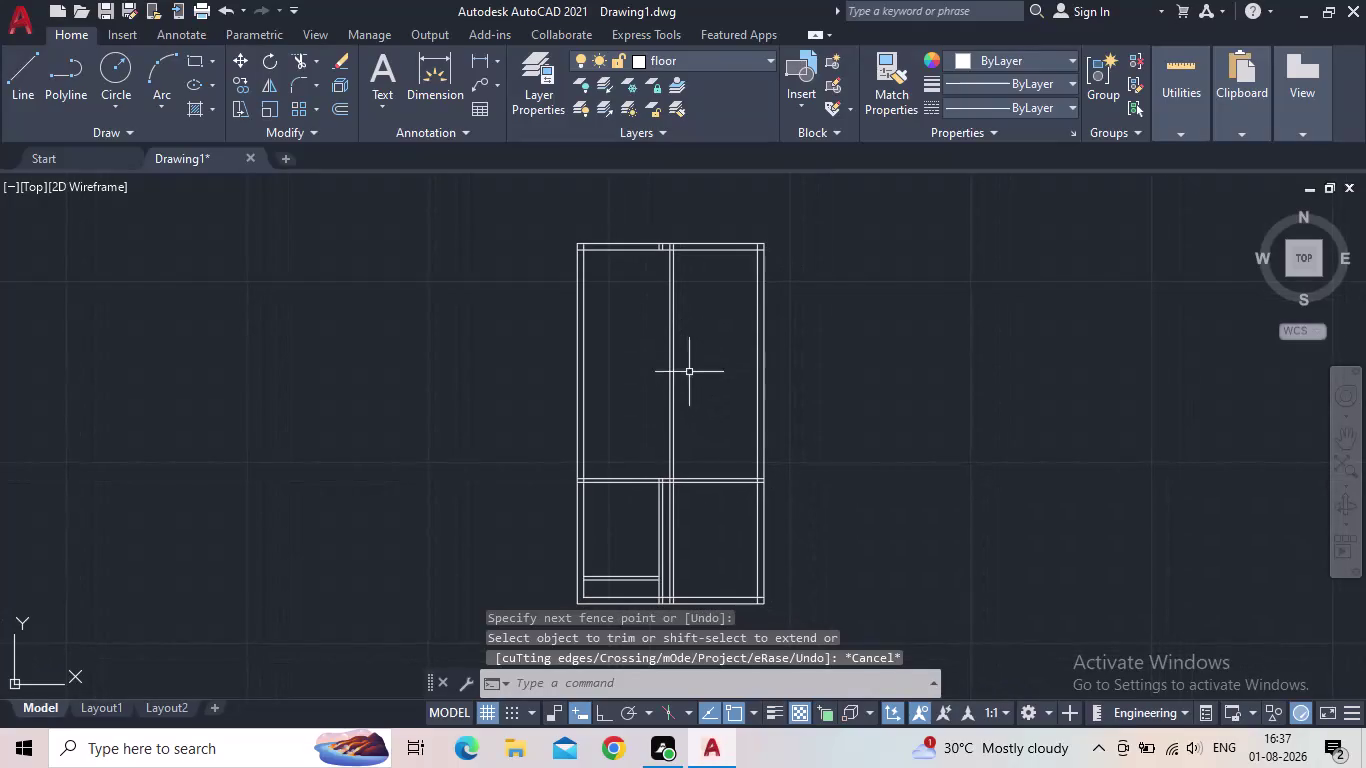
Start a linear dimension from the divider to the right inner edge, then abandon it.
middle_drag(730, 366, 669, 462)
scroll(up, 3)
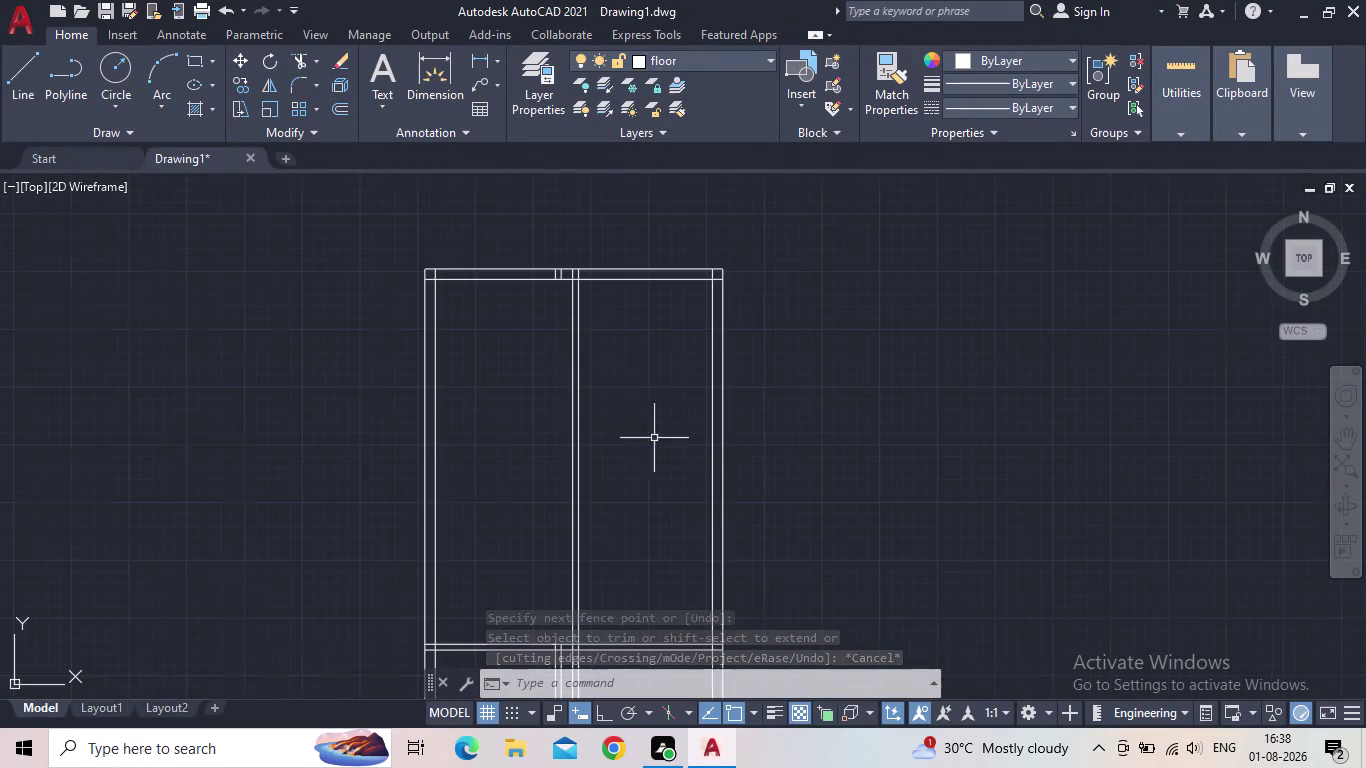
scroll(up, 3)
scroll(up, 3)
middle_drag(631, 331, 623, 372)
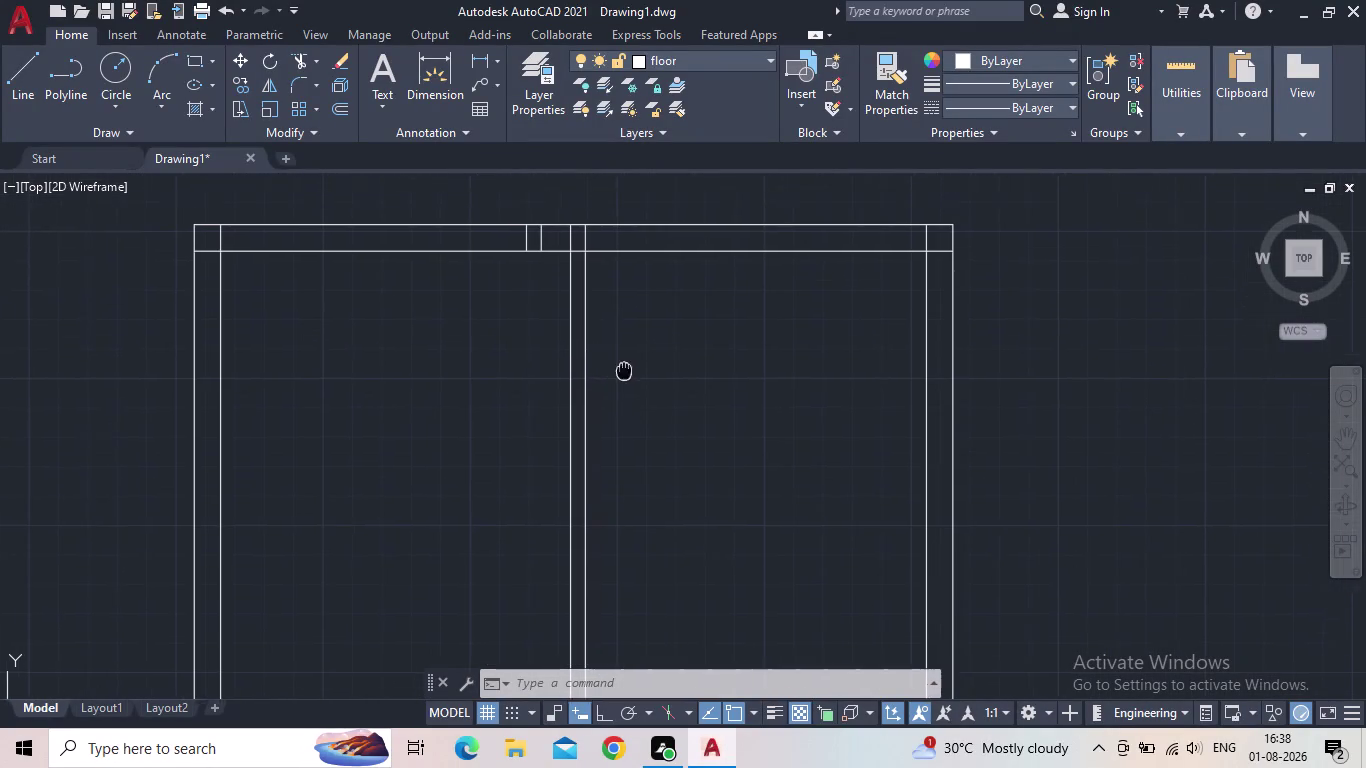
middle_drag(623, 372, 611, 432)
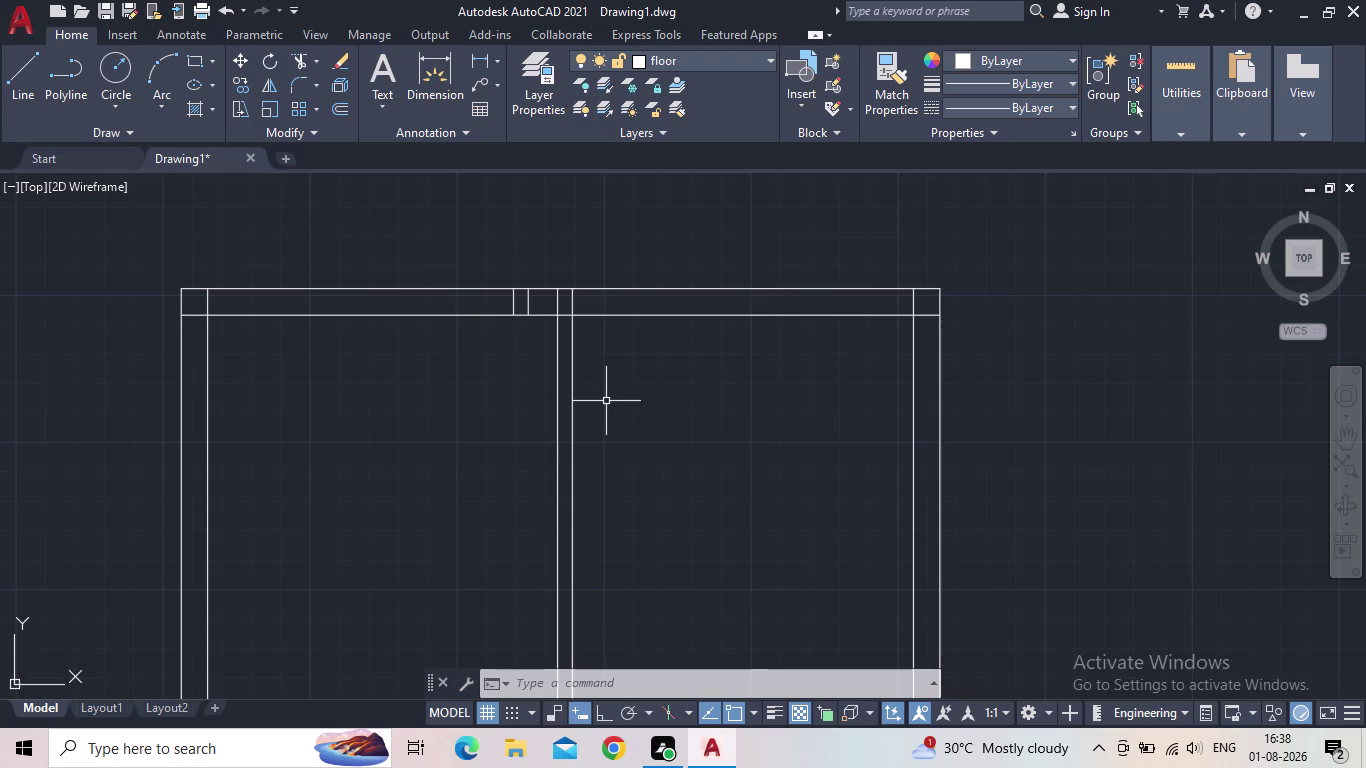
scroll(down, 3)
middle_drag(625, 402, 569, 338)
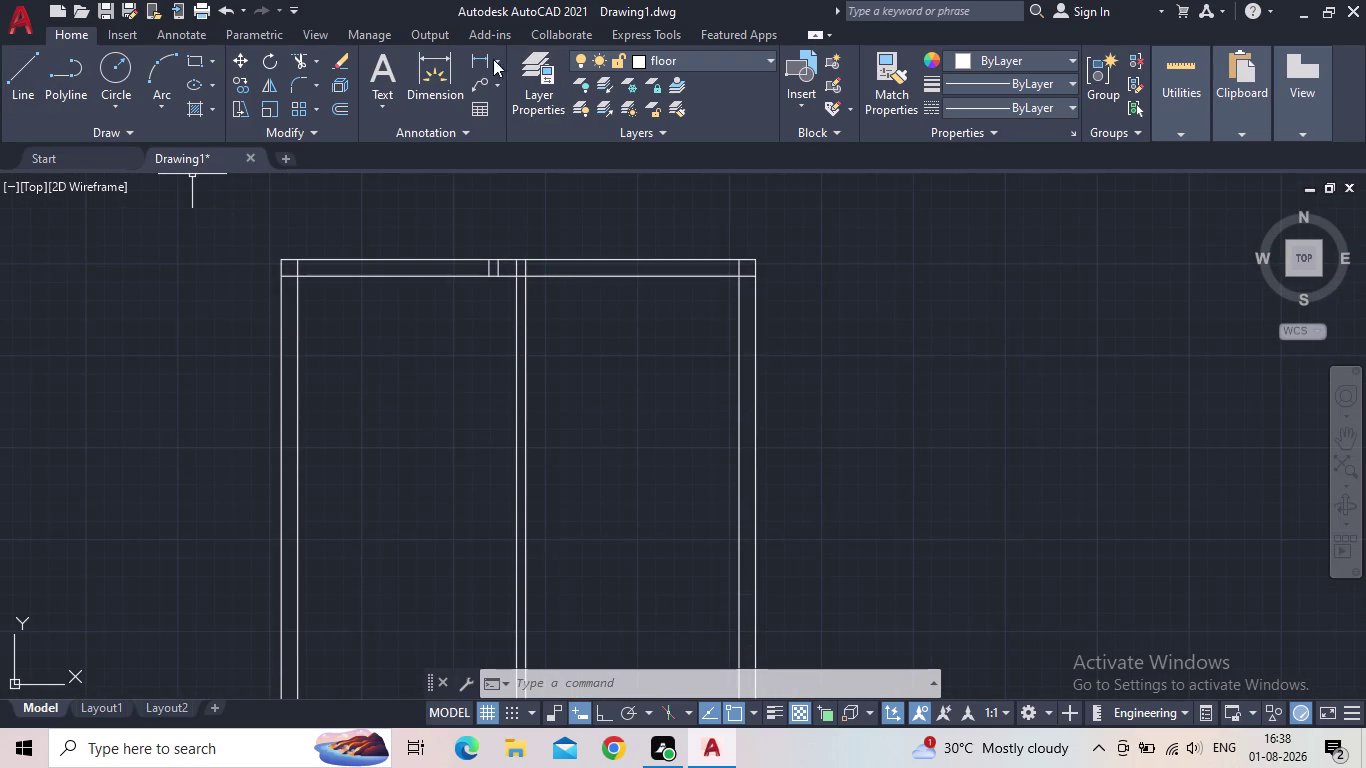
click(465, 57)
click(478, 59)
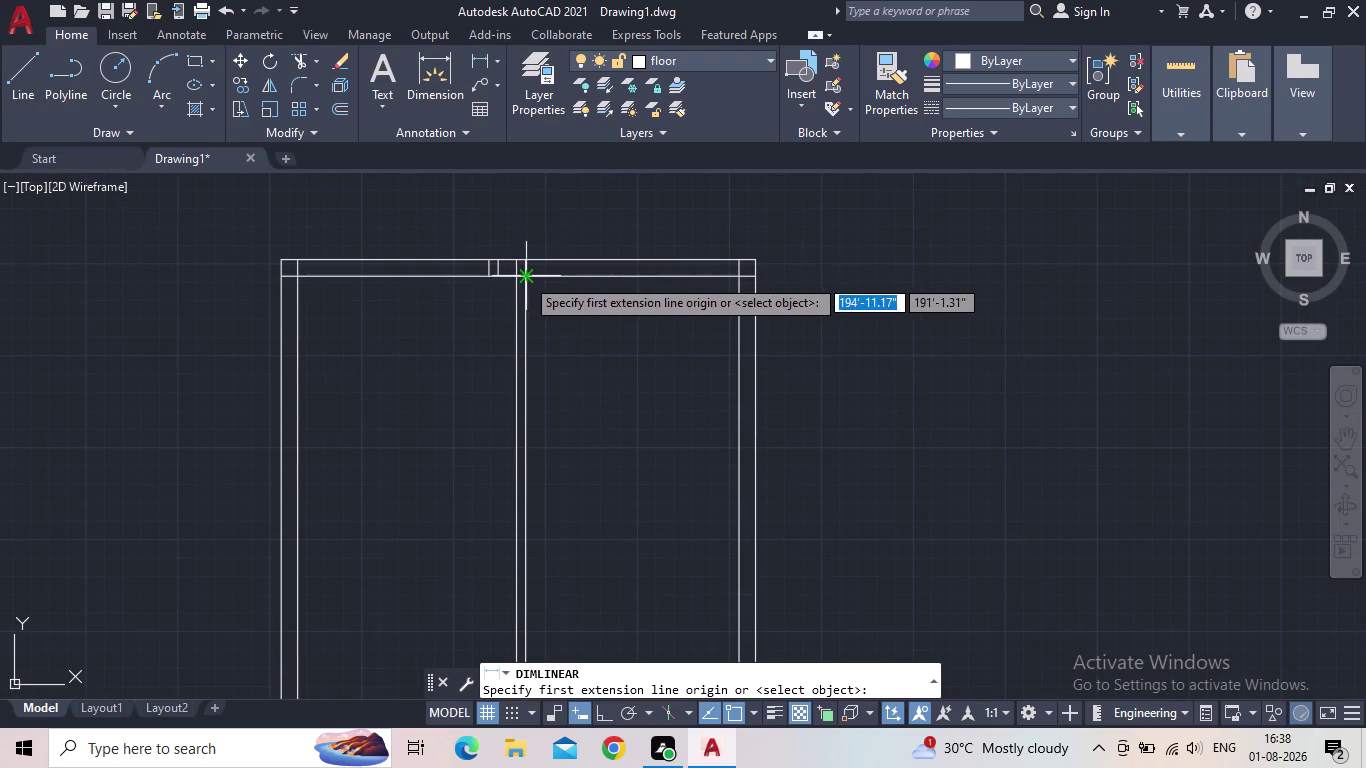
drag(525, 277, 544, 271)
click(742, 280)
scroll(up, 3)
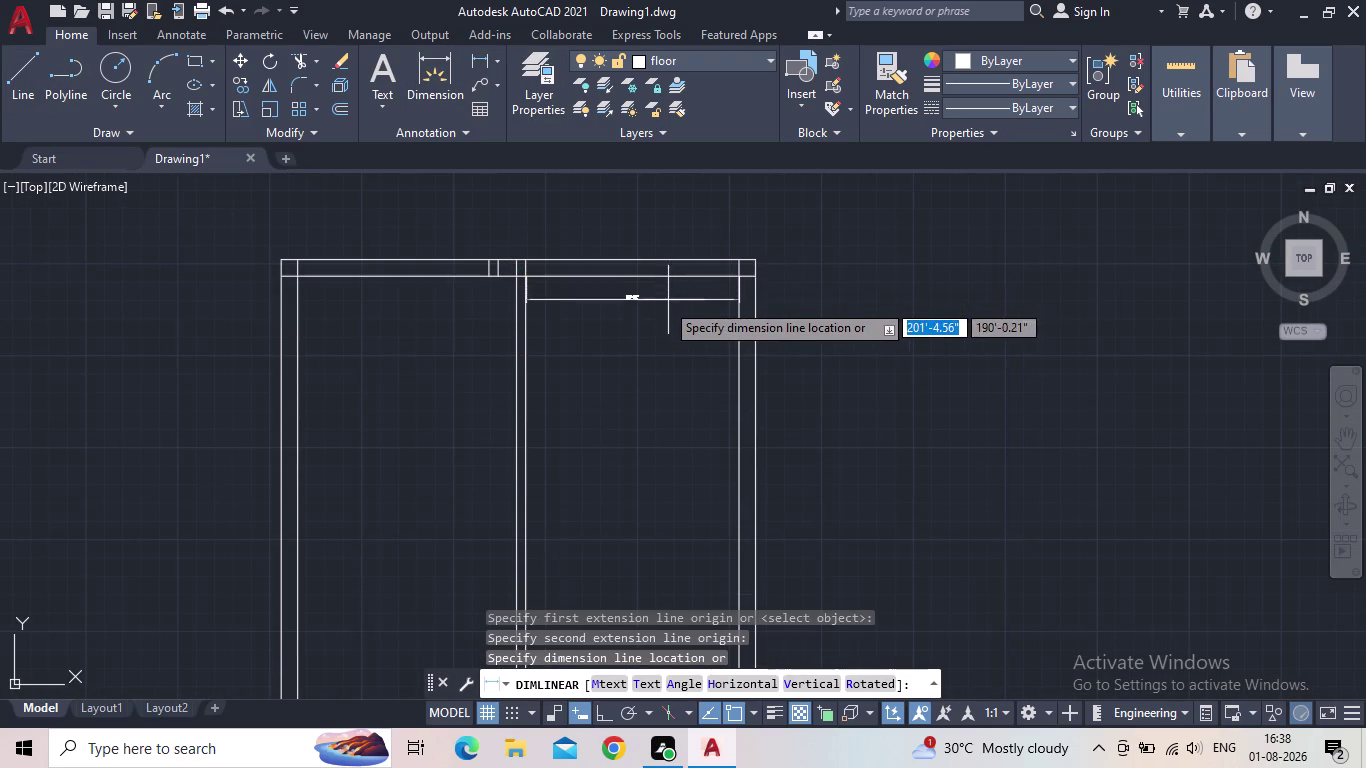
scroll(up, 3)
scroll(up, 3)
key(Escape)
Try offsetting the central divider line by 7'6", then cancel before placing a copy.
scroll(down, 3)
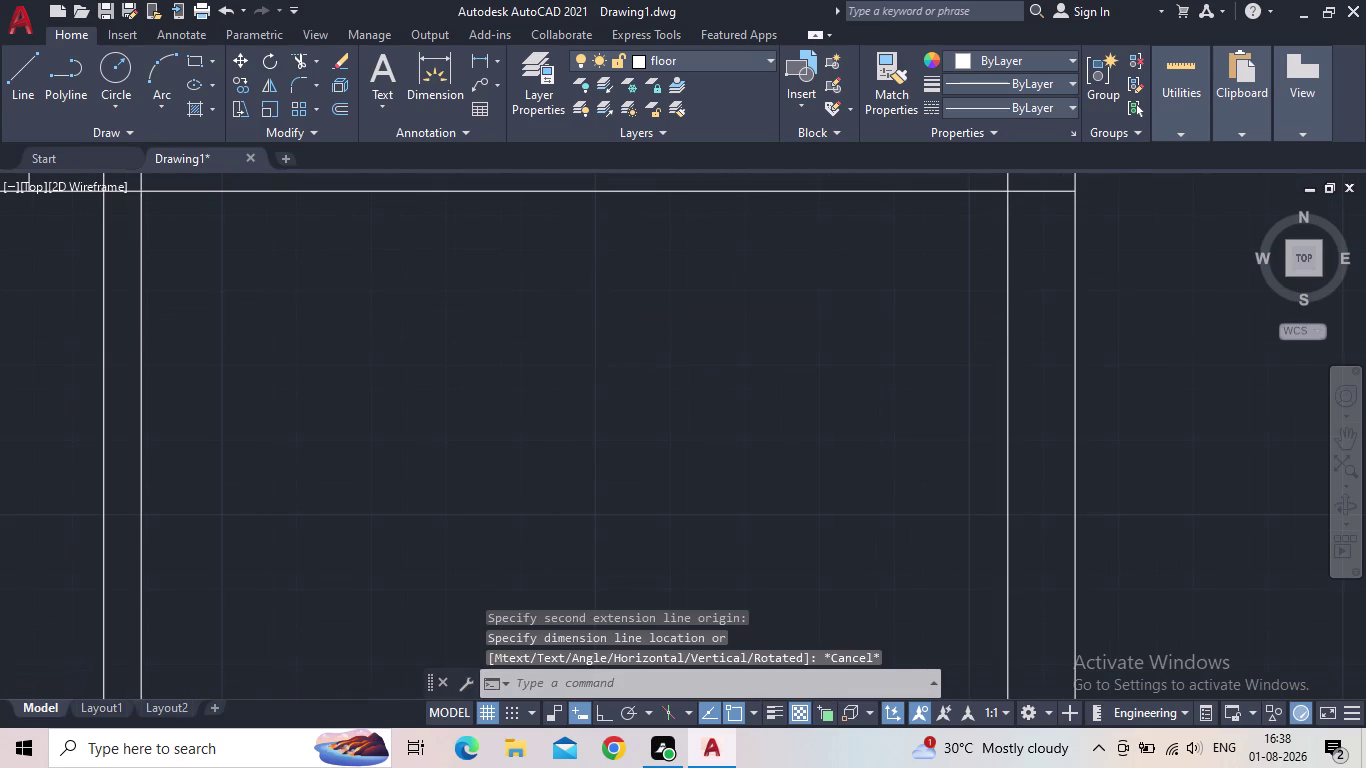
scroll(down, 3)
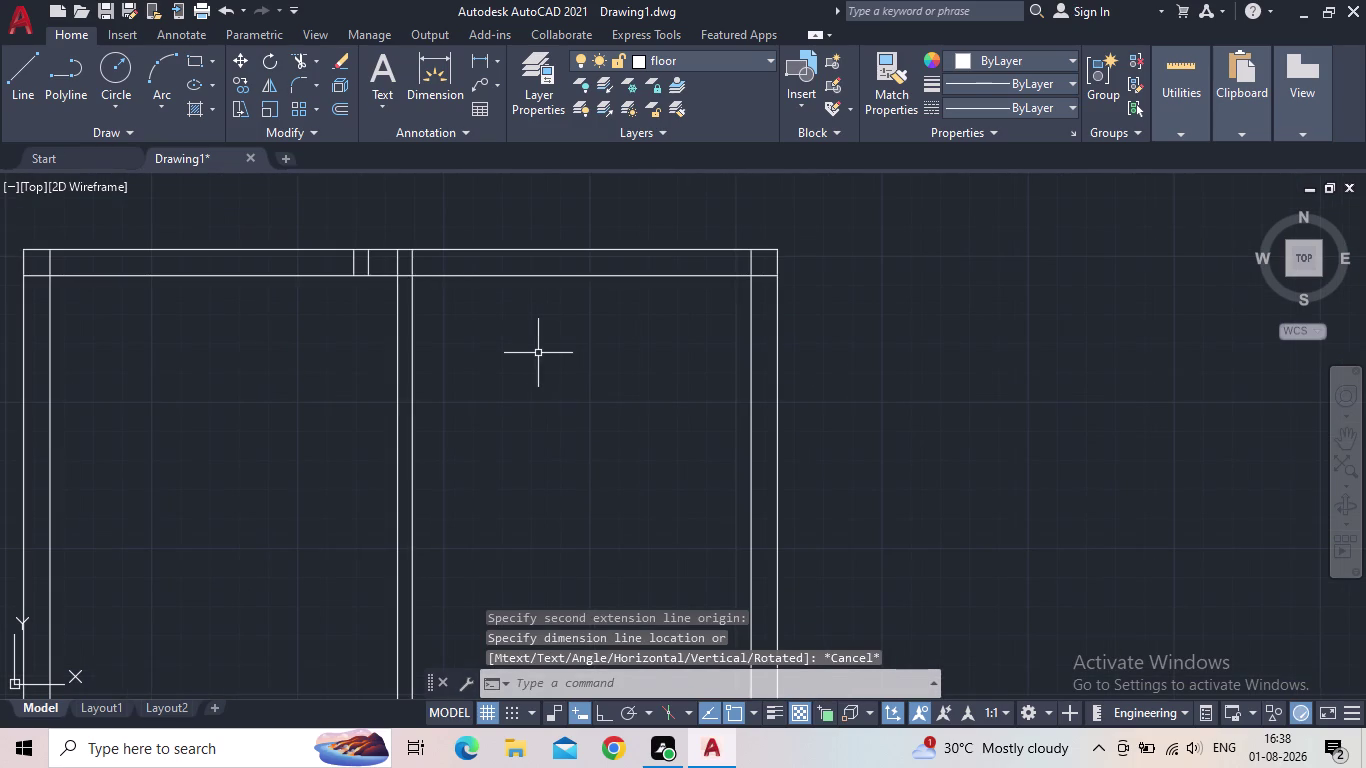
middle_drag(552, 363, 569, 372)
scroll(down, 3)
middle_drag(466, 397, 477, 322)
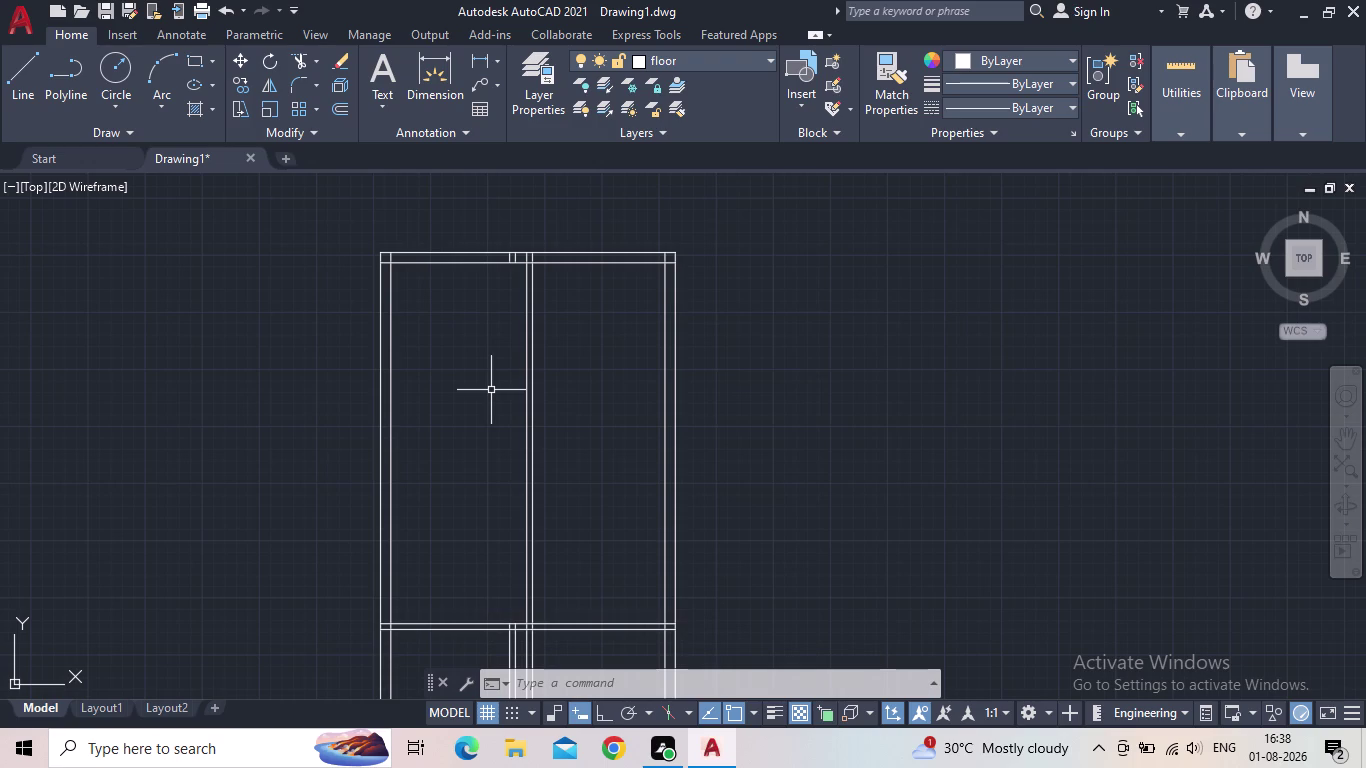
scroll(up, 3)
middle_drag(548, 306, 441, 380)
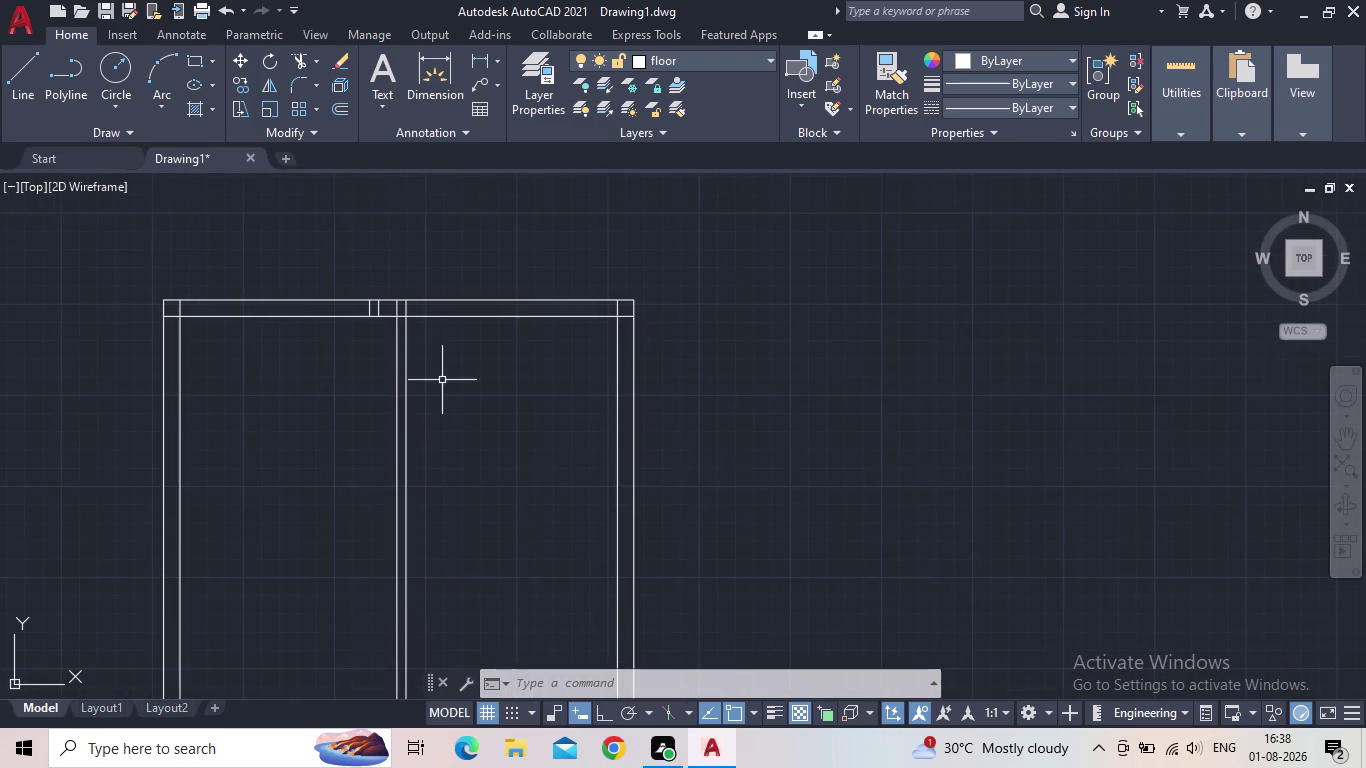
key(o)
key(Return)
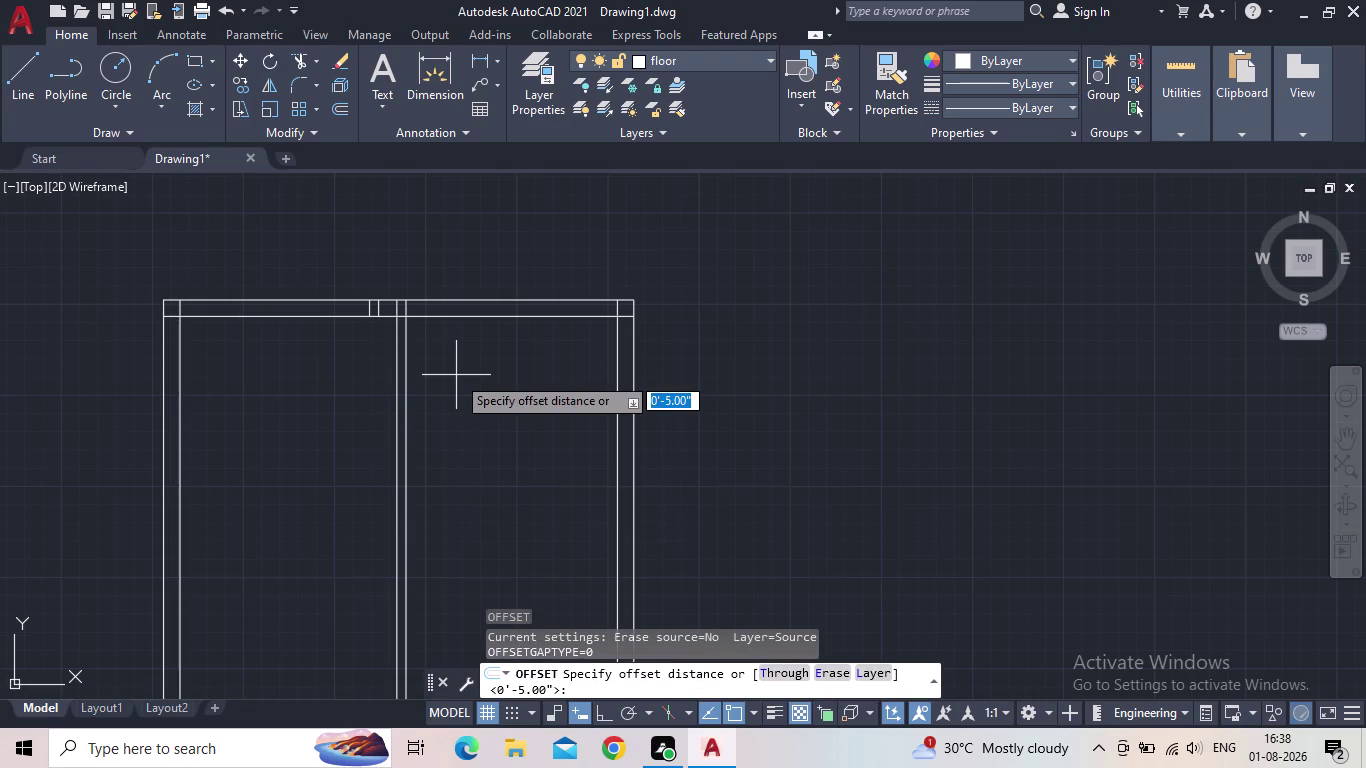
key(7)
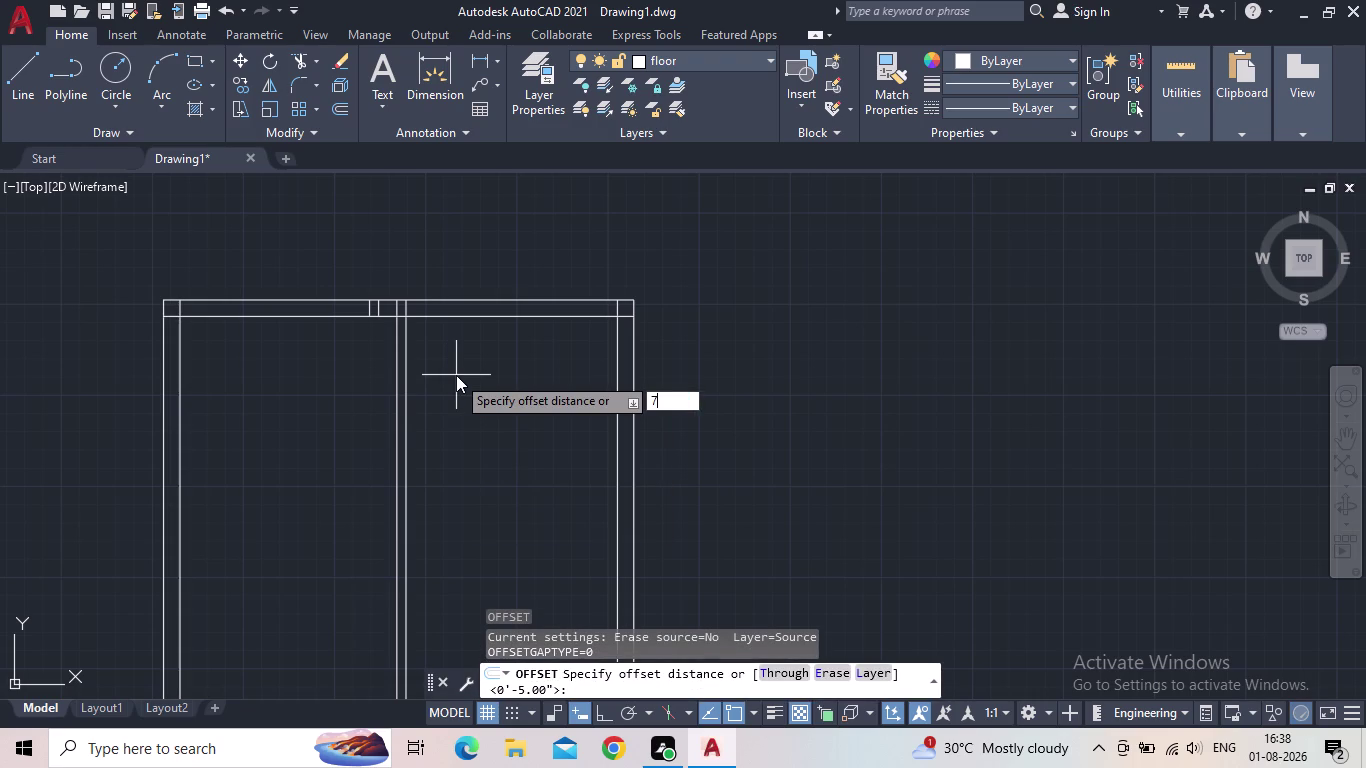
text('6)
key(shift+quotedbl)
key(Return)
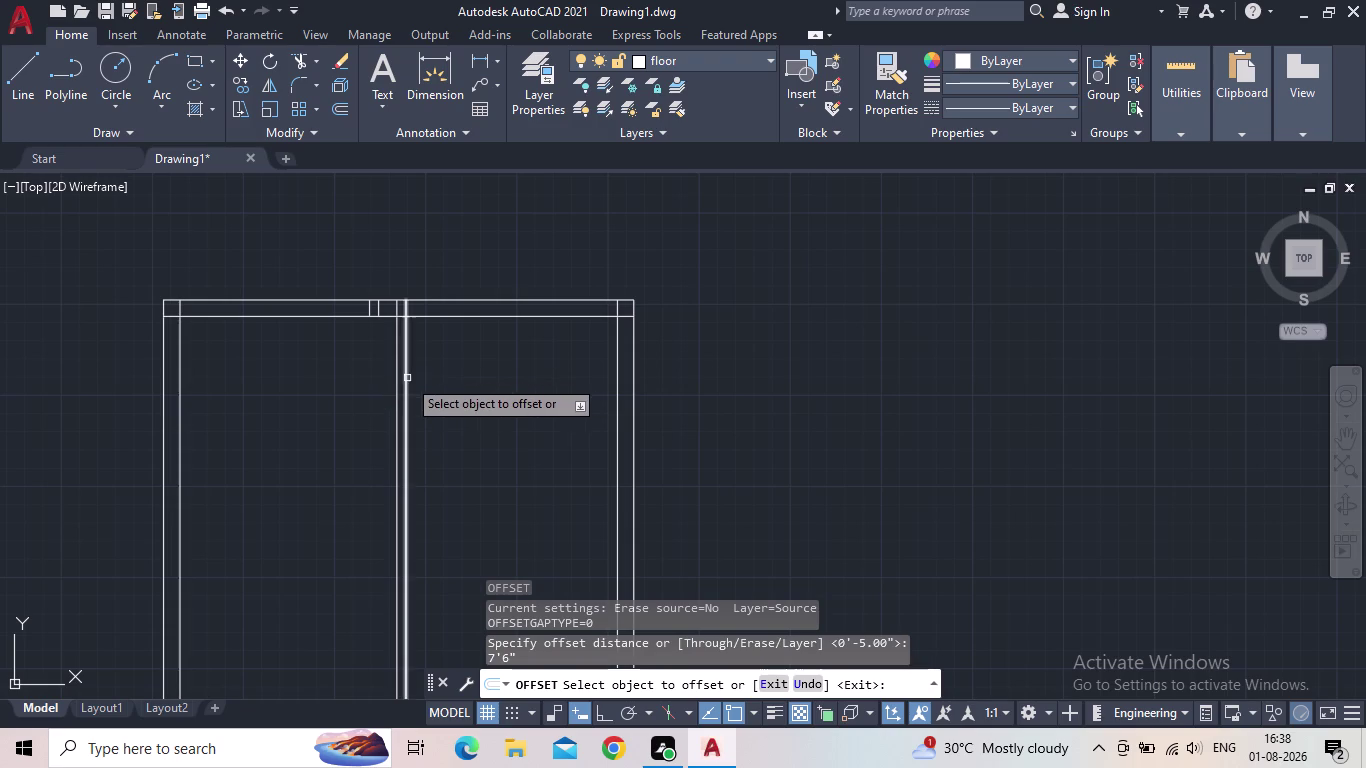
drag(407, 378, 424, 379)
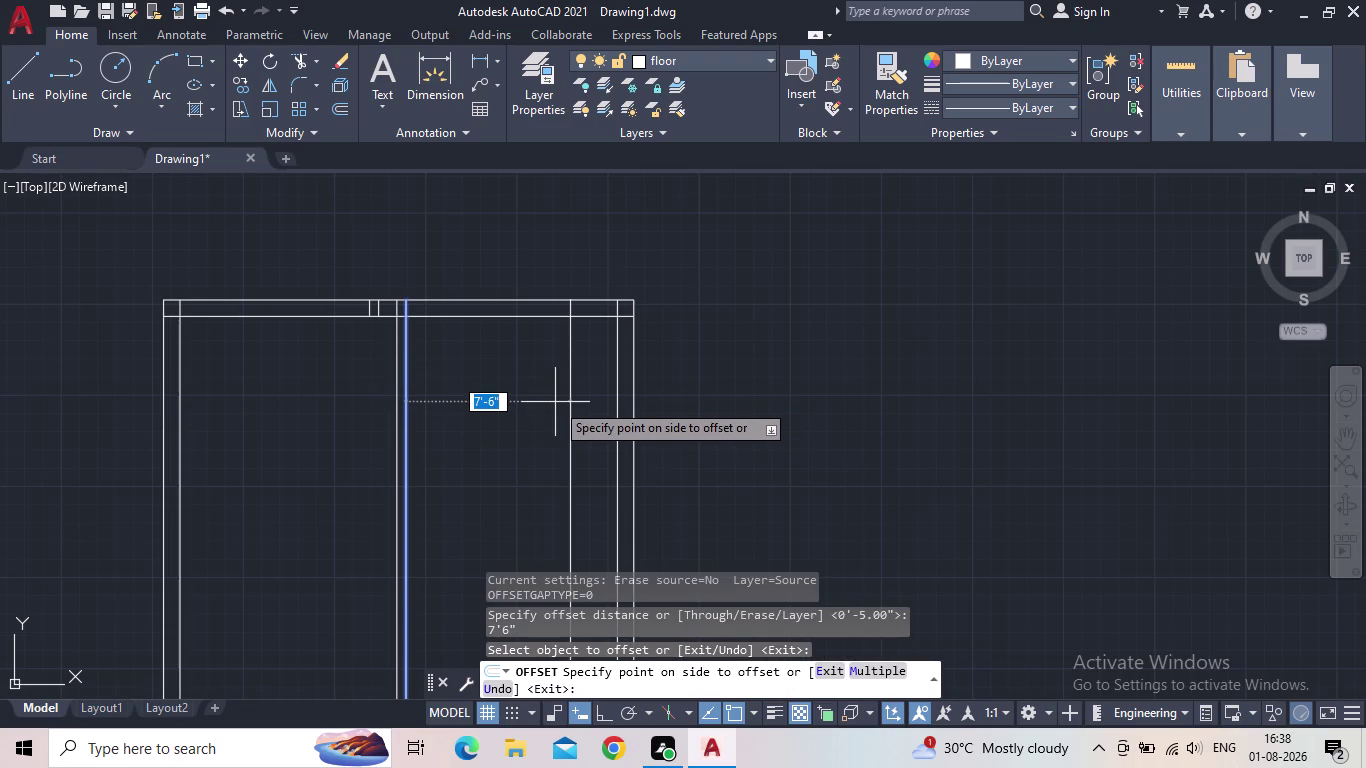
key(Escape)
Window-select the two central divider lines and delete them.
scroll(down, 3)
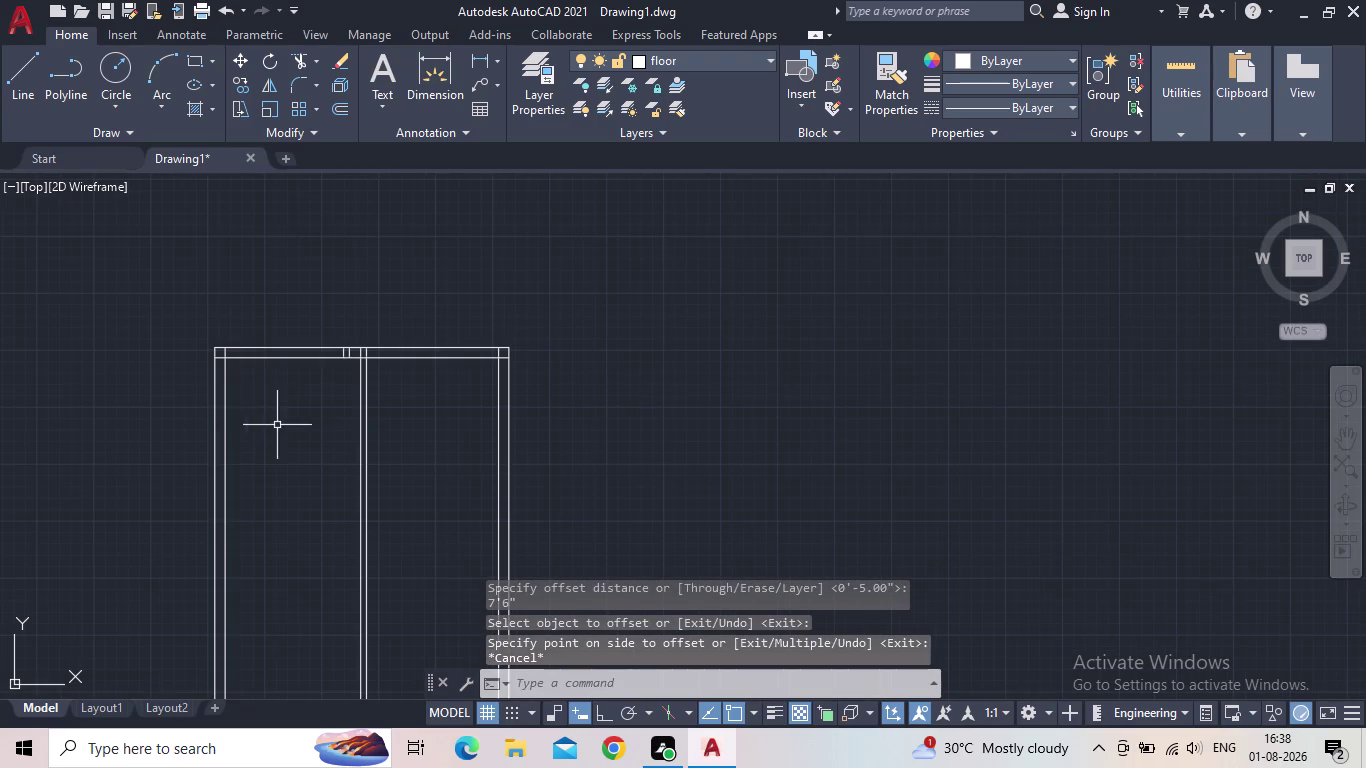
middle_drag(251, 408, 289, 417)
scroll(up, 3)
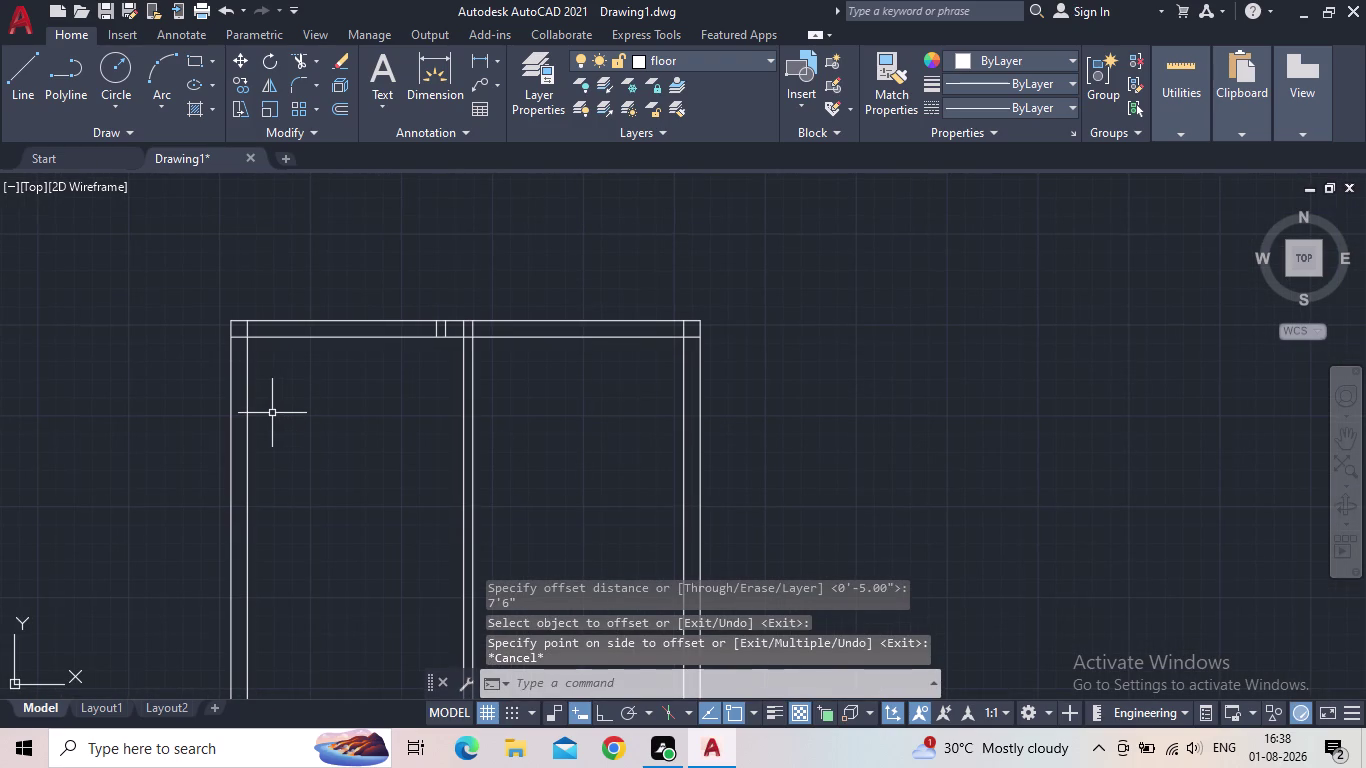
drag(542, 467, 506, 457)
click(372, 433)
key(Delete)
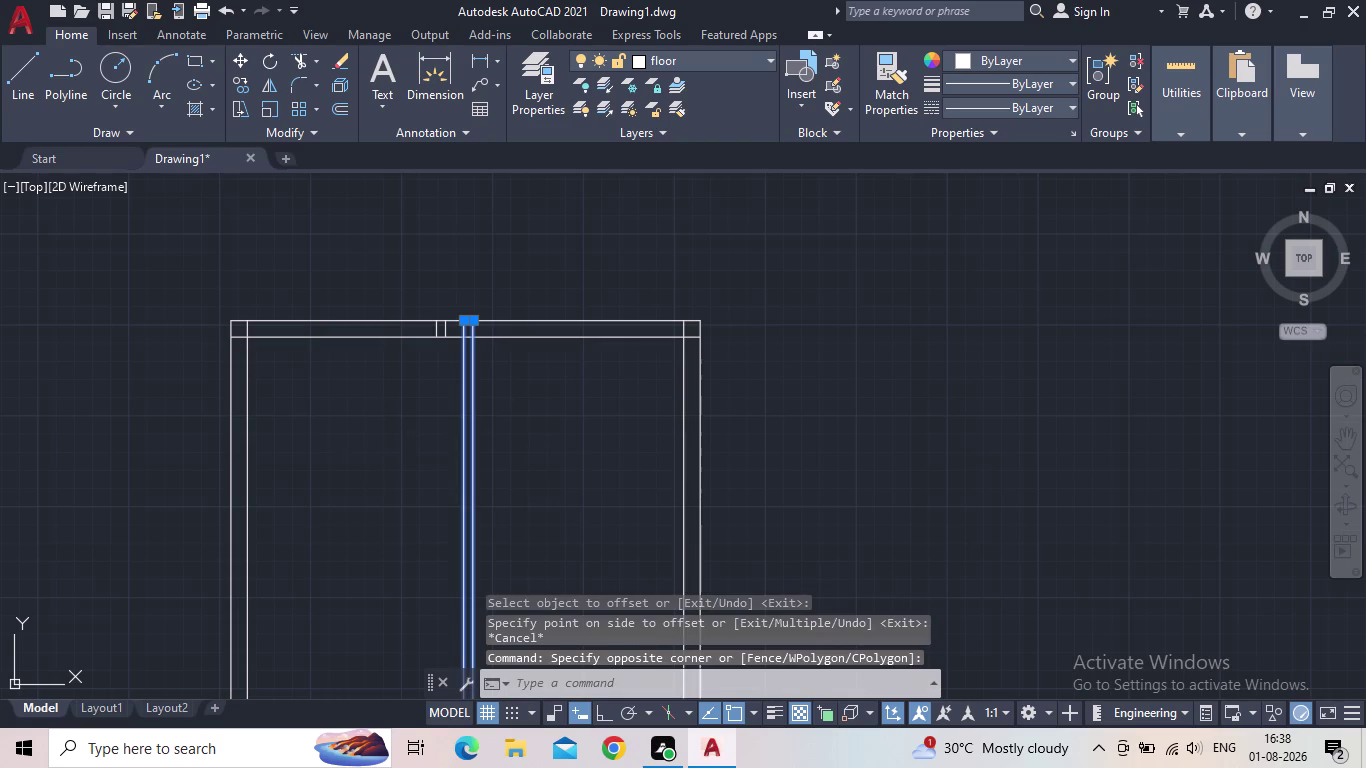
key(o)
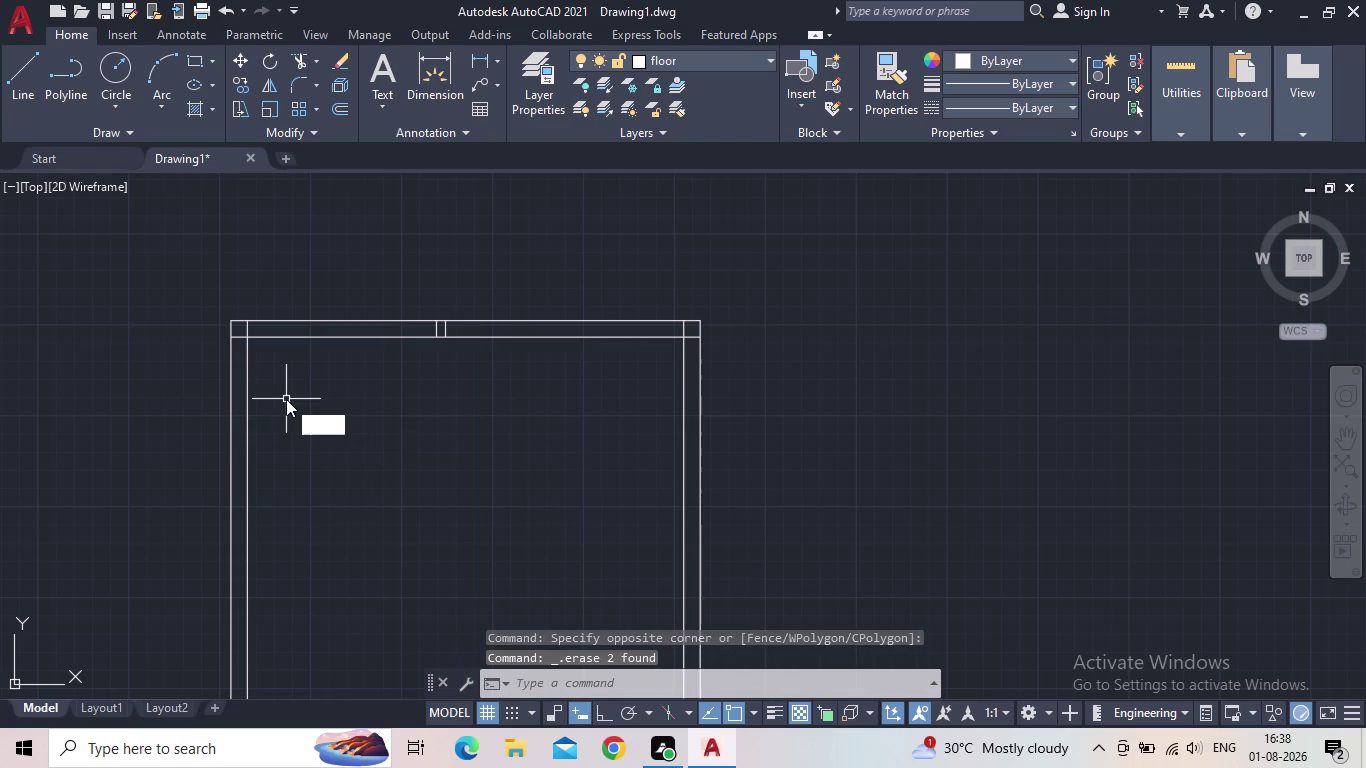
key(Return)
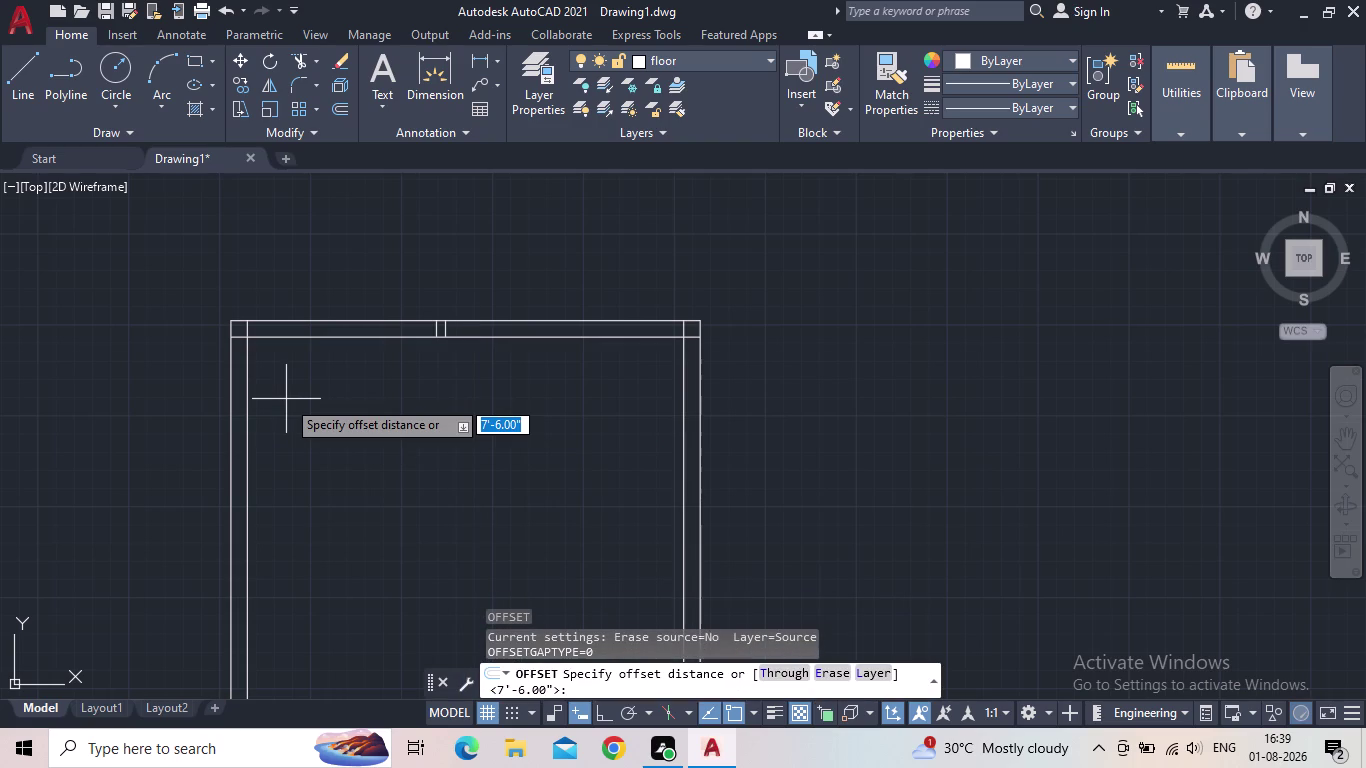
Offset the frame's left inner edge 11'6" to the right.
text(11)
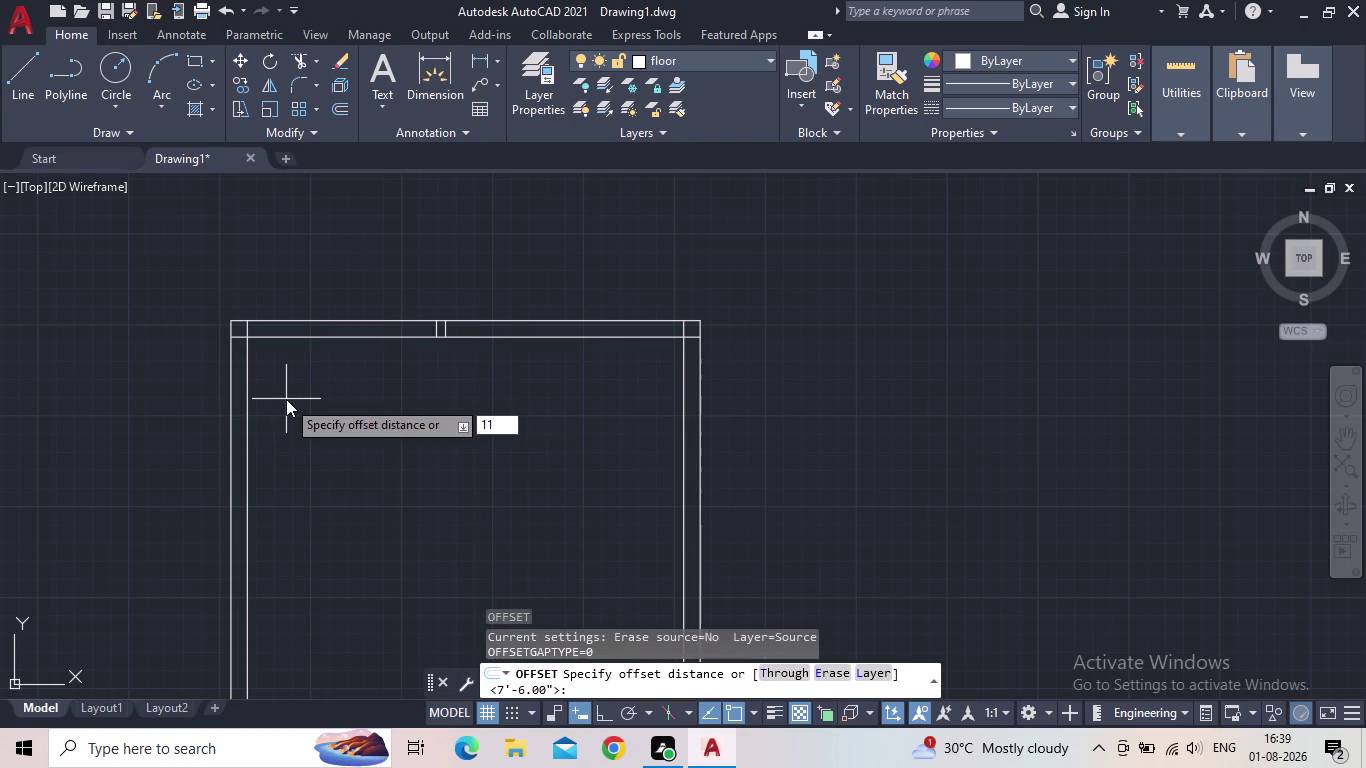
key(apostrophe)
text(6")
key(Return)
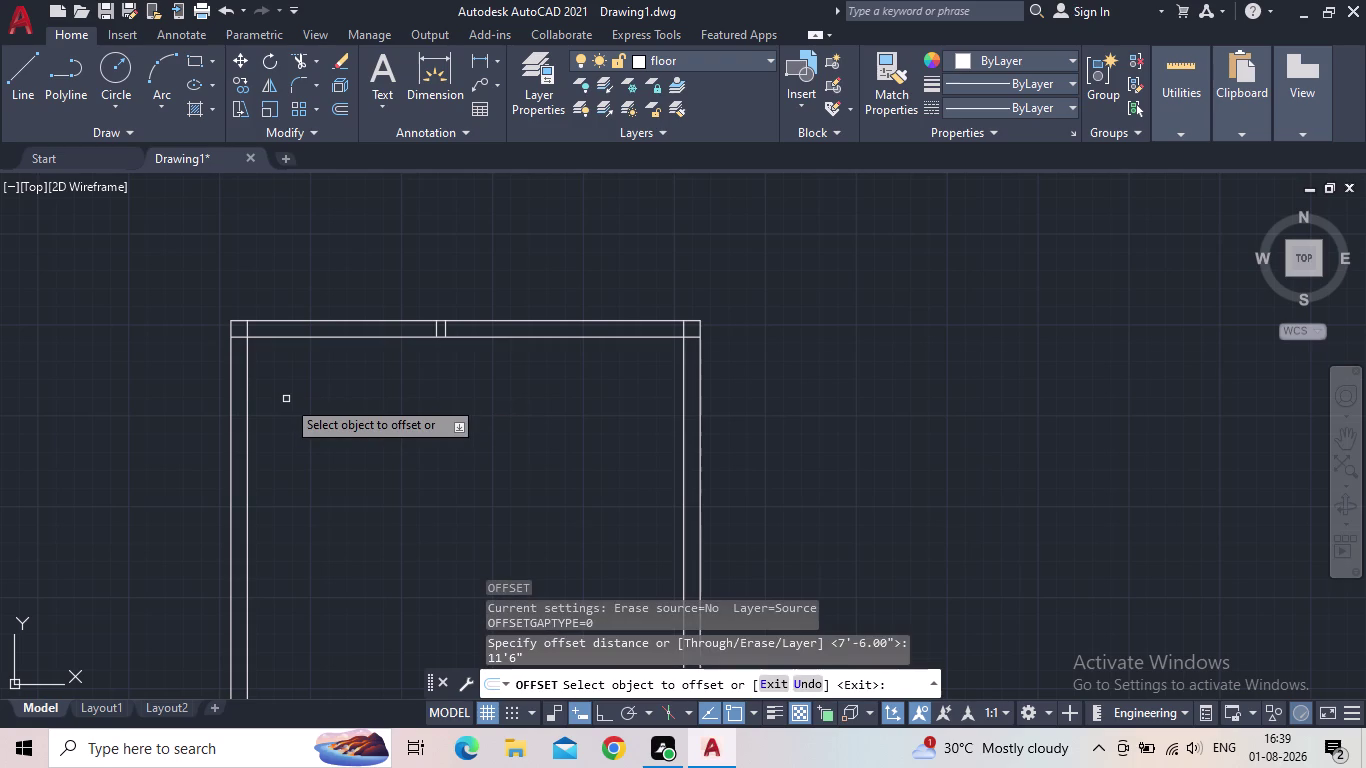
drag(247, 413, 266, 414)
click(458, 408)
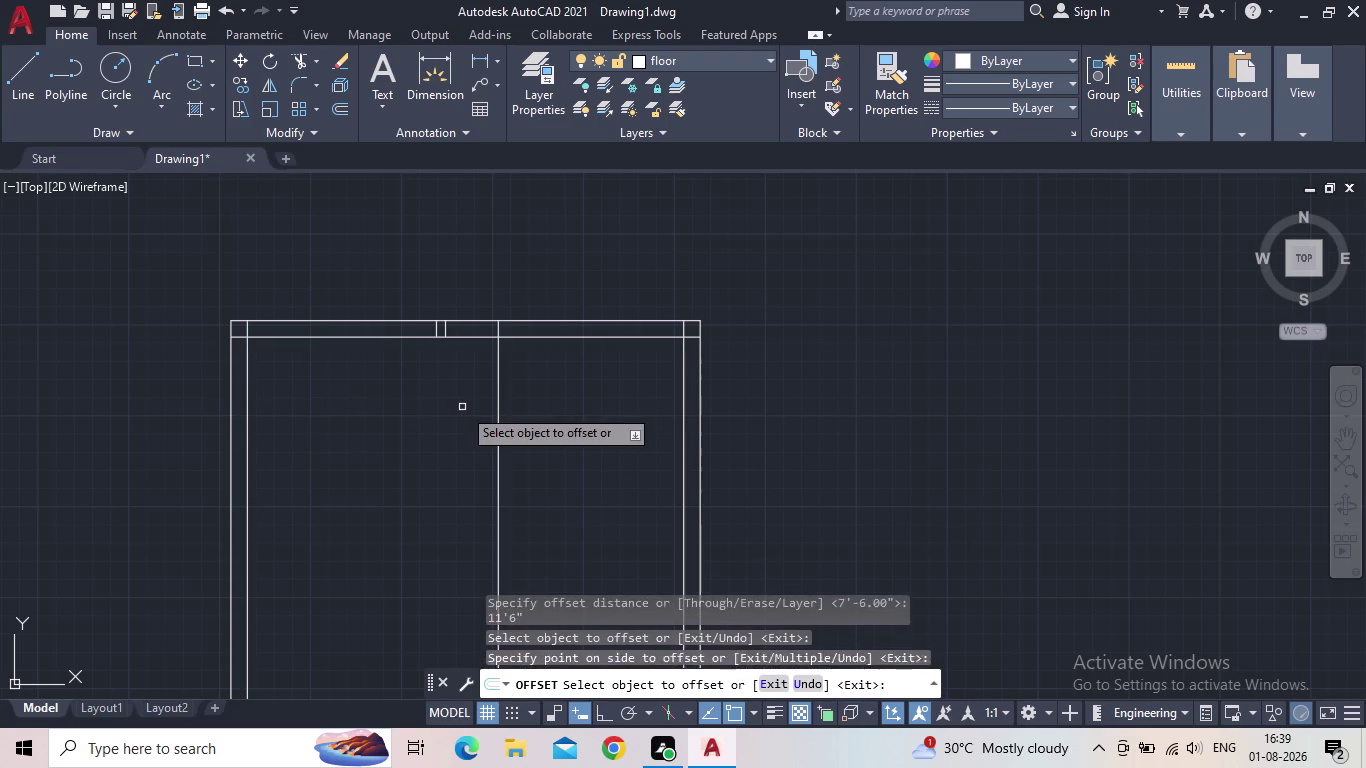
key(Escape)
Offset the new divider line 5" to the right to complete the double line.
key(o)
key(Return)
text(5)
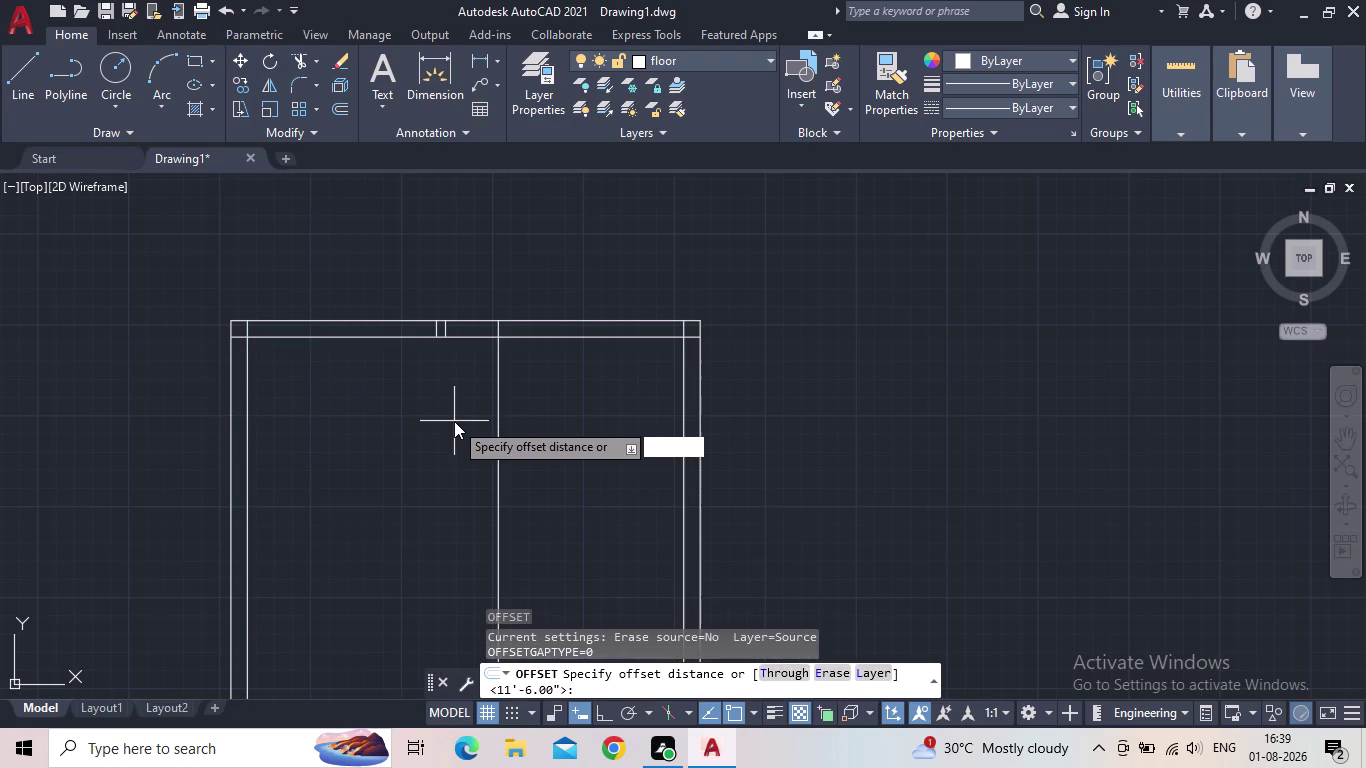
text(")
key(Return)
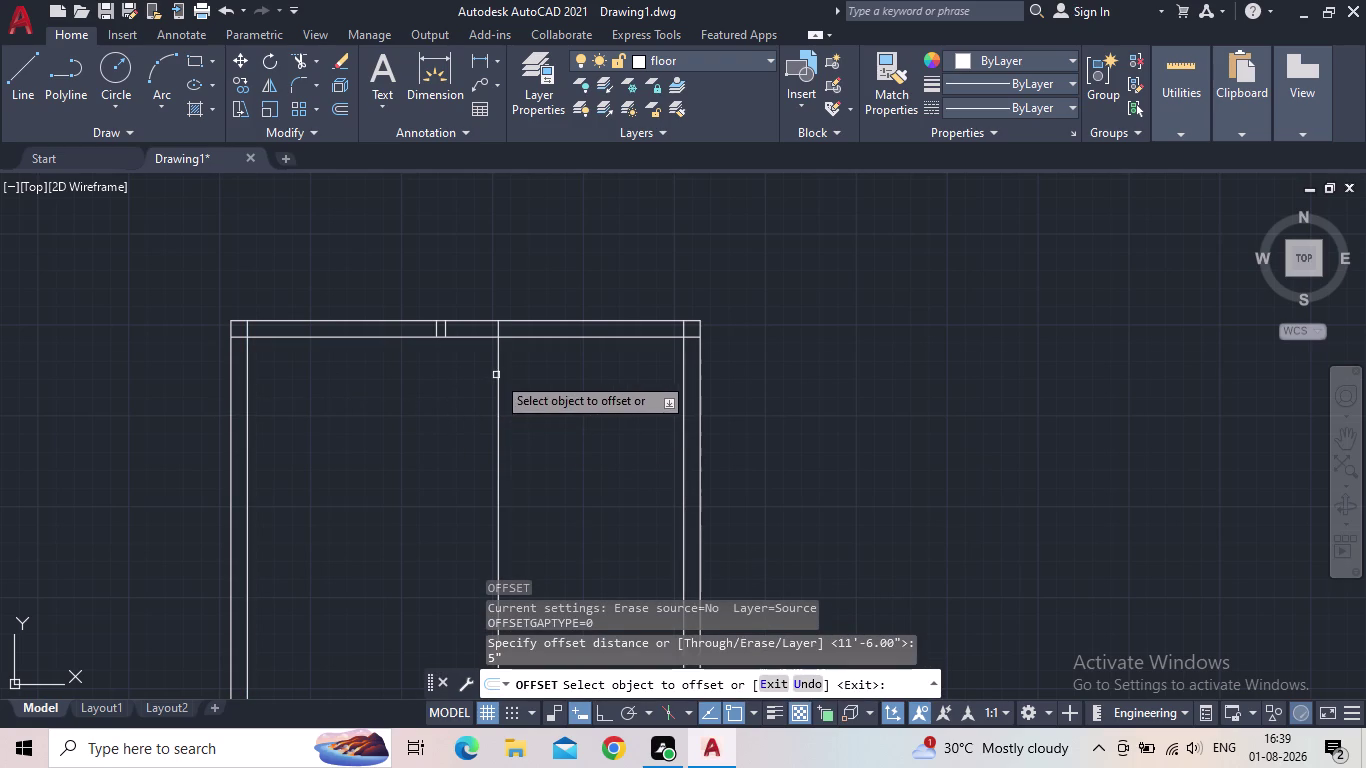
click(499, 375)
click(592, 385)
key(Escape)
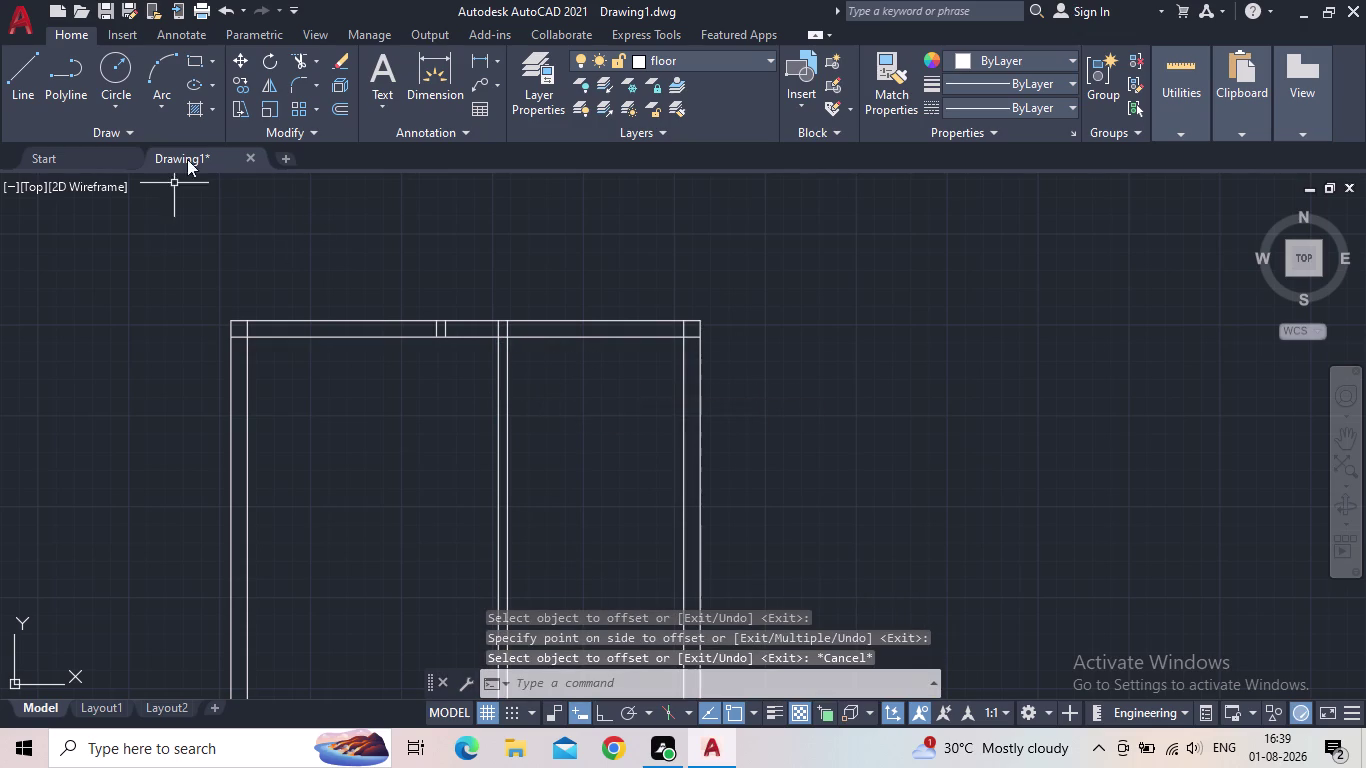
click(473, 67)
Pick dimension points from the new divider to the right inner edge, then cancel.
scroll(up, 3)
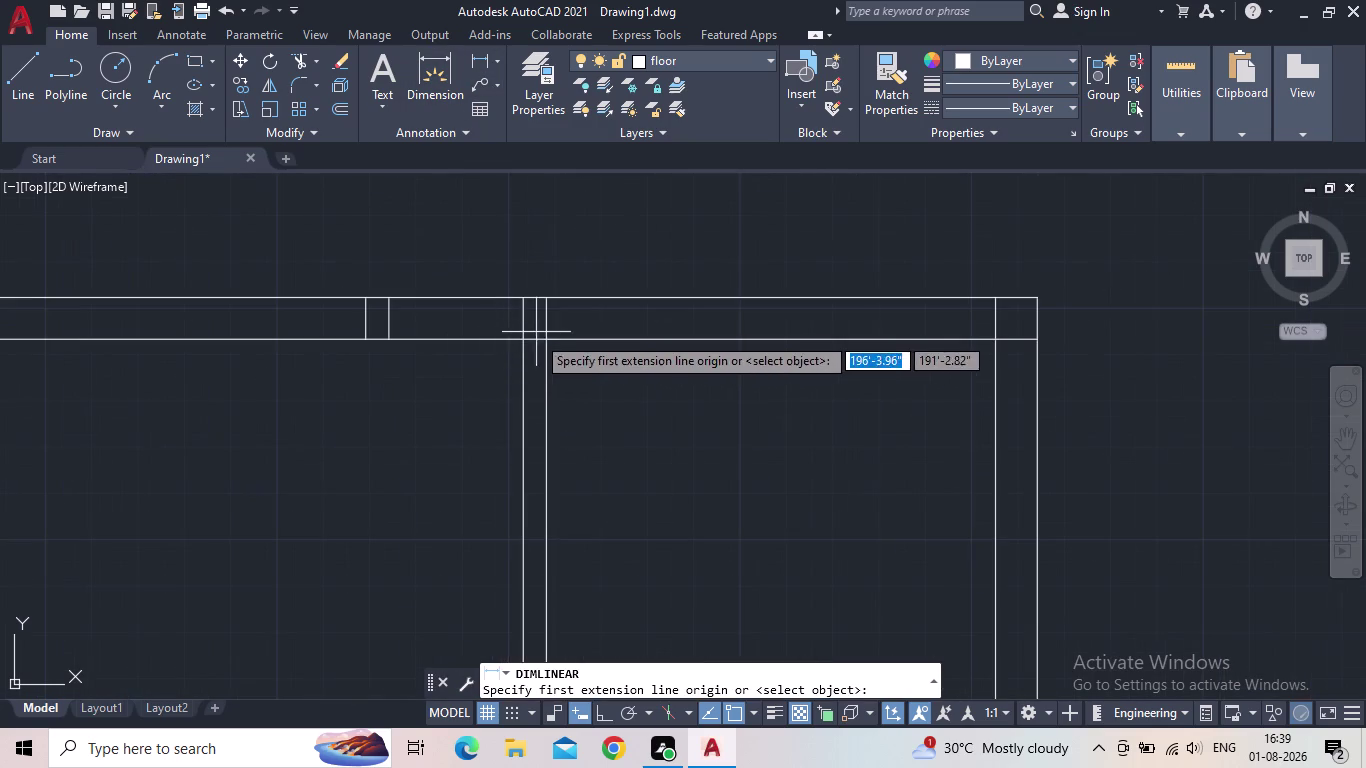
click(540, 344)
click(994, 338)
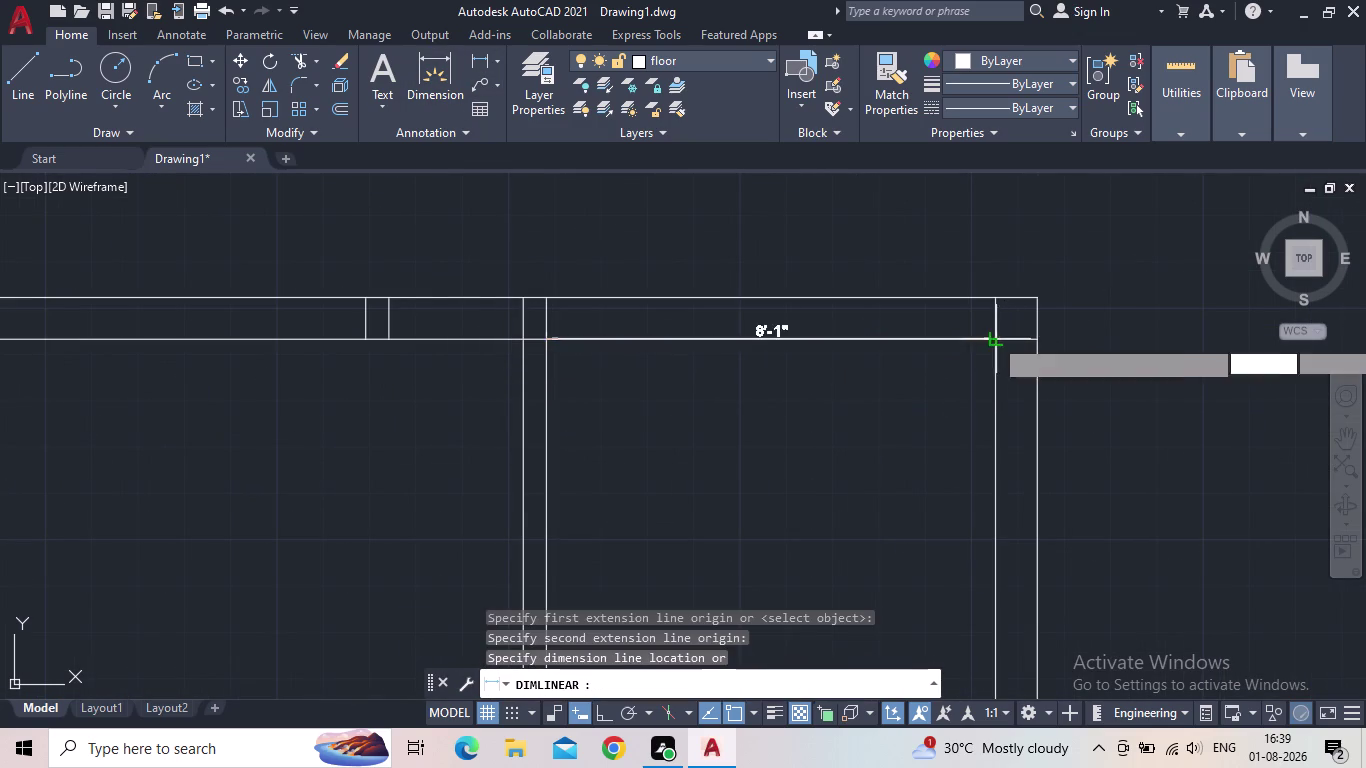
key(Escape)
Delete the two short leftover lines in the top rail.
scroll(down, 3)
middle_drag(935, 393, 923, 394)
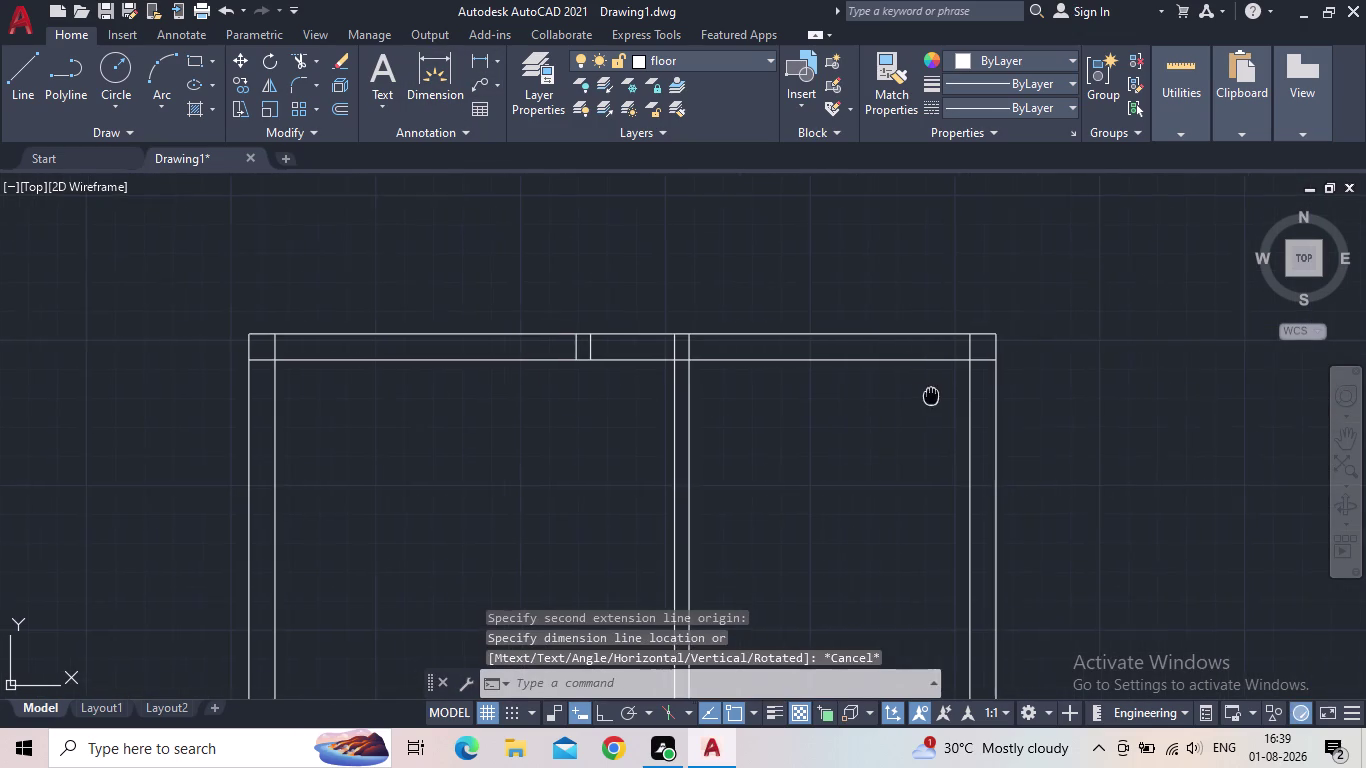
middle_drag(923, 394, 871, 381)
scroll(down, 3)
scroll(up, 3)
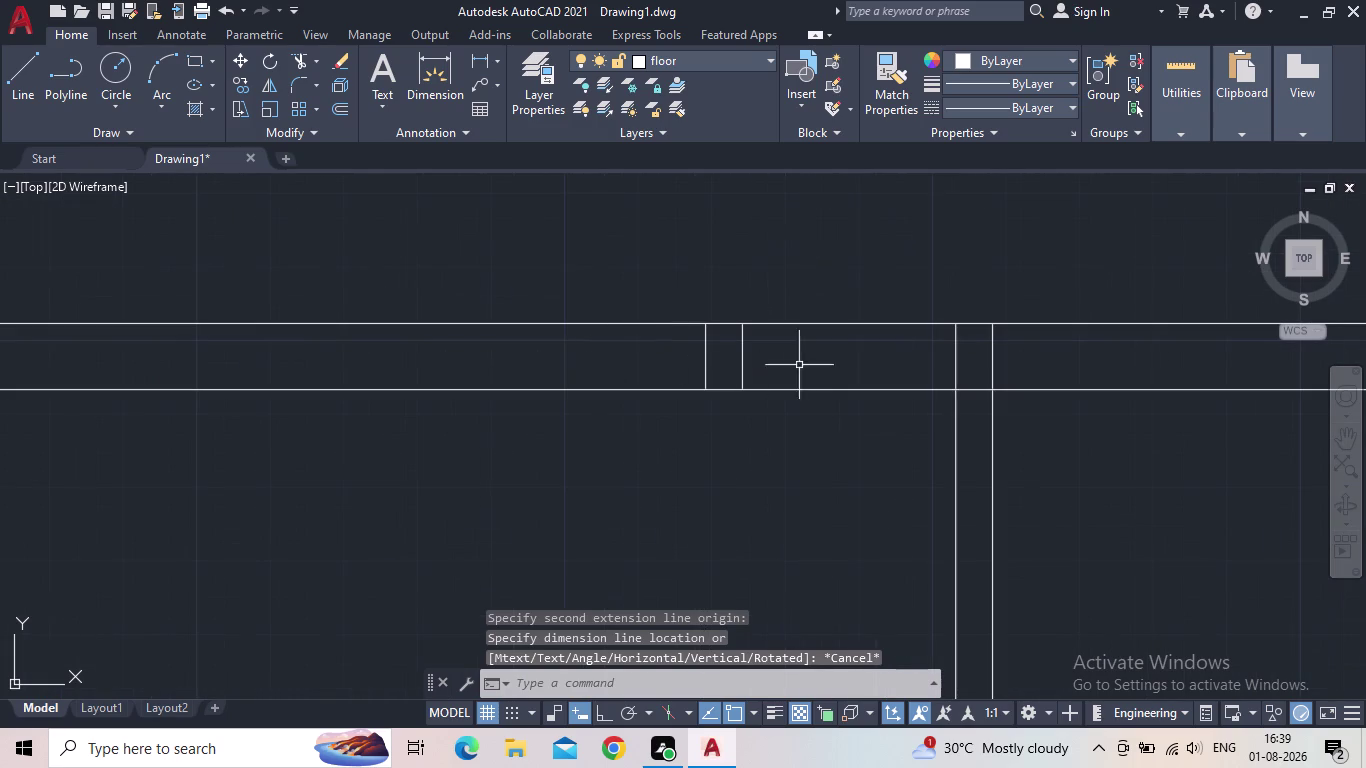
drag(812, 360, 803, 354)
click(671, 349)
key(Delete)
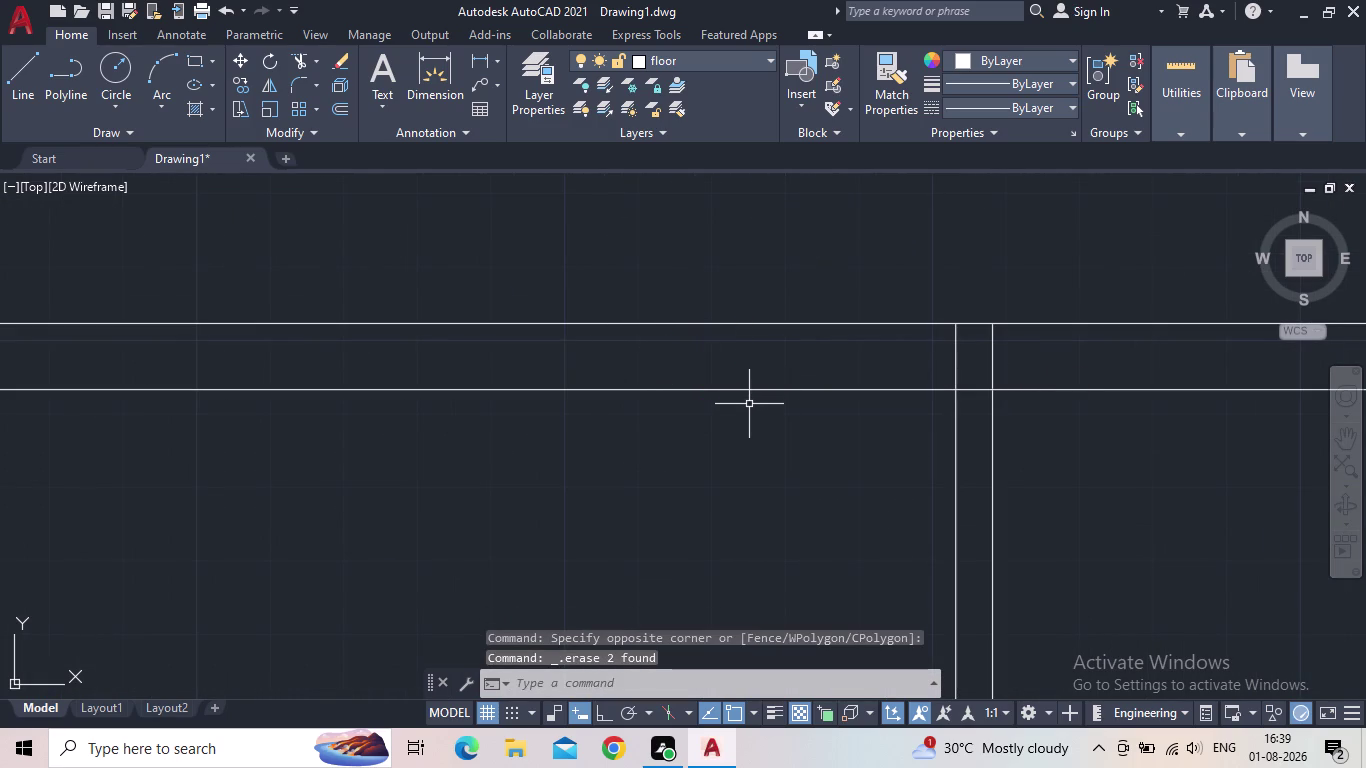
middle_drag(756, 397, 747, 441)
scroll(down, 3)
middle_drag(749, 474, 657, 269)
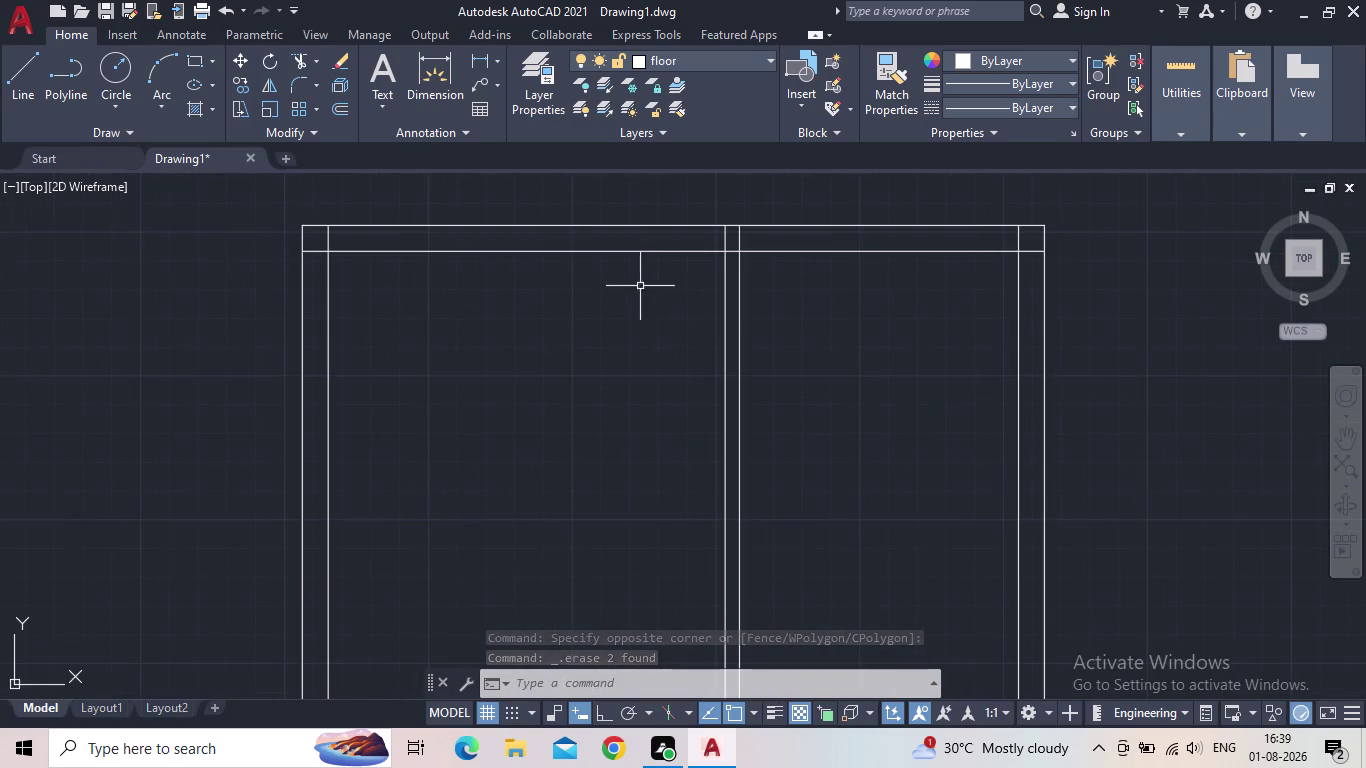
middle_drag(578, 362, 800, 404)
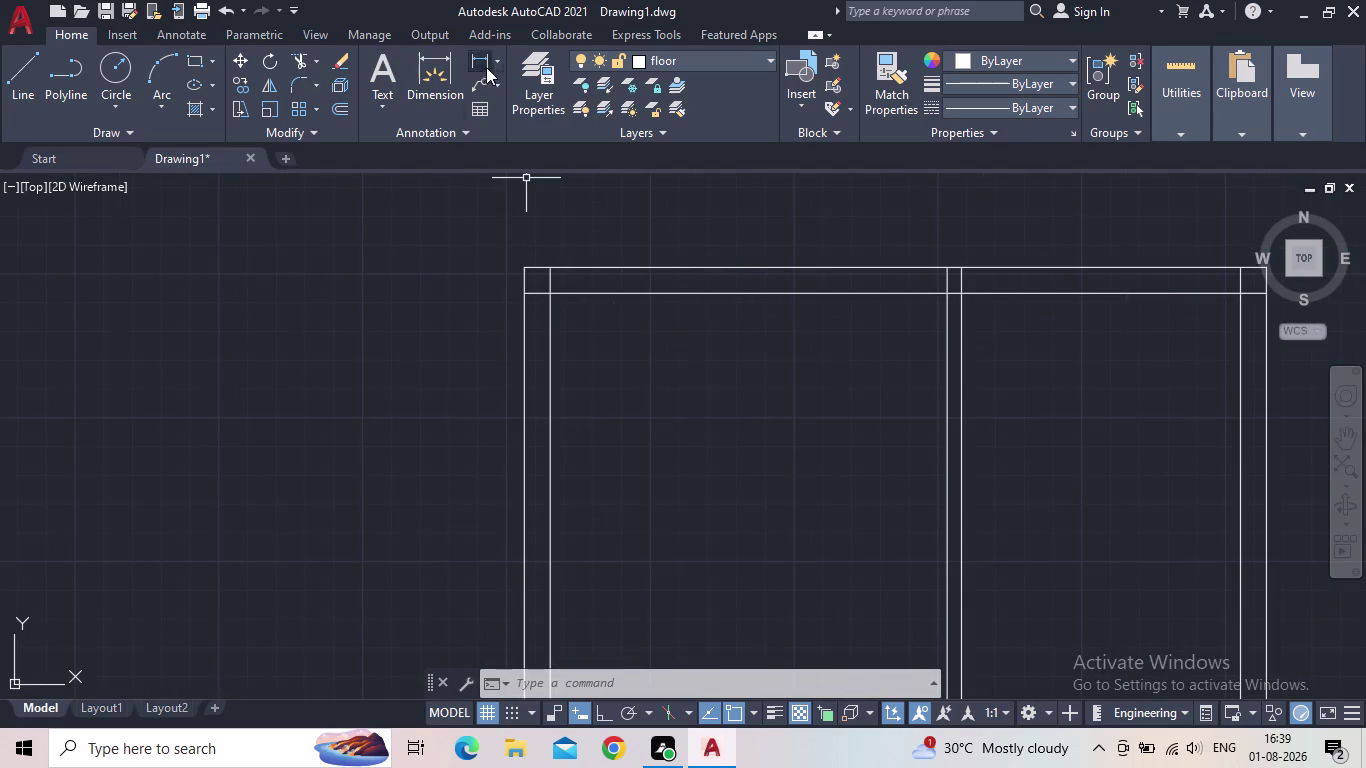
click(470, 60)
drag(548, 294, 565, 296)
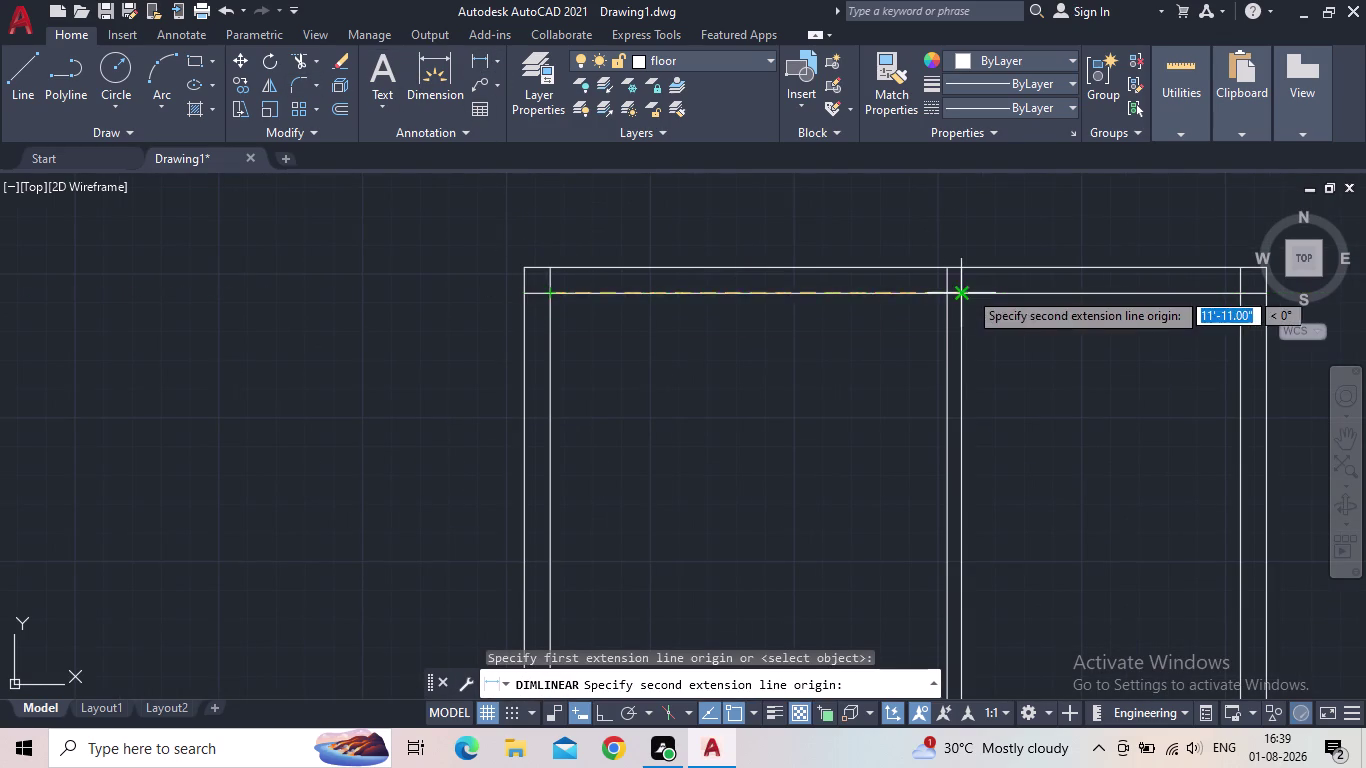
click(943, 293)
scroll(up, 3)
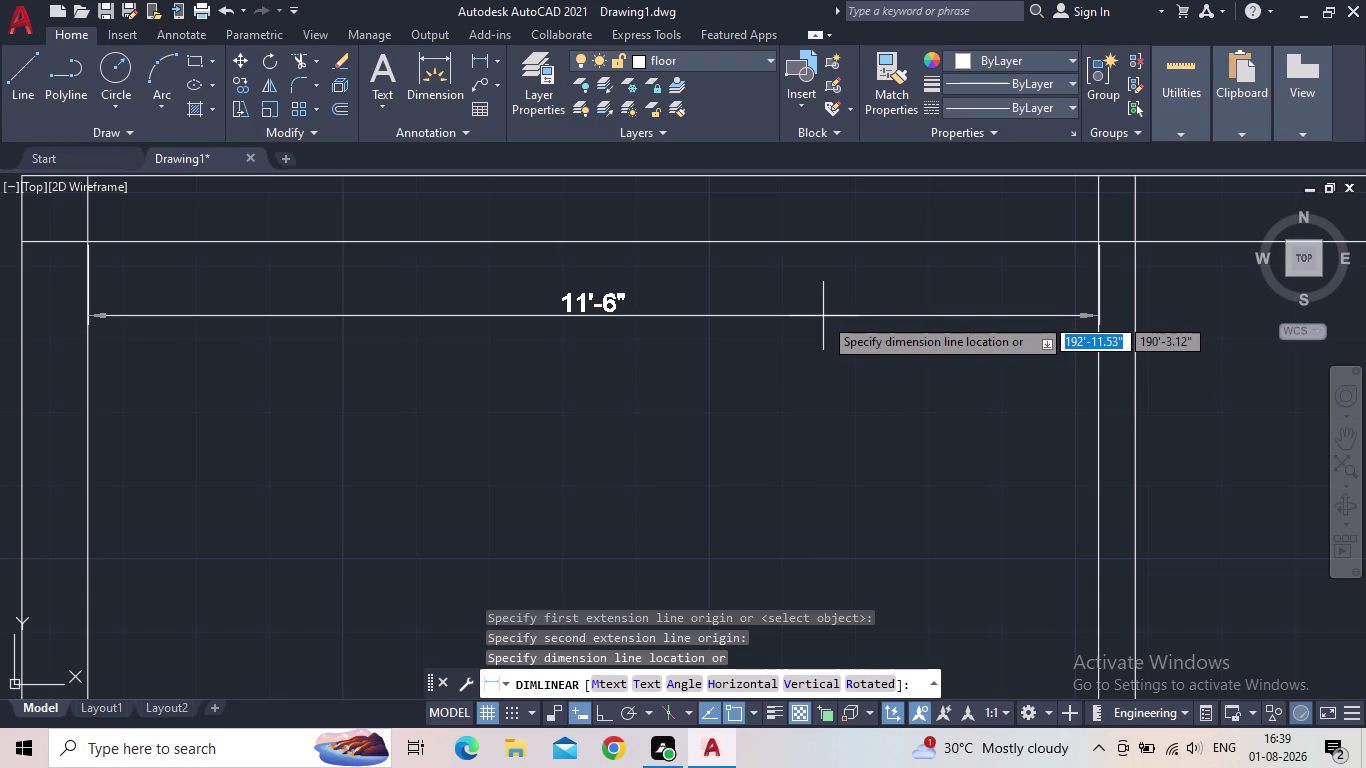
scroll(down, 3)
middle_drag(810, 333, 732, 299)
scroll(down, 3)
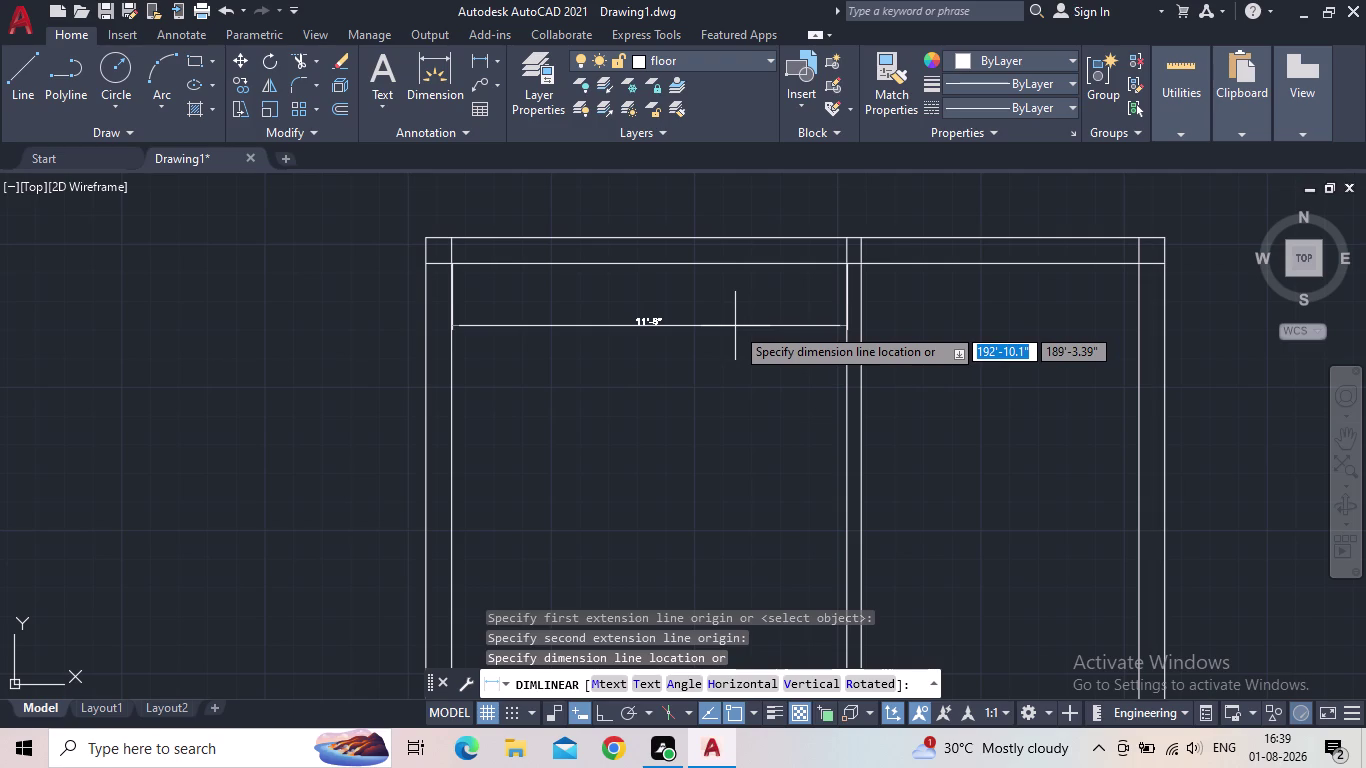
key(Escape)
scroll(down, 3)
scroll(down, 3)
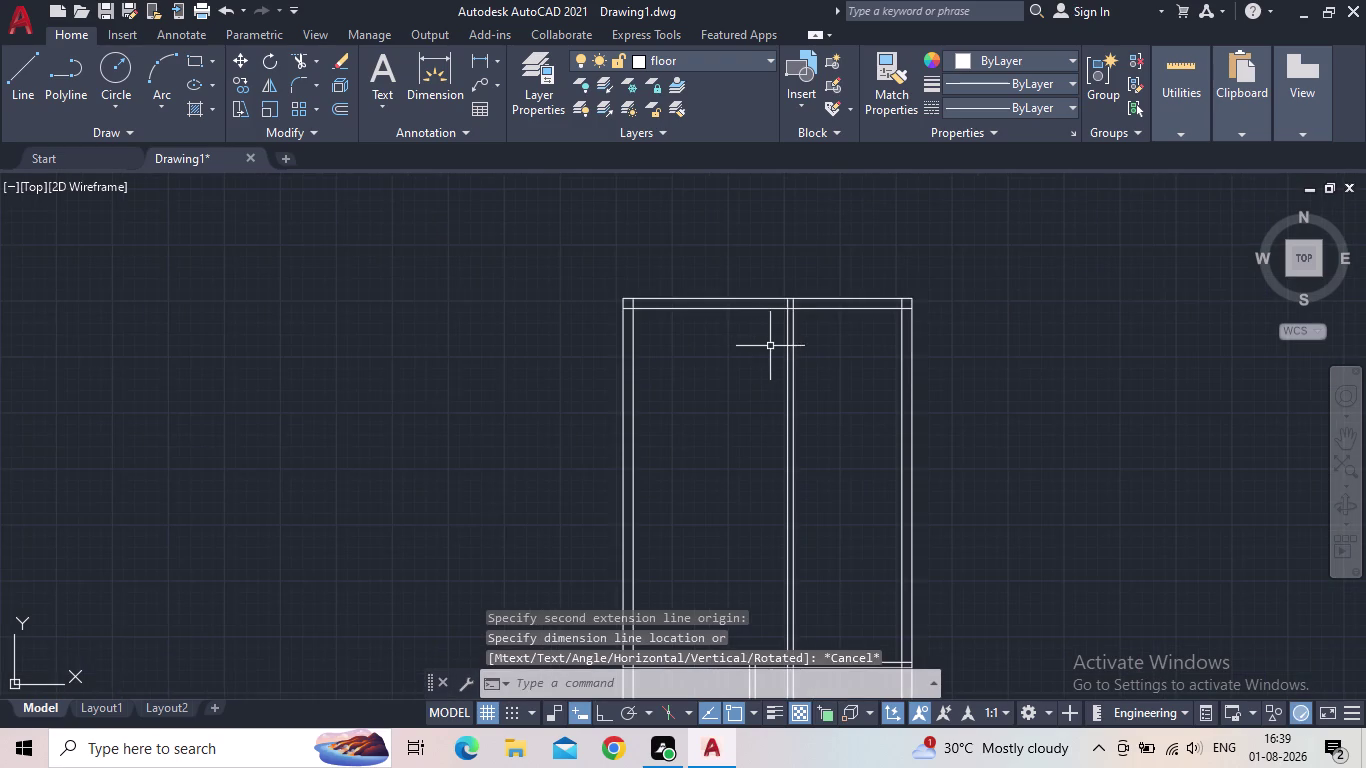
middle_drag(807, 339, 850, 281)
middle_drag(834, 331, 762, 345)
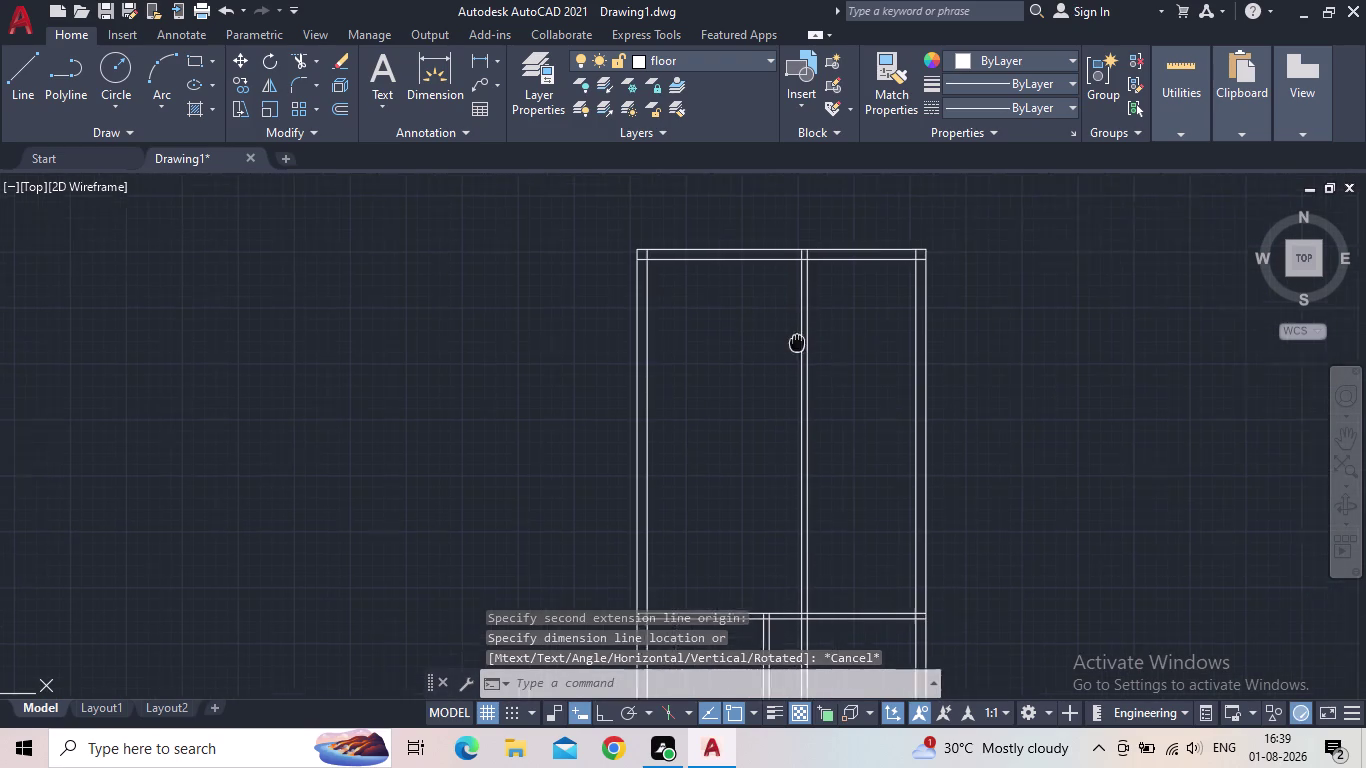
middle_drag(762, 345, 548, 384)
key(o)
Offset the inner top line 4'6" downward.
key(Return)
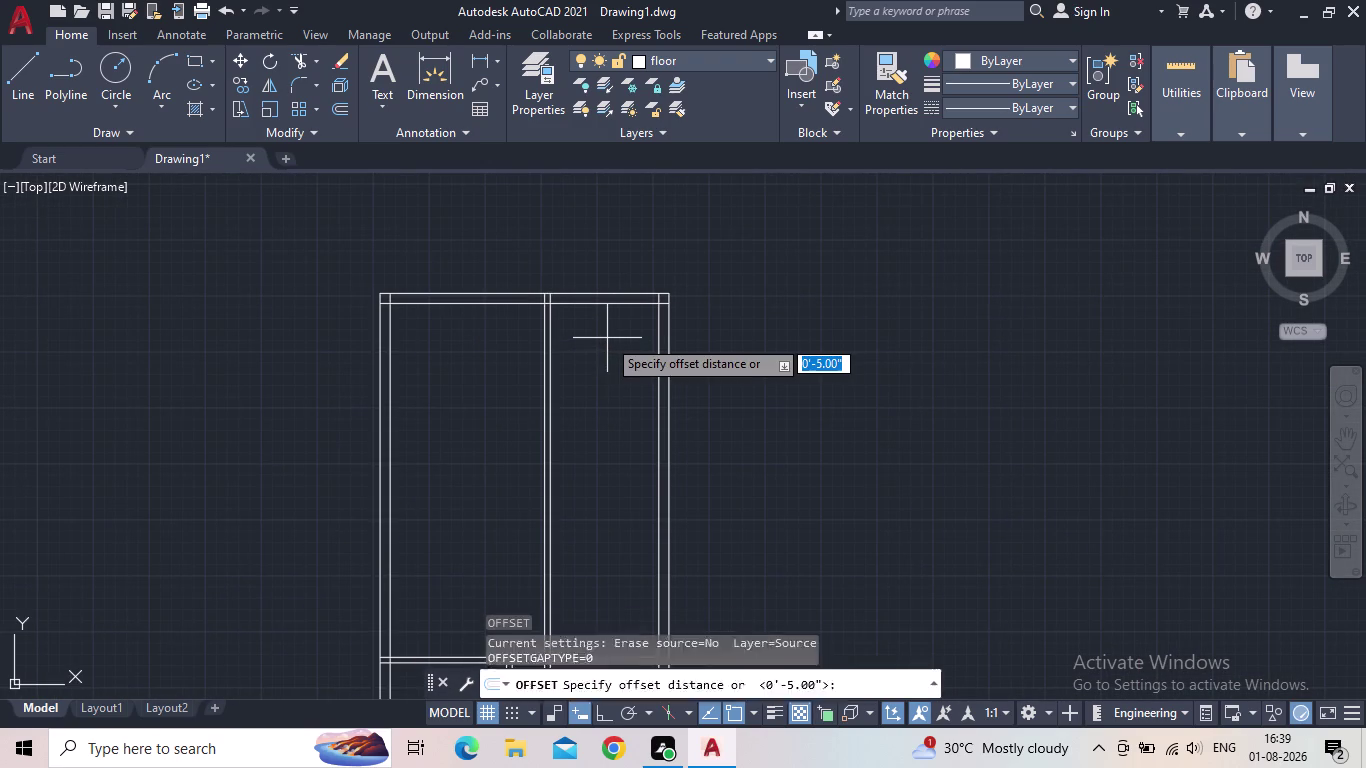
key(4)
key(apostrophe)
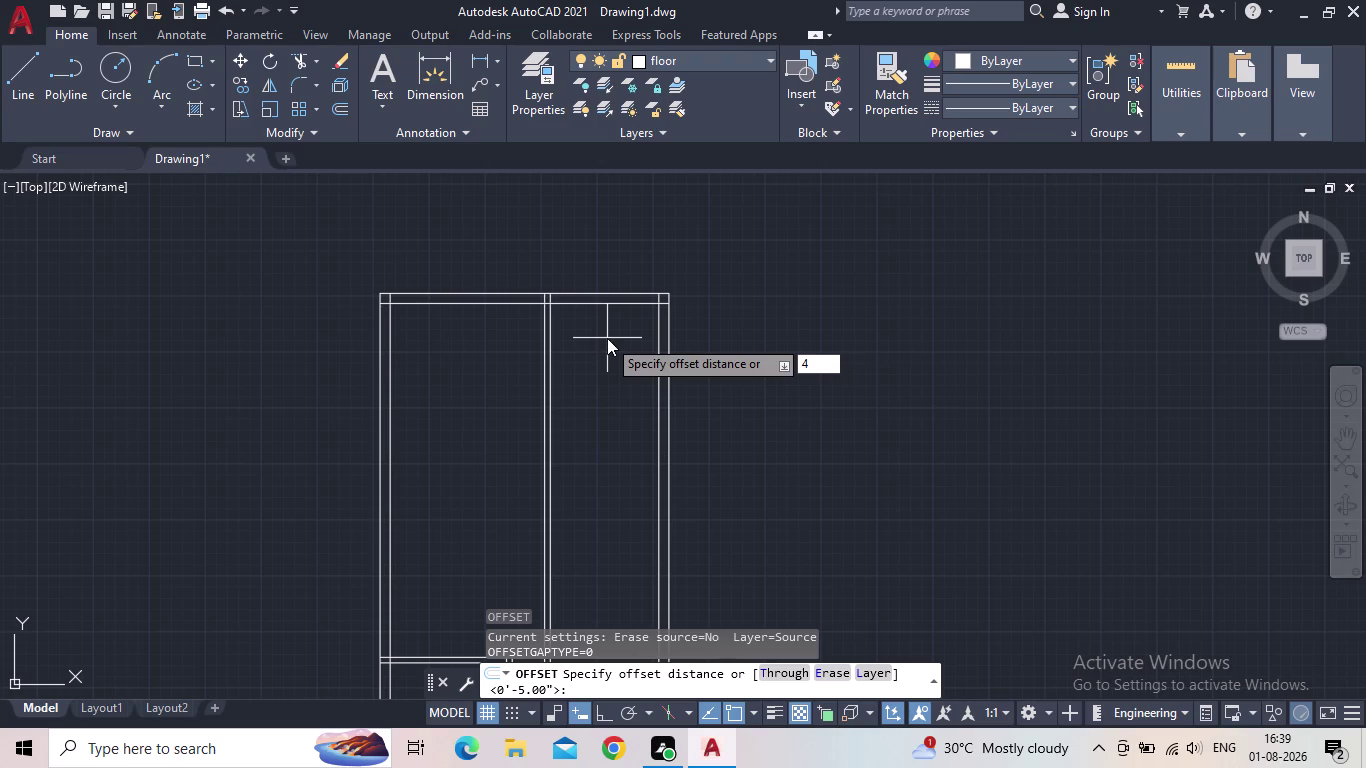
text(6")
key(Return)
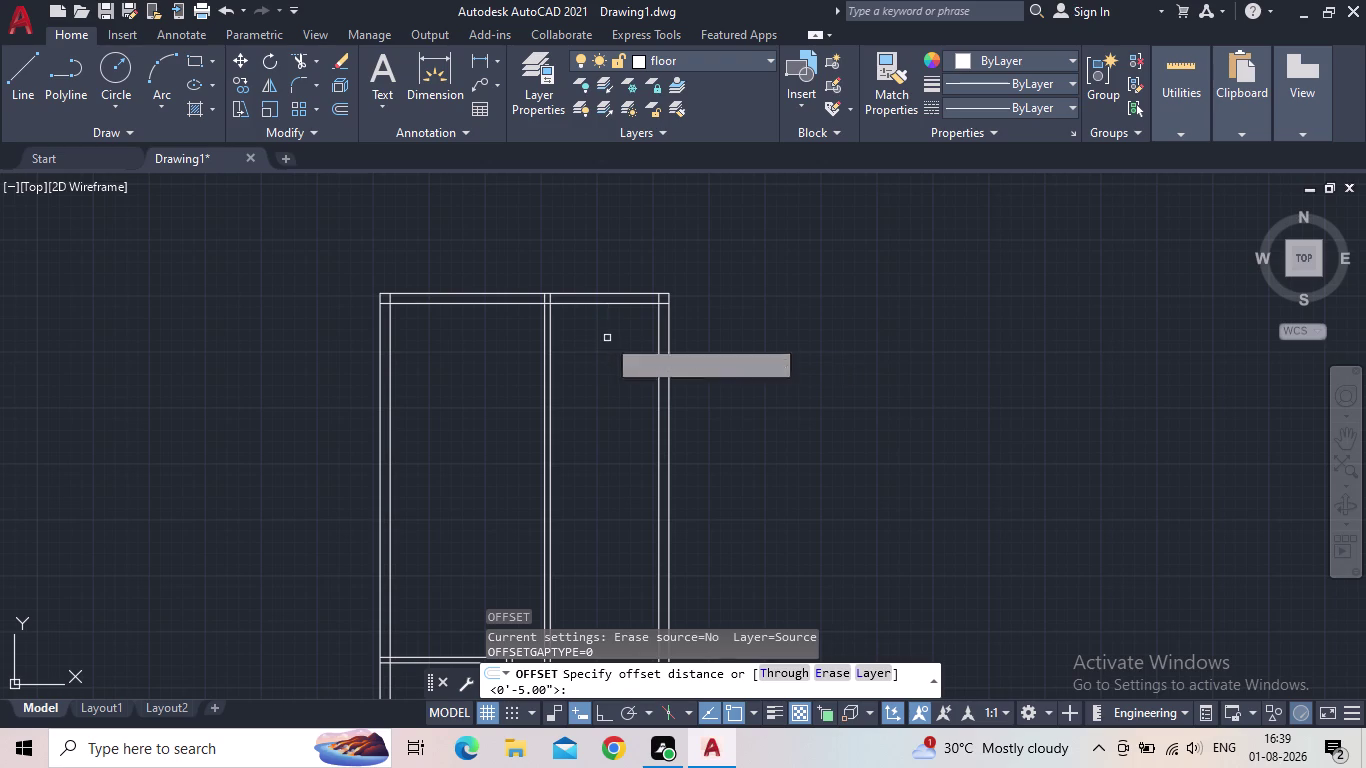
click(589, 301)
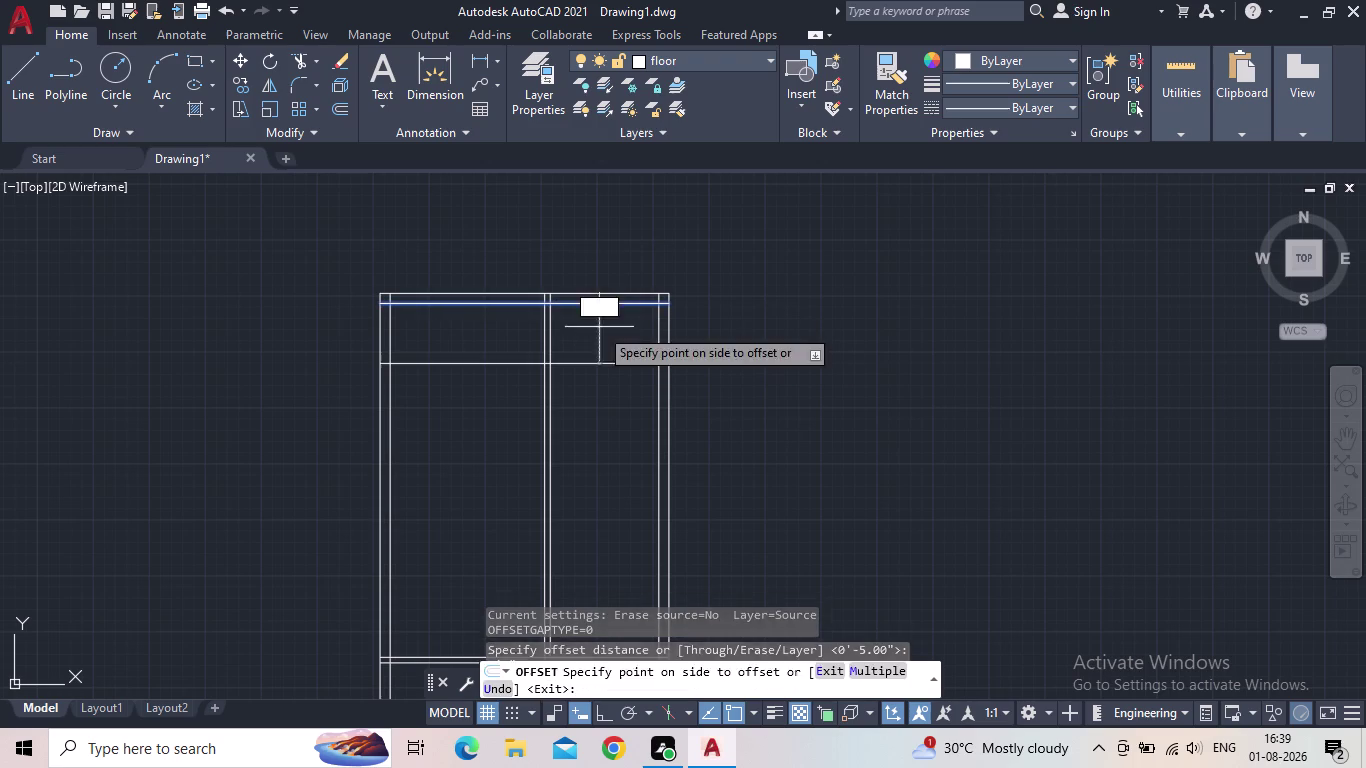
click(603, 391)
key(Escape)
Offset that new horizontal line 5" lower to form the double rail.
key(o)
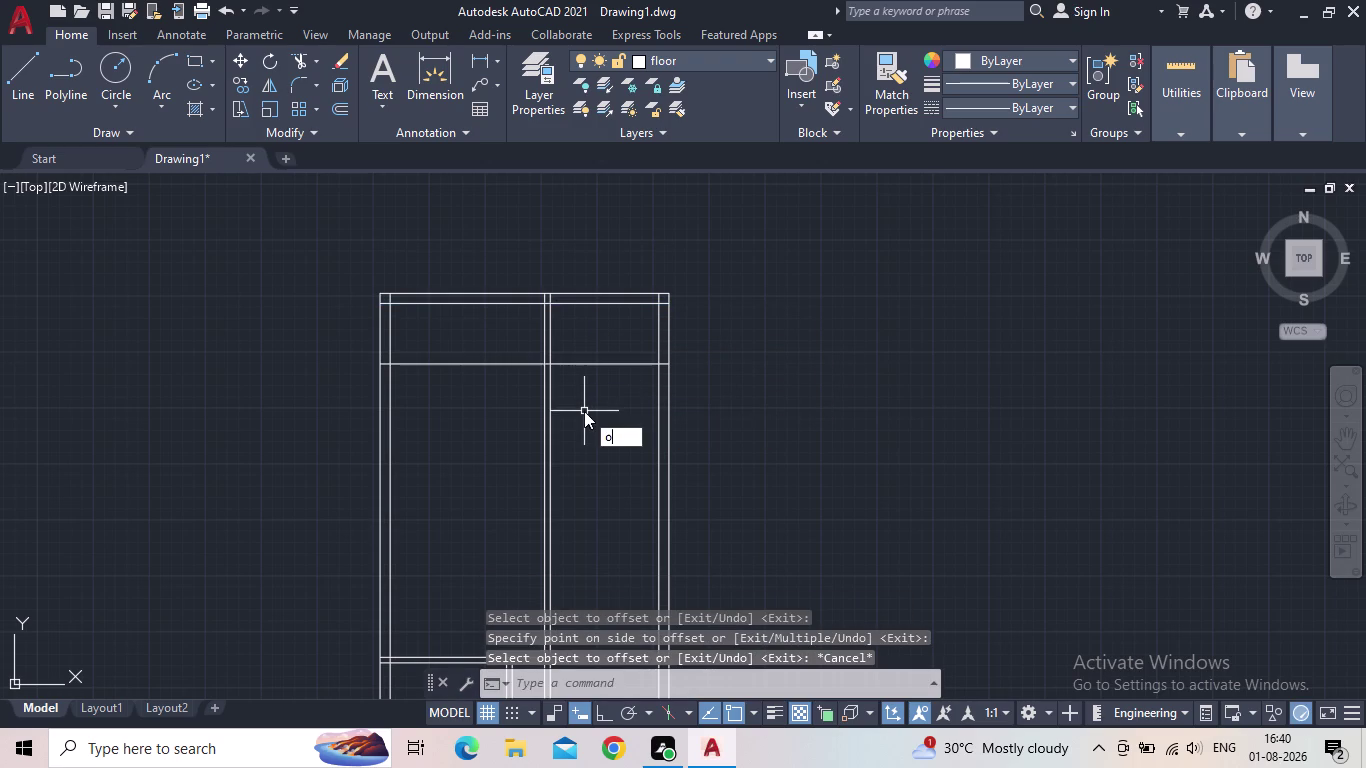
key(Return)
text(5")
key(Return)
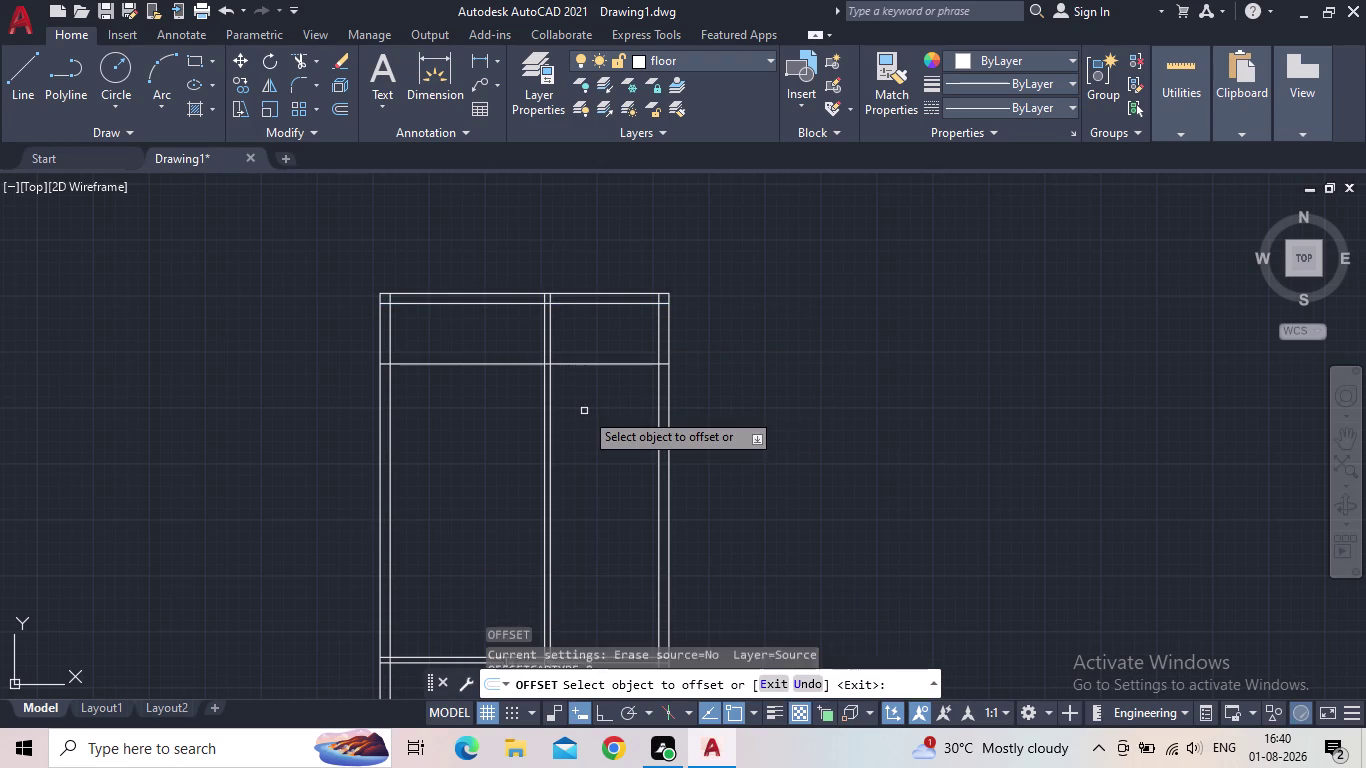
click(611, 361)
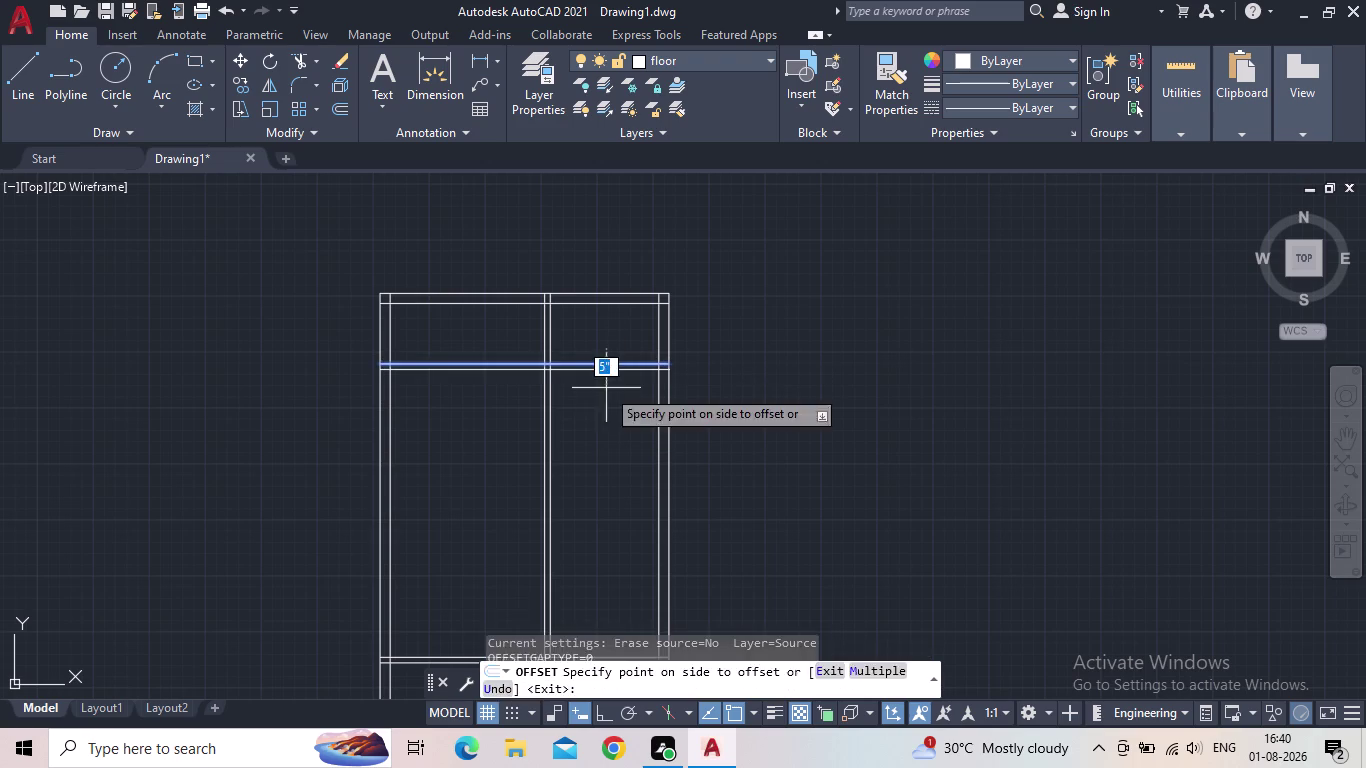
click(601, 434)
key(Escape)
Trim both rail lines out of the left compartment with a fence.
key(t)
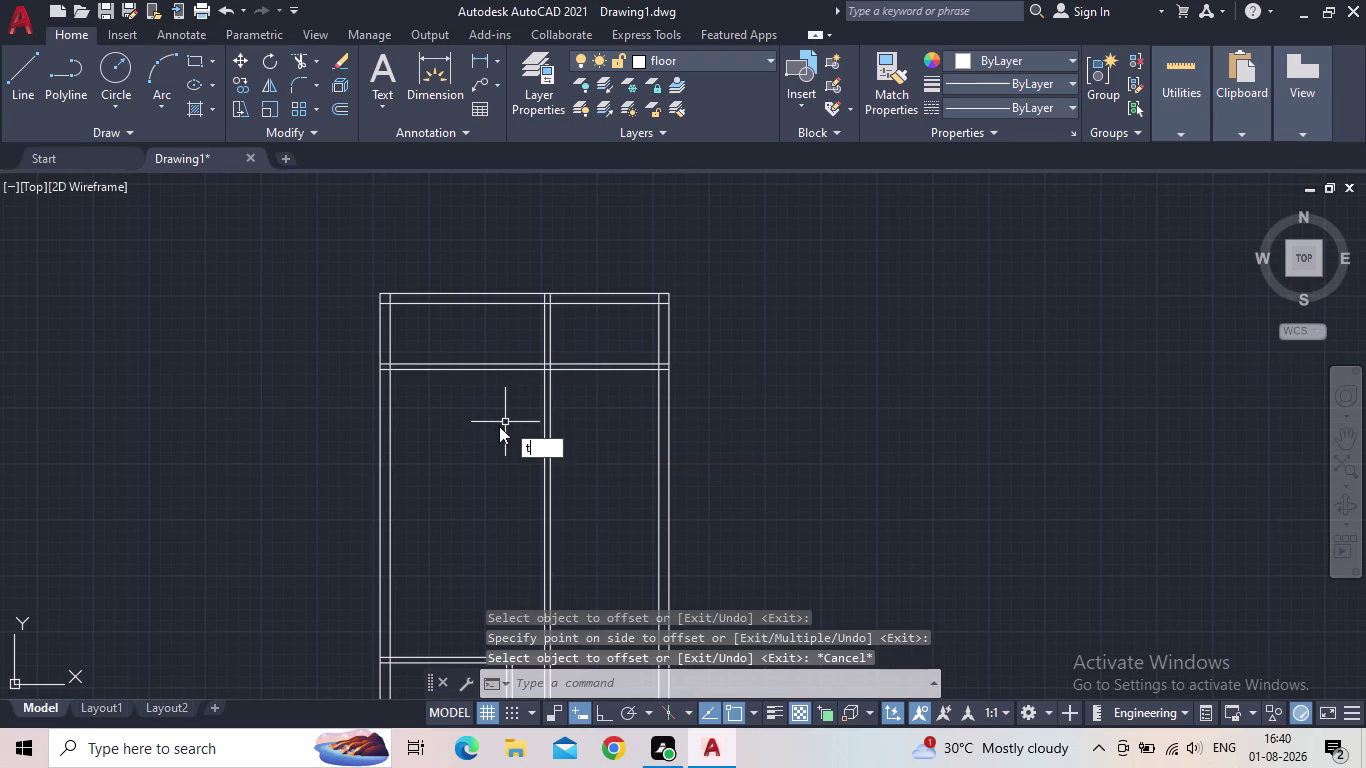
key(r)
key(space)
click(477, 431)
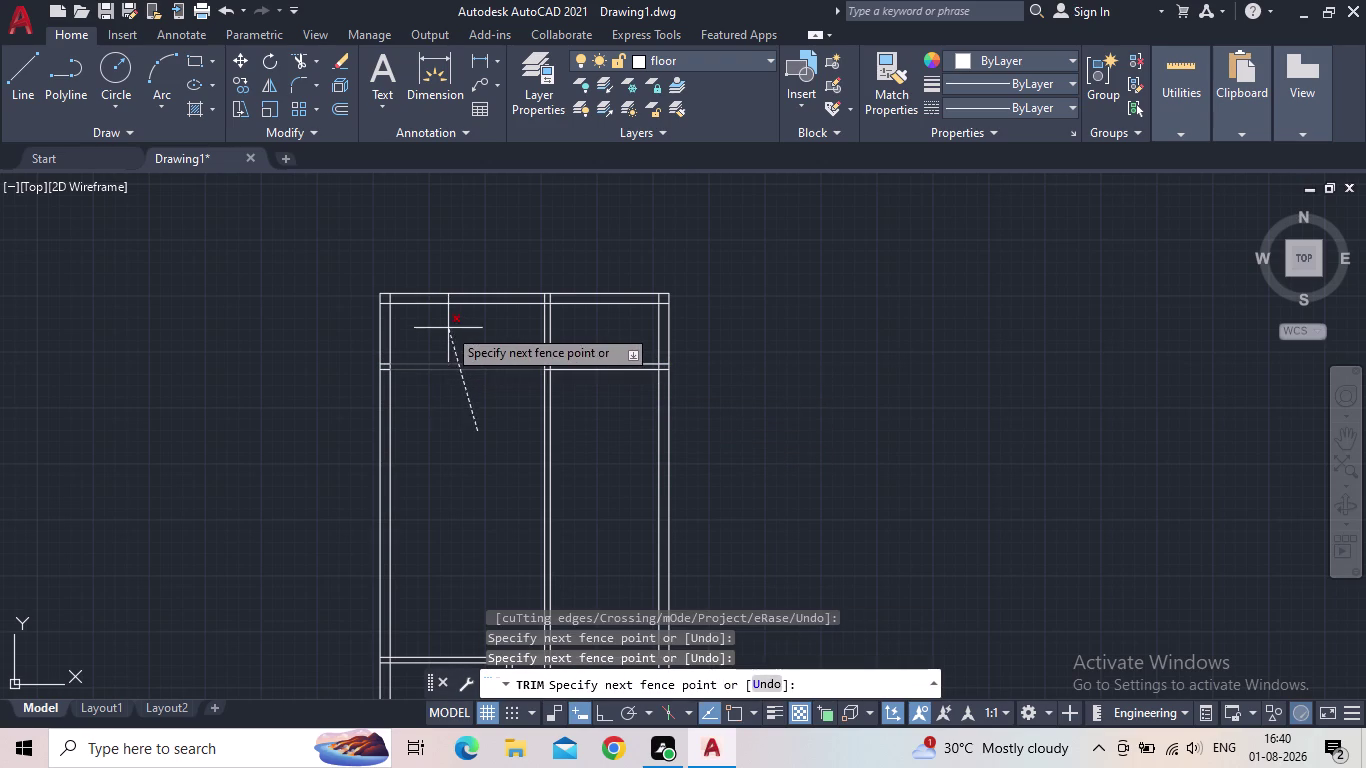
click(438, 342)
key(Escape)
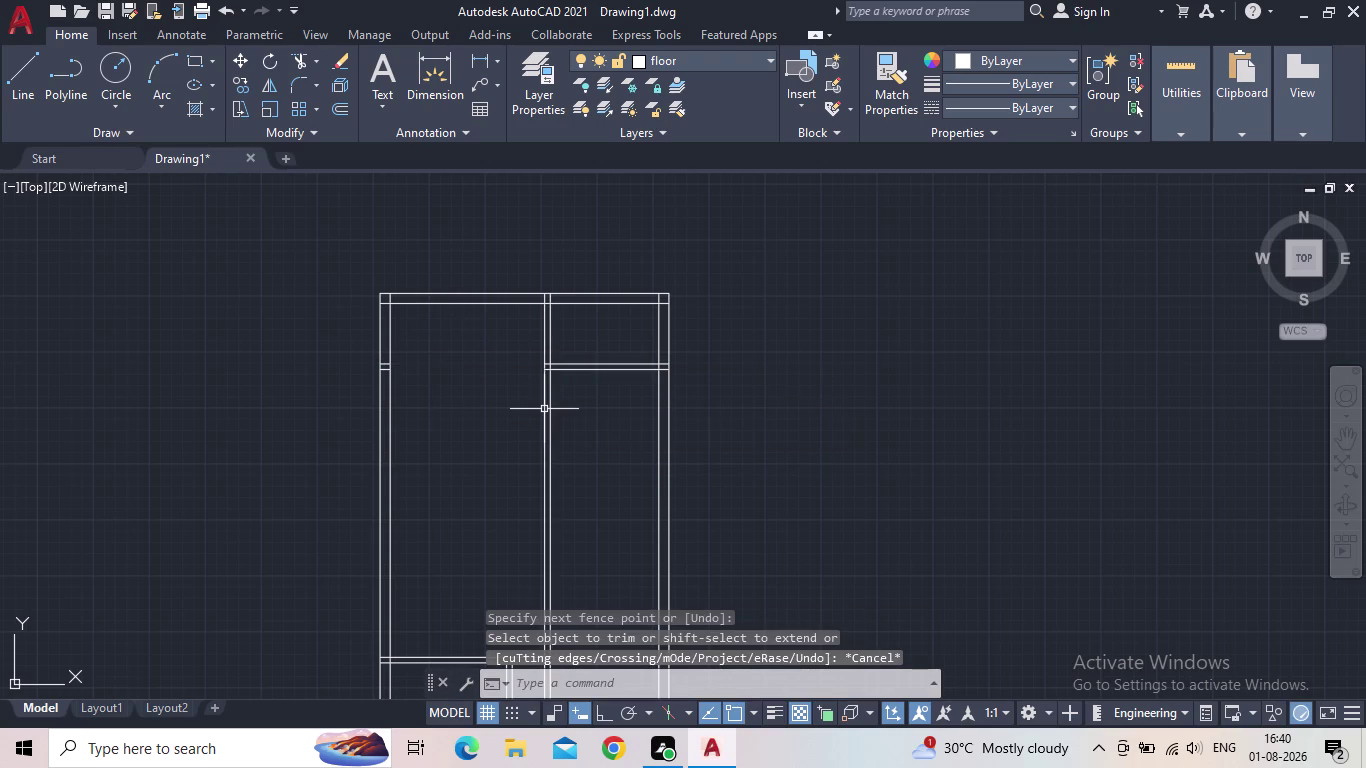
scroll(down, 3)
scroll(up, 3)
middle_drag(629, 434, 606, 381)
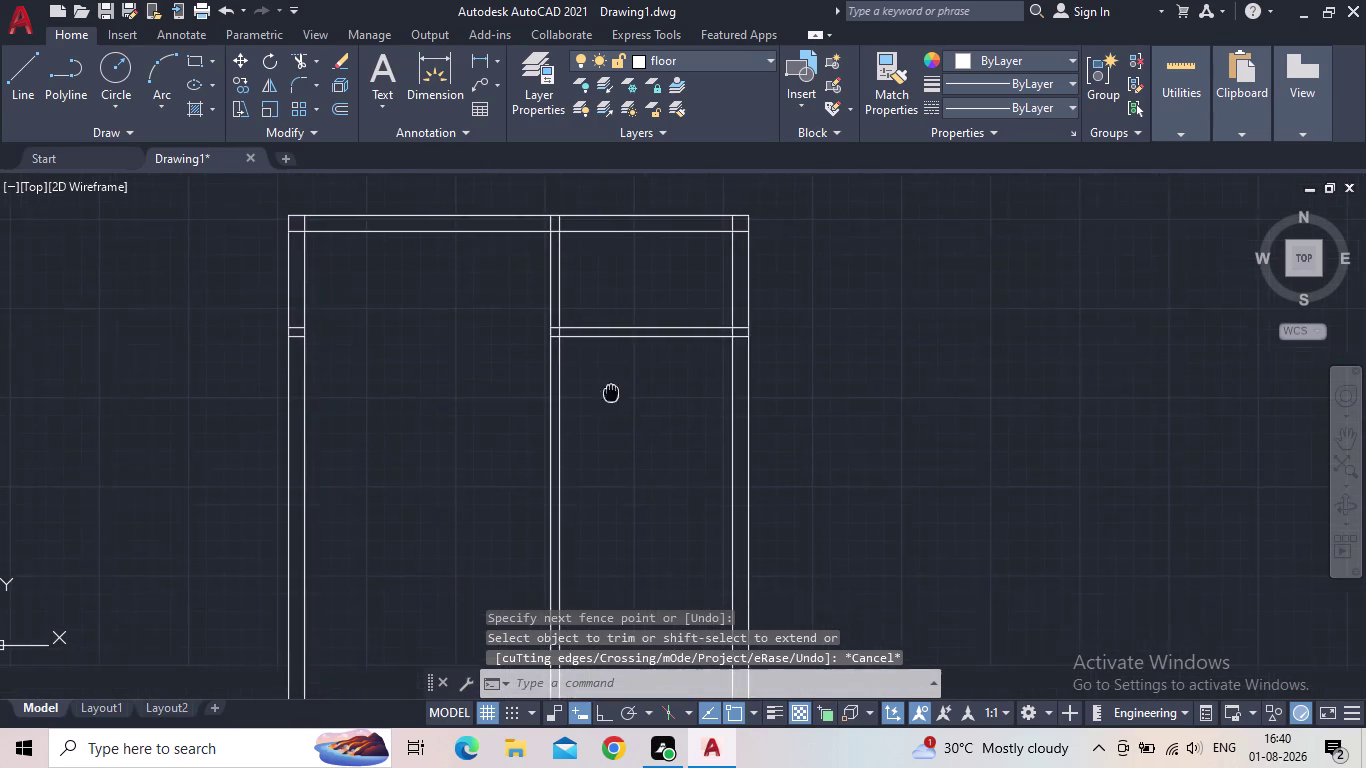
middle_drag(606, 381, 563, 277)
middle_drag(562, 316, 579, 353)
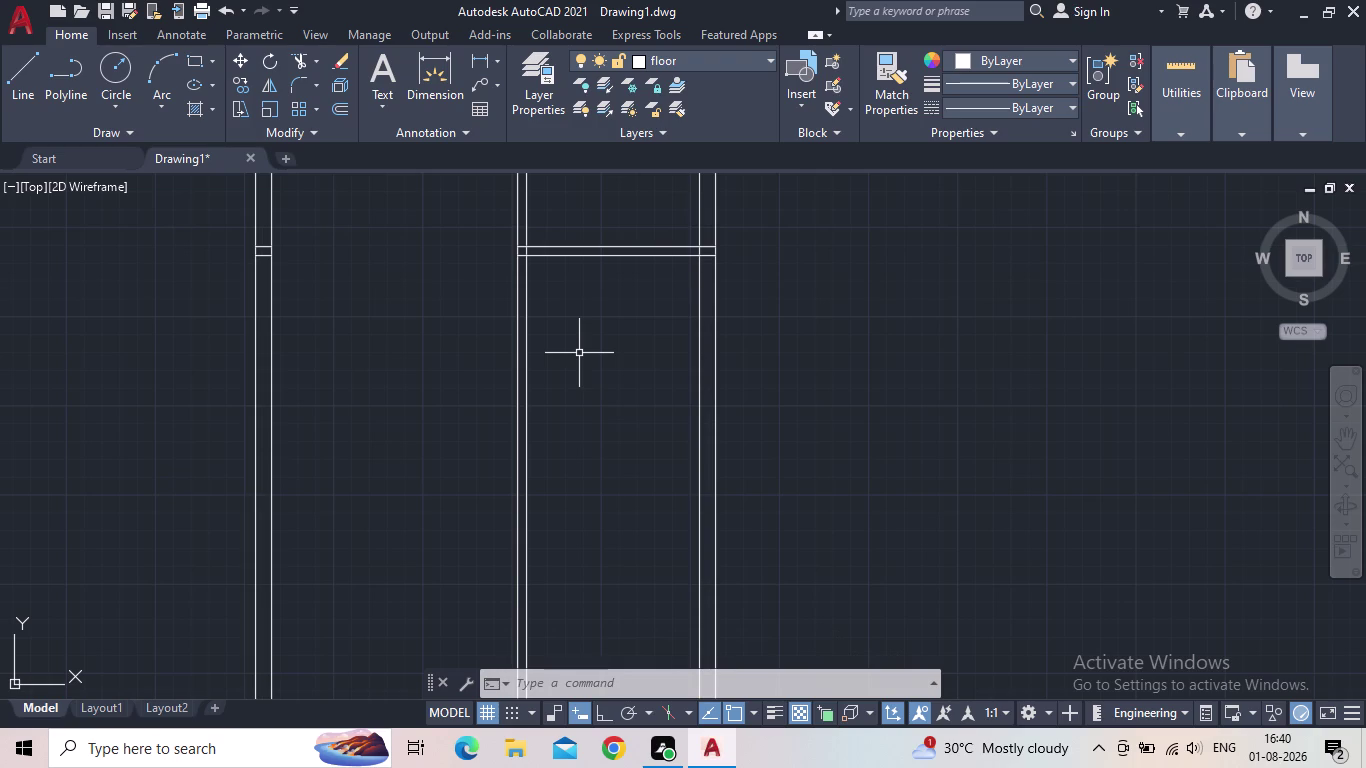
Offset the central partition line 2'8" into the right compartment.
key(o)
key(Return)
text(2')
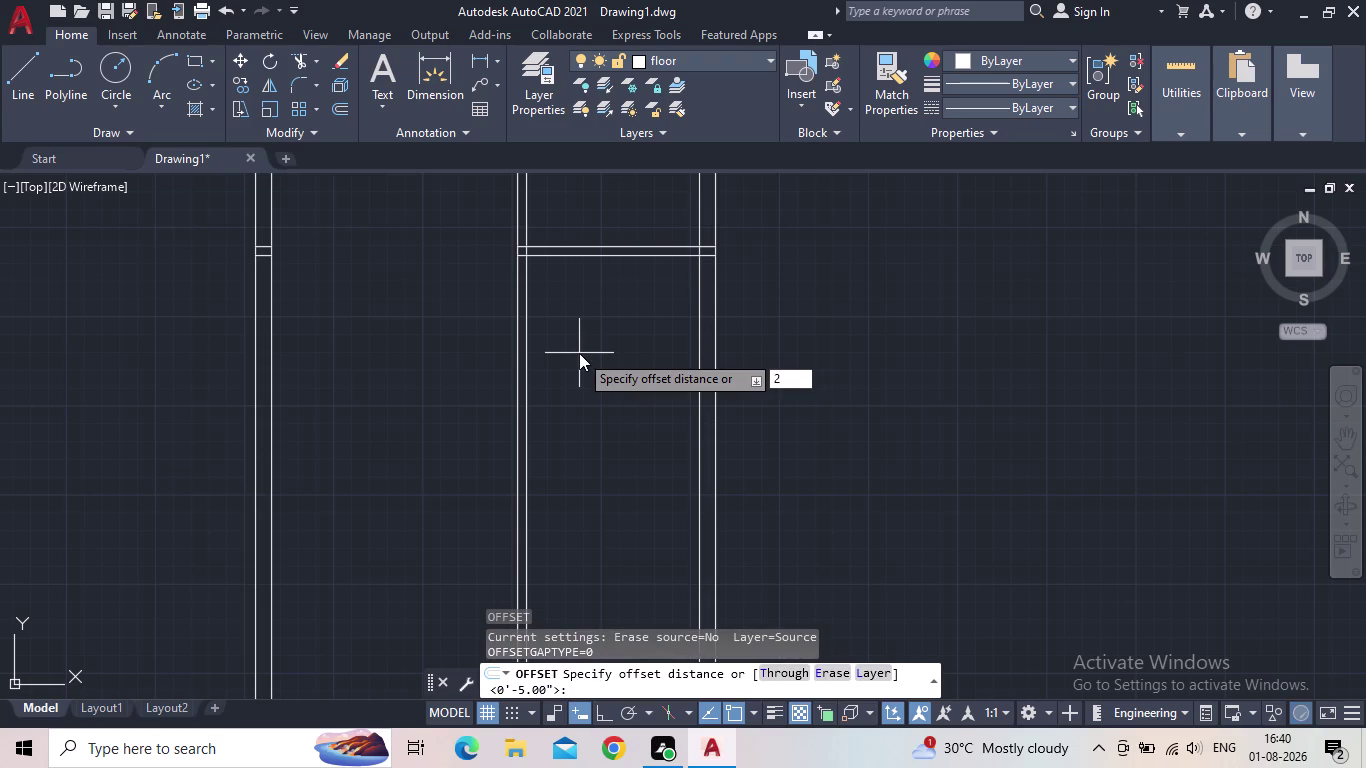
text(8")
key(Return)
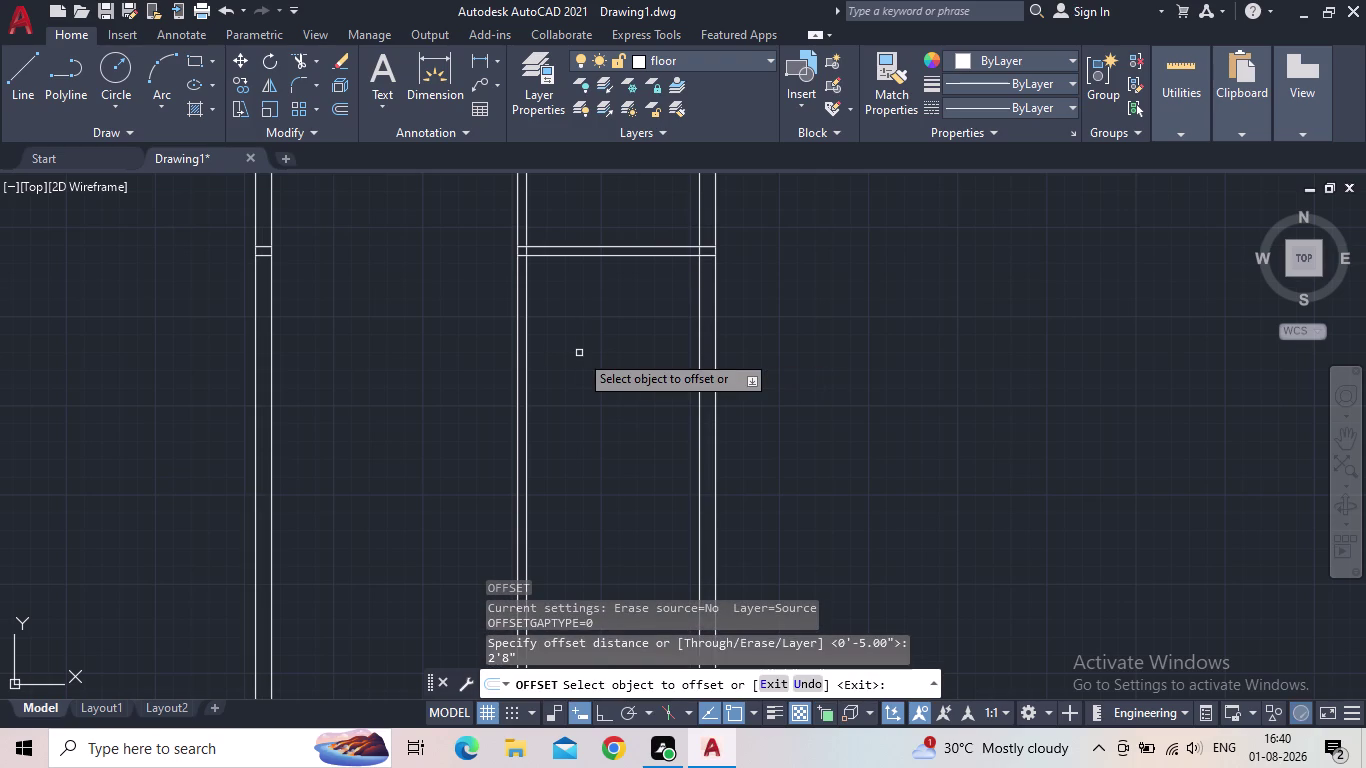
click(520, 371)
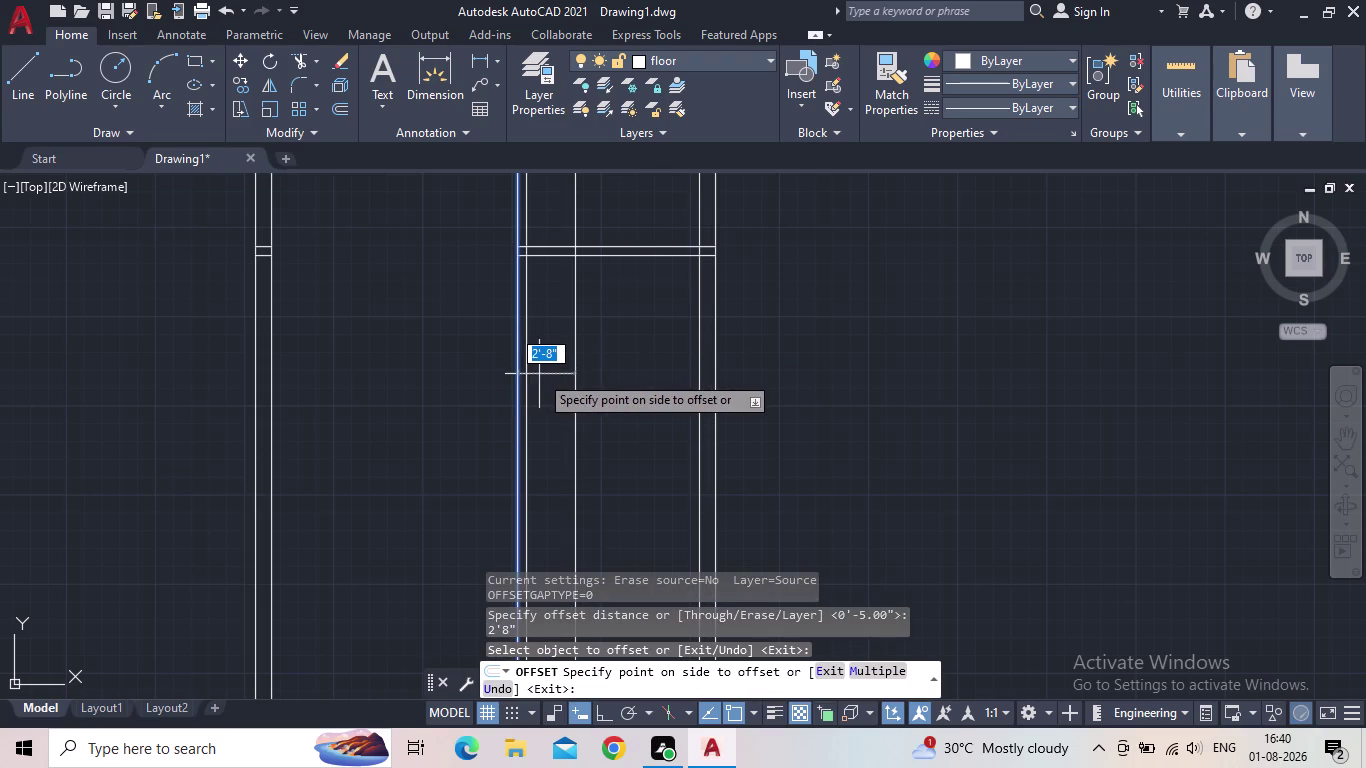
key(Escape)
key(space)
key(space)
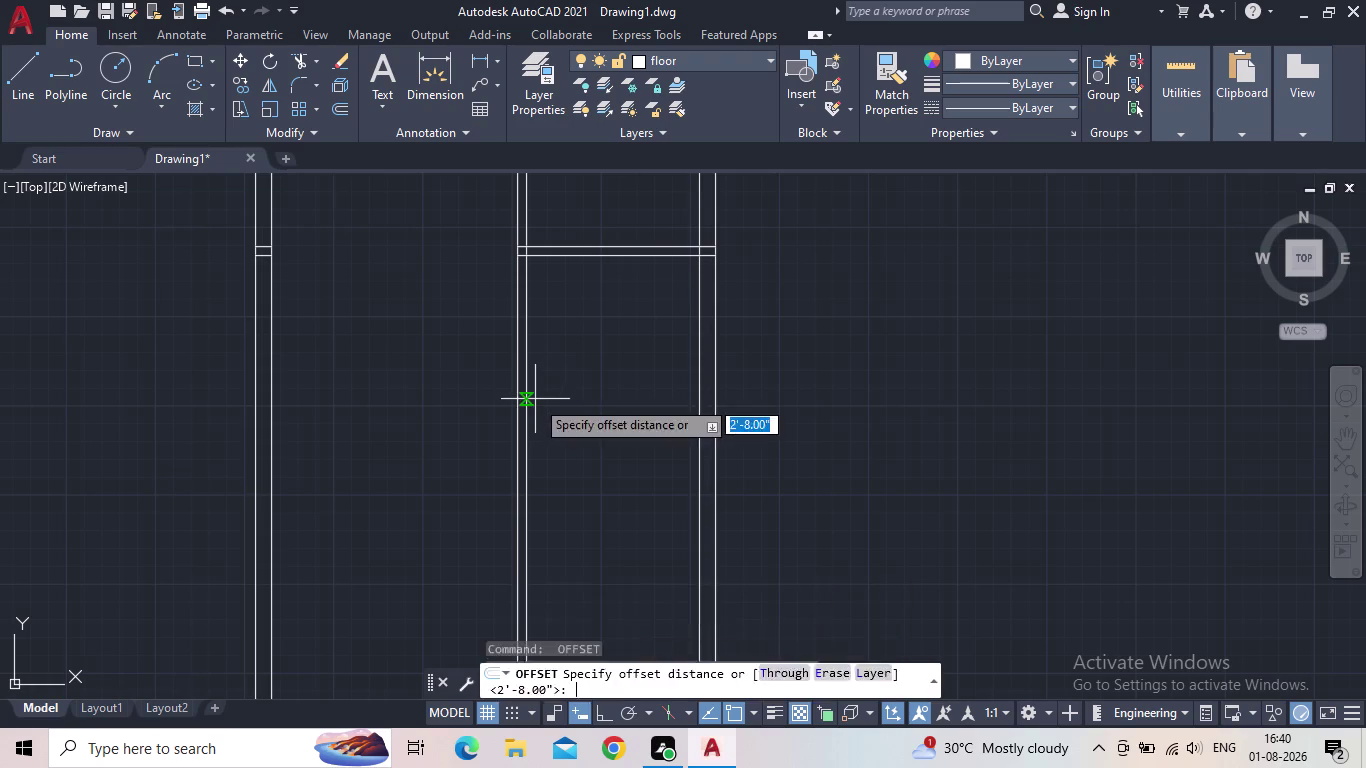
click(527, 384)
click(597, 373)
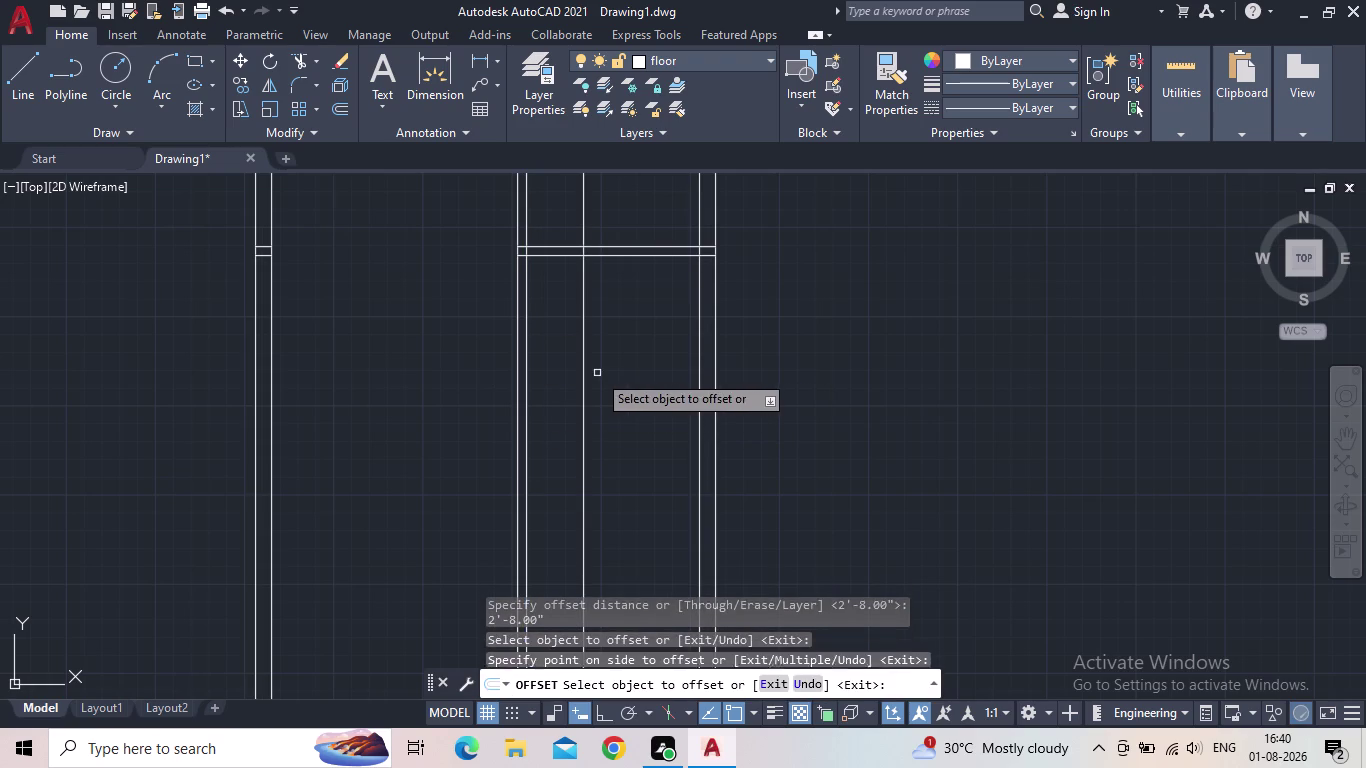
Offset the new vertical line 5" to the right.
key(Escape)
key(o)
key(Return)
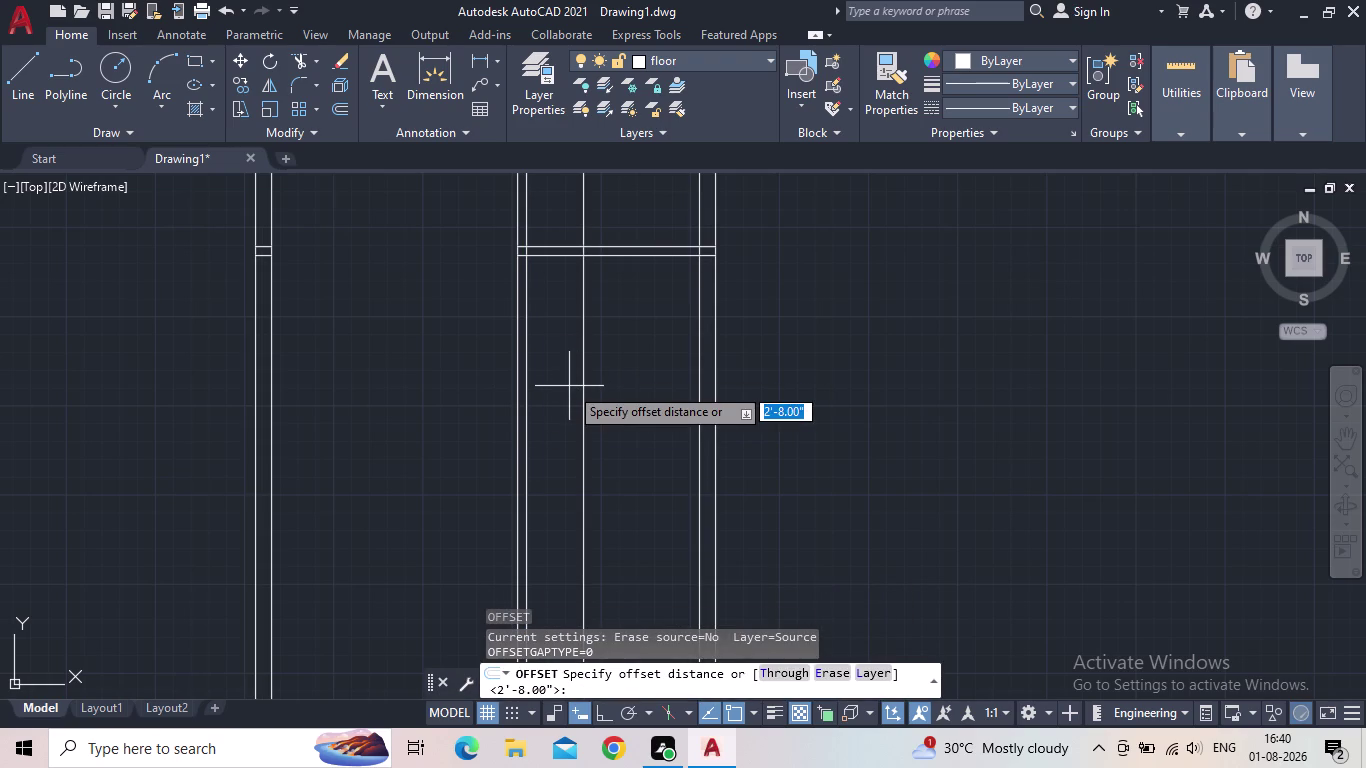
text(5")
key(Return)
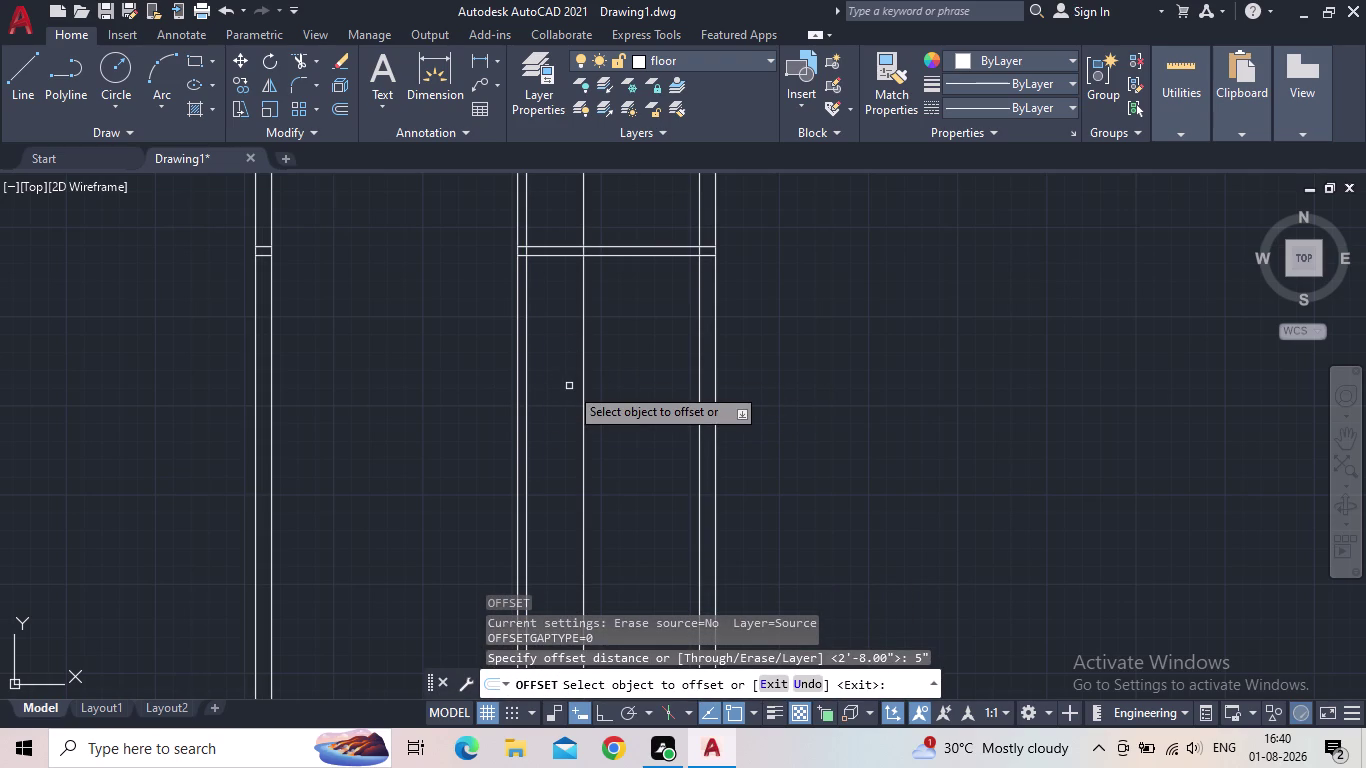
click(584, 332)
click(612, 321)
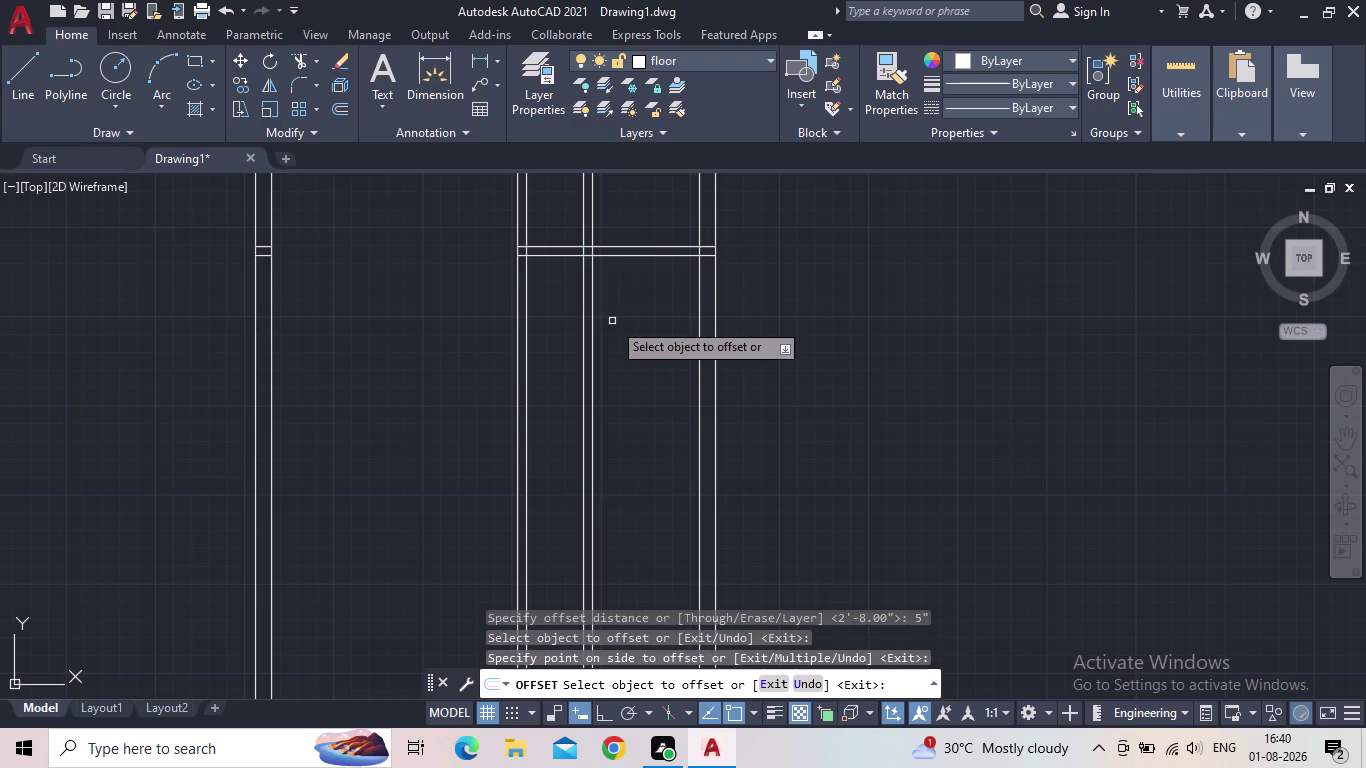
key(Escape)
Offset the lower rail line 7'2" down in the right compartment.
scroll(down, 3)
scroll(up, 3)
key(o)
key(Return)
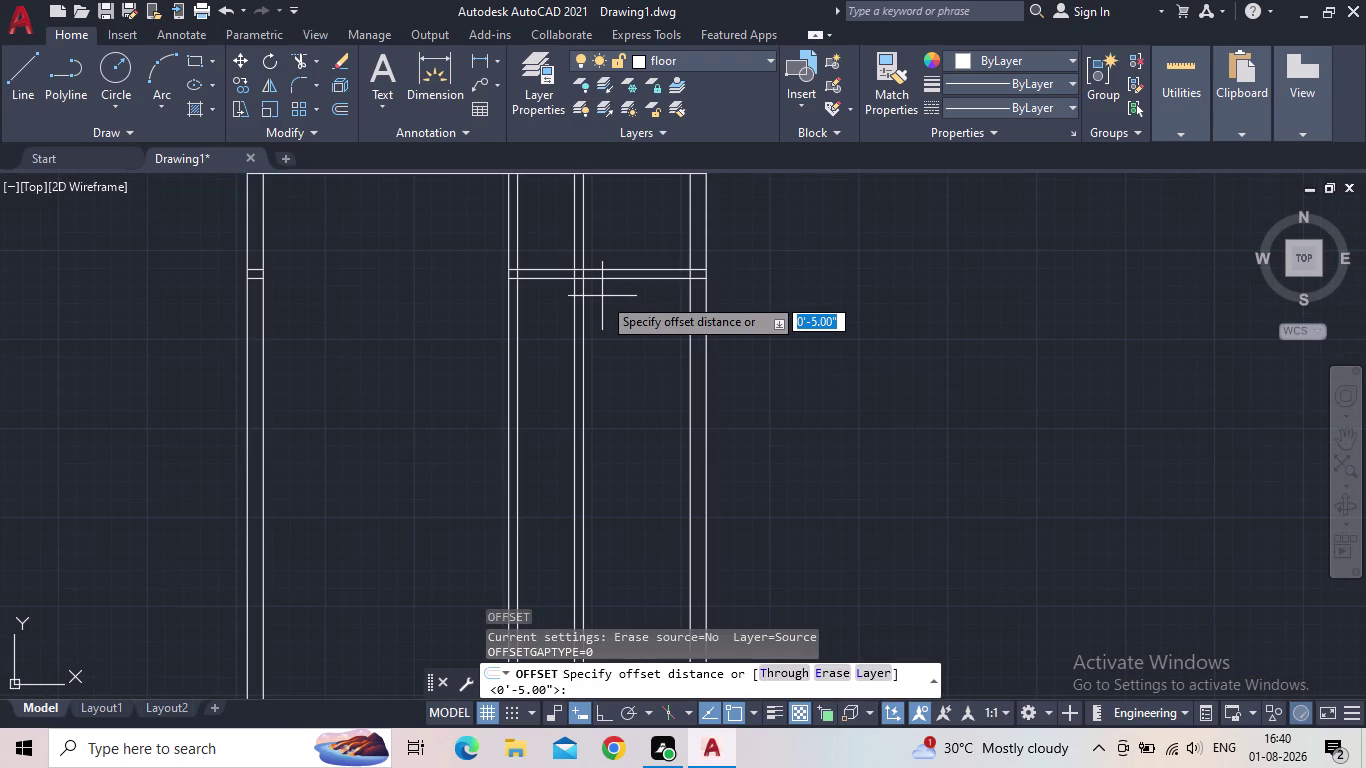
text(7')
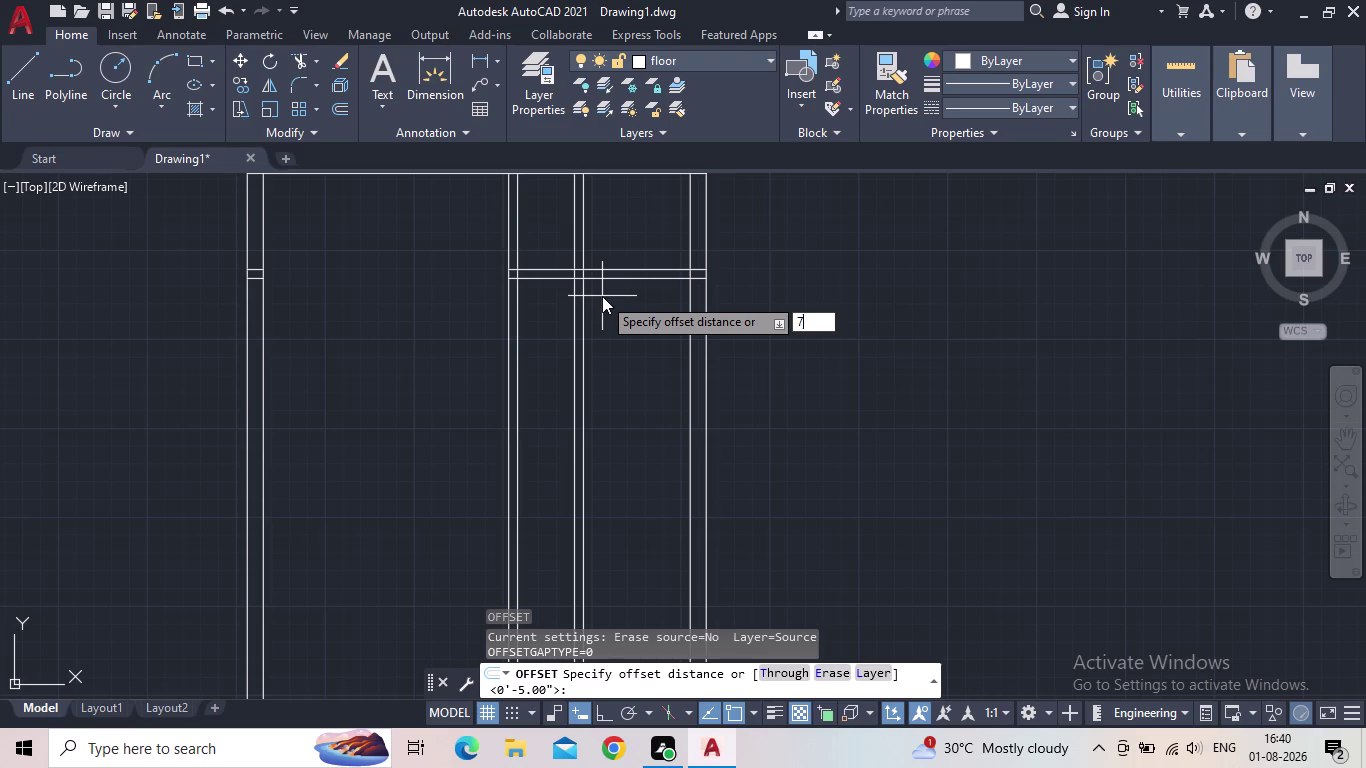
text(2")
key(Return)
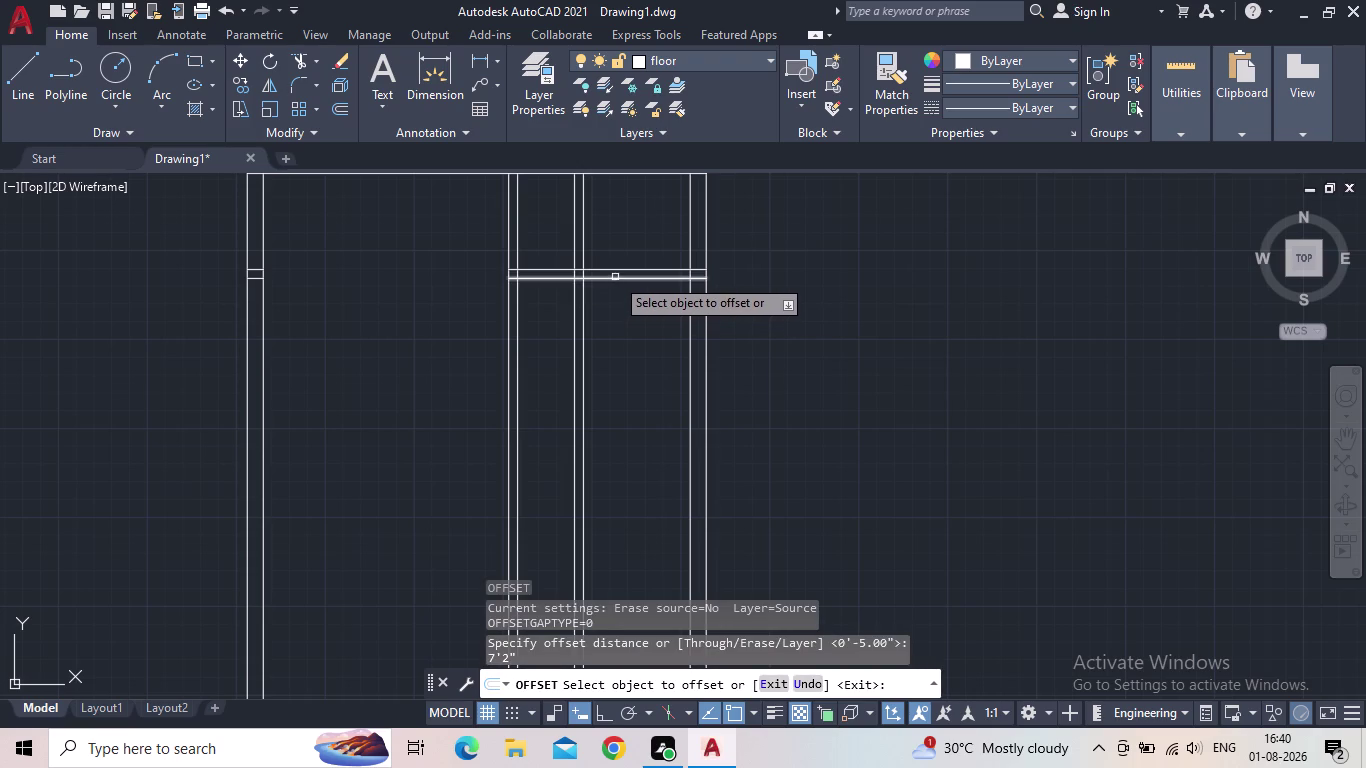
click(615, 277)
click(622, 479)
key(Escape)
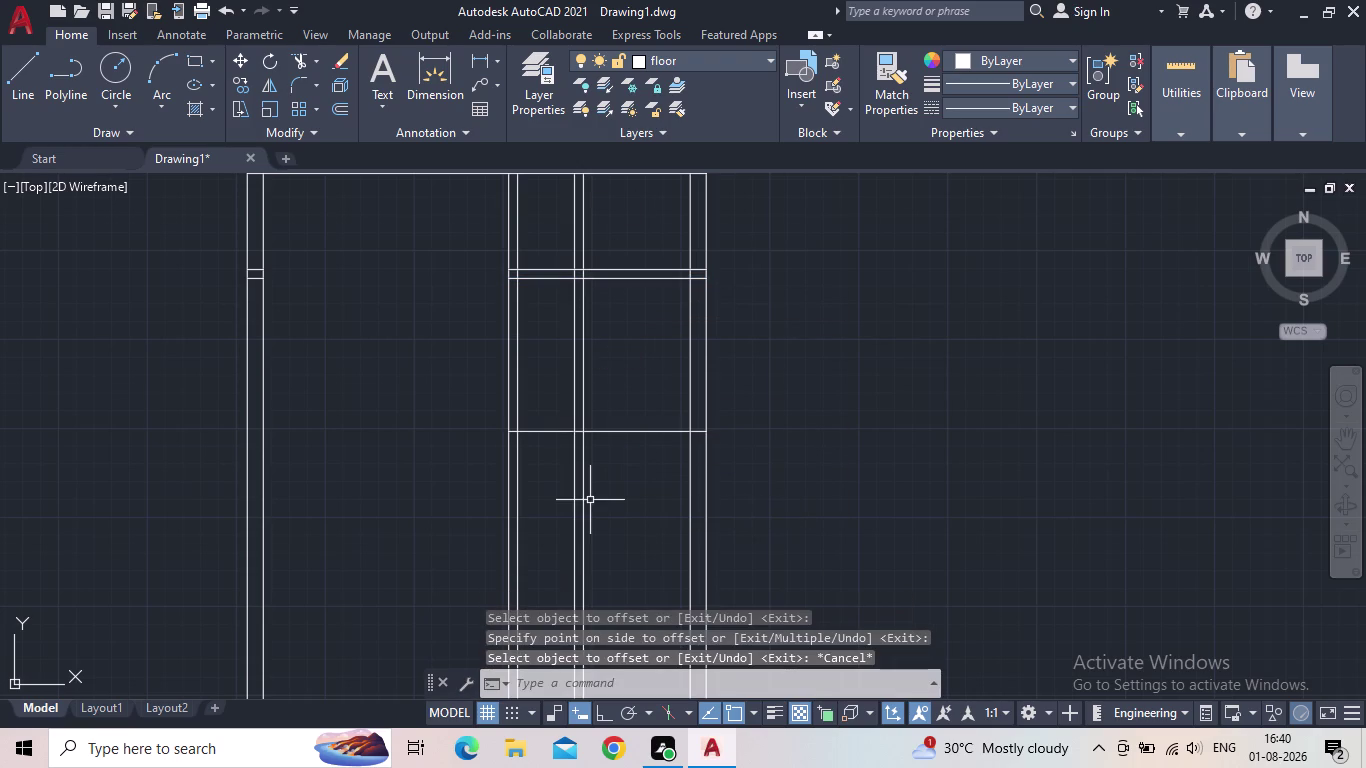
Offset the new shelf line 5" to give the shelf its thickness.
key(o)
key(Return)
text(5")
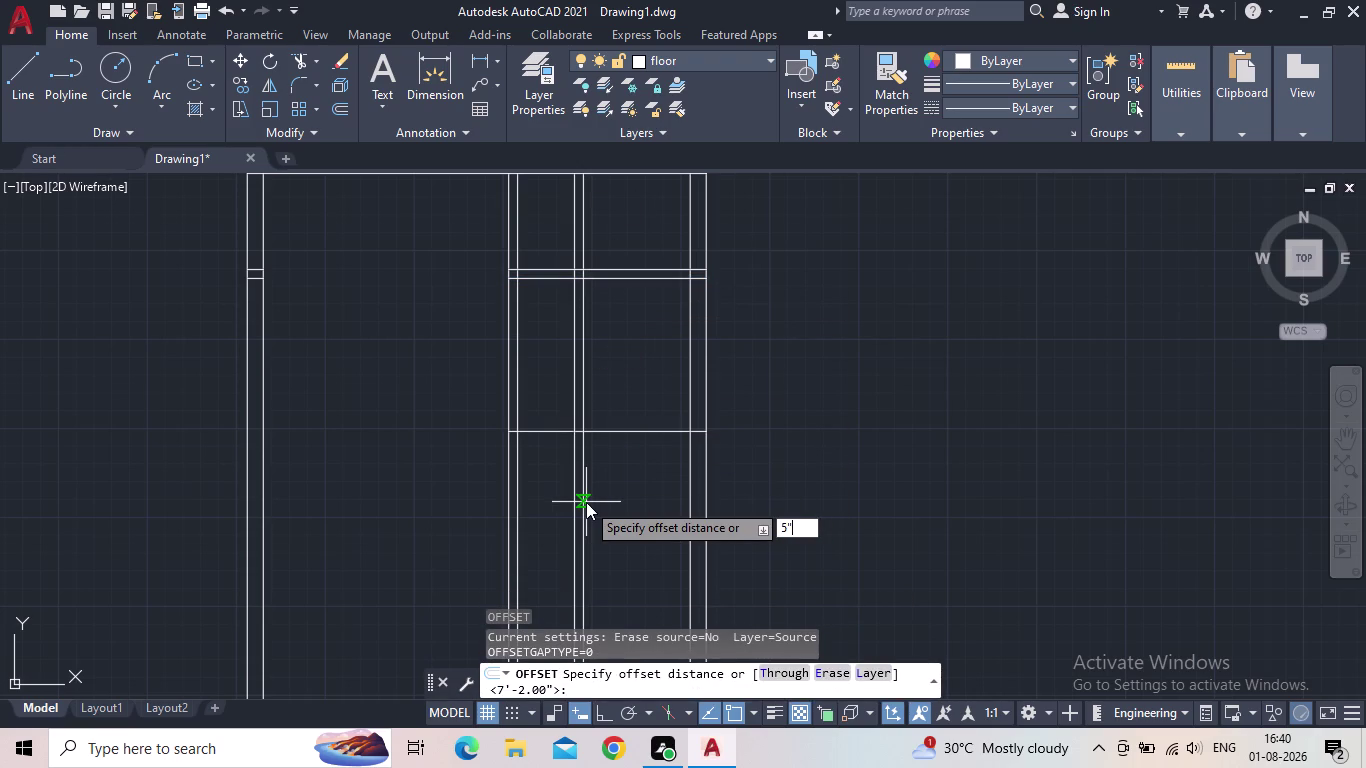
key(Return)
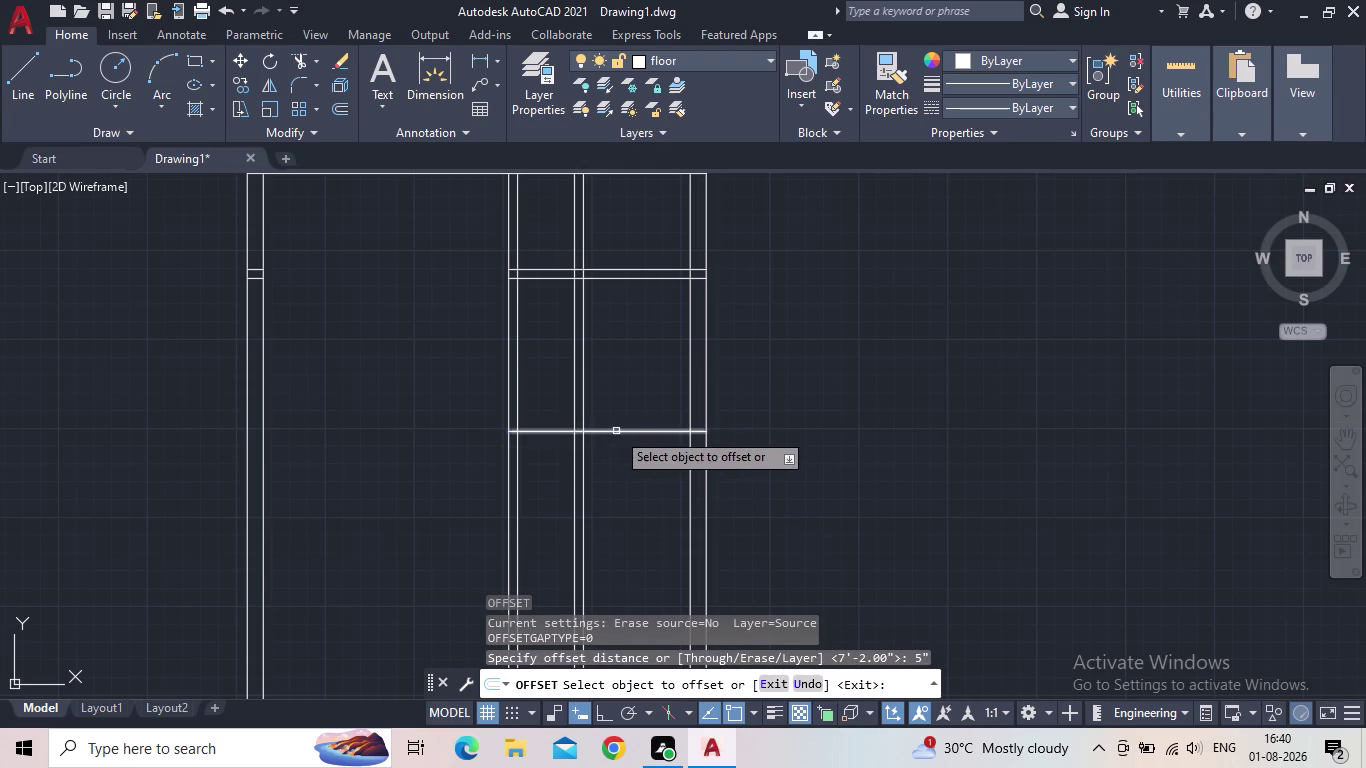
drag(616, 431, 621, 442)
click(632, 485)
key(Escape)
scroll(down, 3)
middle_drag(631, 476, 657, 371)
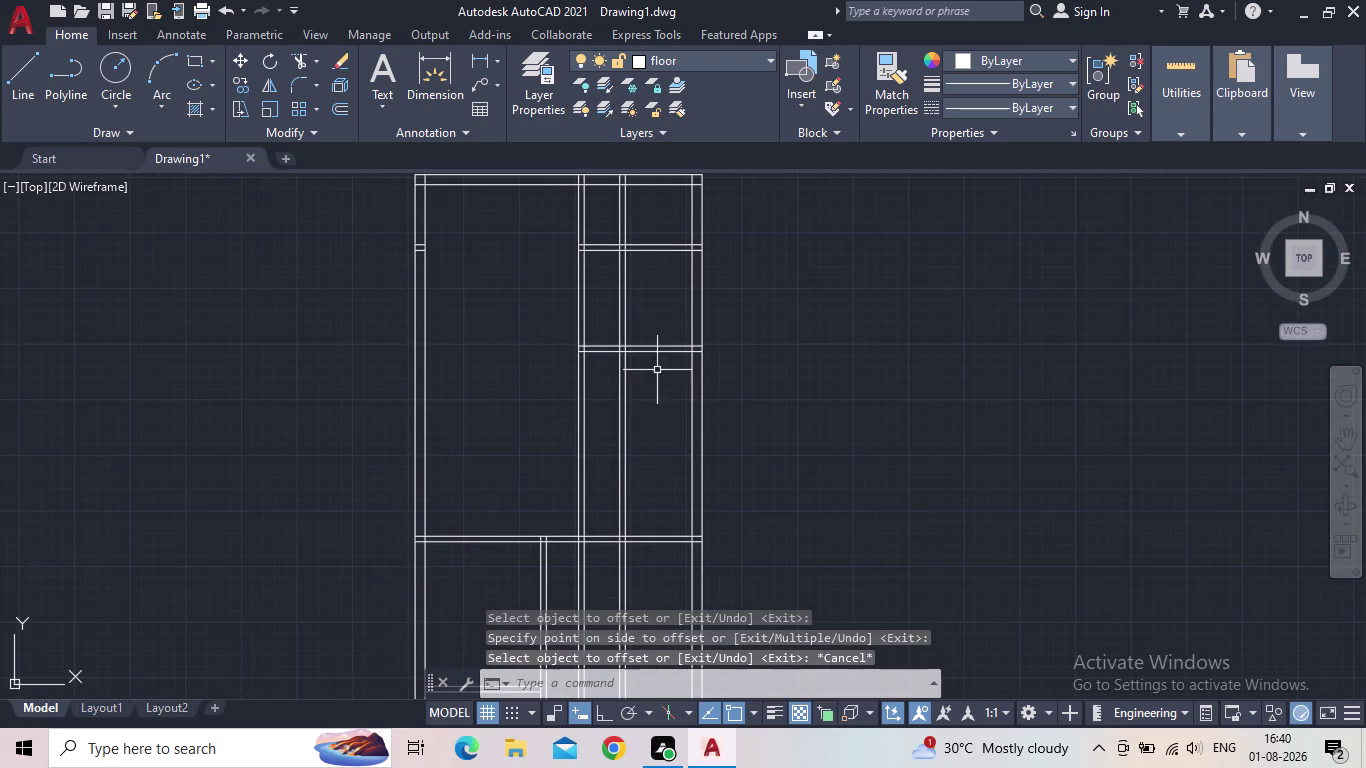
Trim two overlapping line segments with TR in the lower compartment.
key(t)
key(r)
key(Return)
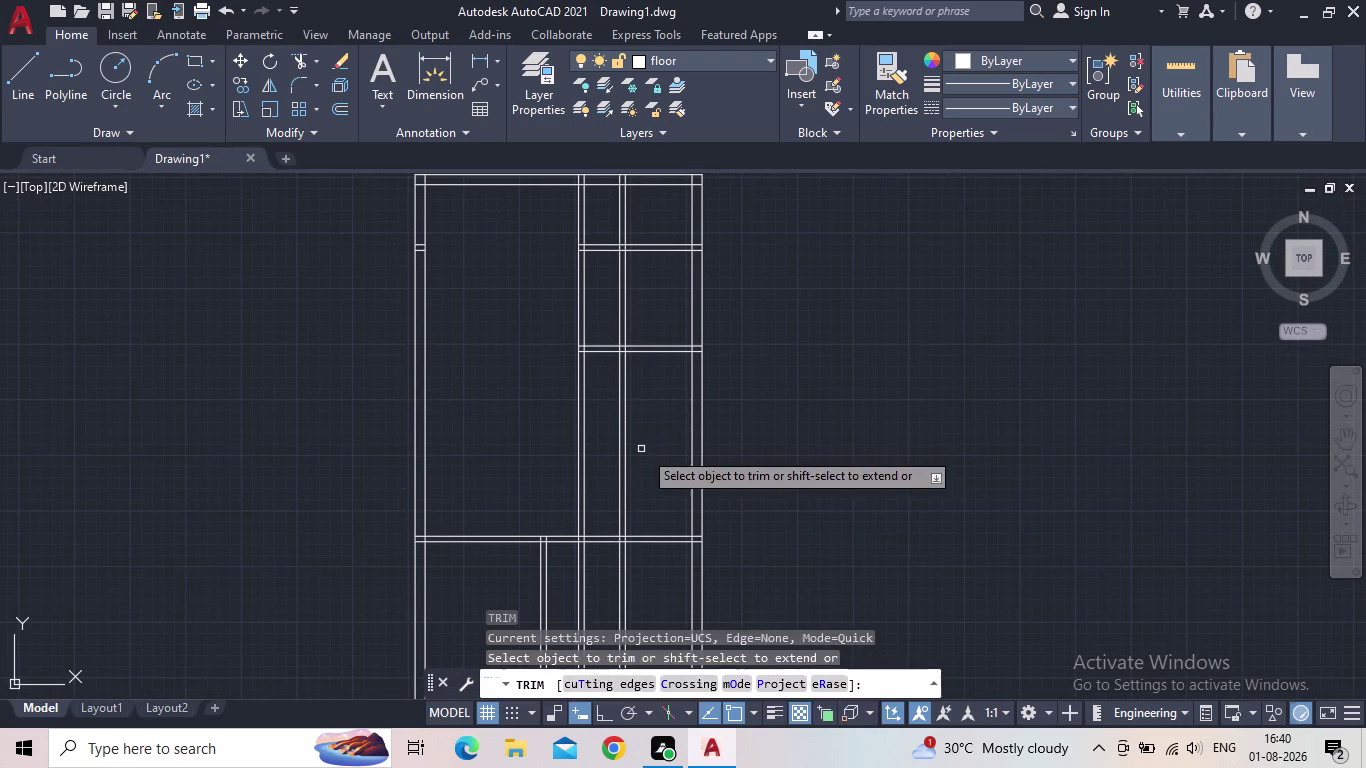
click(643, 450)
click(509, 449)
middle_drag(616, 463, 648, 309)
scroll(down, 3)
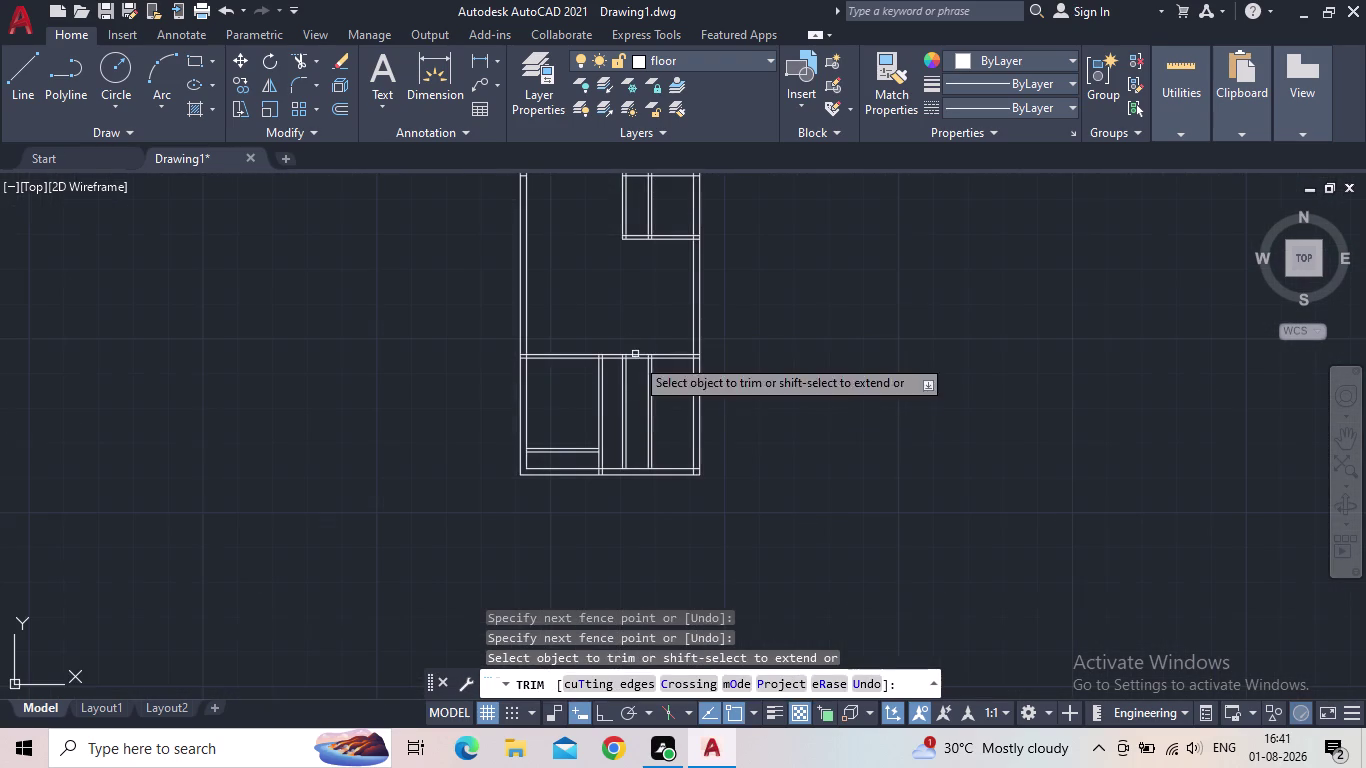
Crossing-select and delete the four extra vertical lines beneath the shelf.
key(Escape)
drag(679, 429, 668, 429)
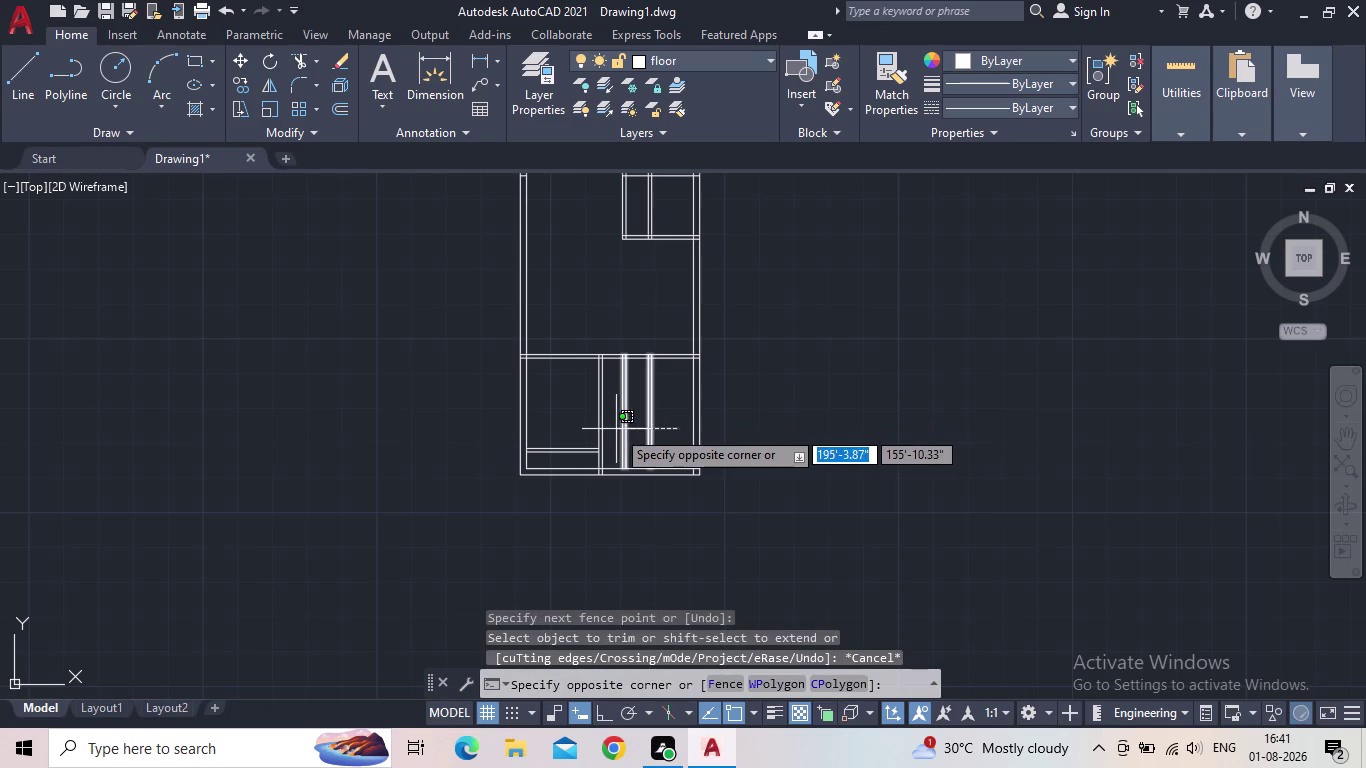
click(616, 429)
key(Delete)
middle_drag(598, 306, 596, 370)
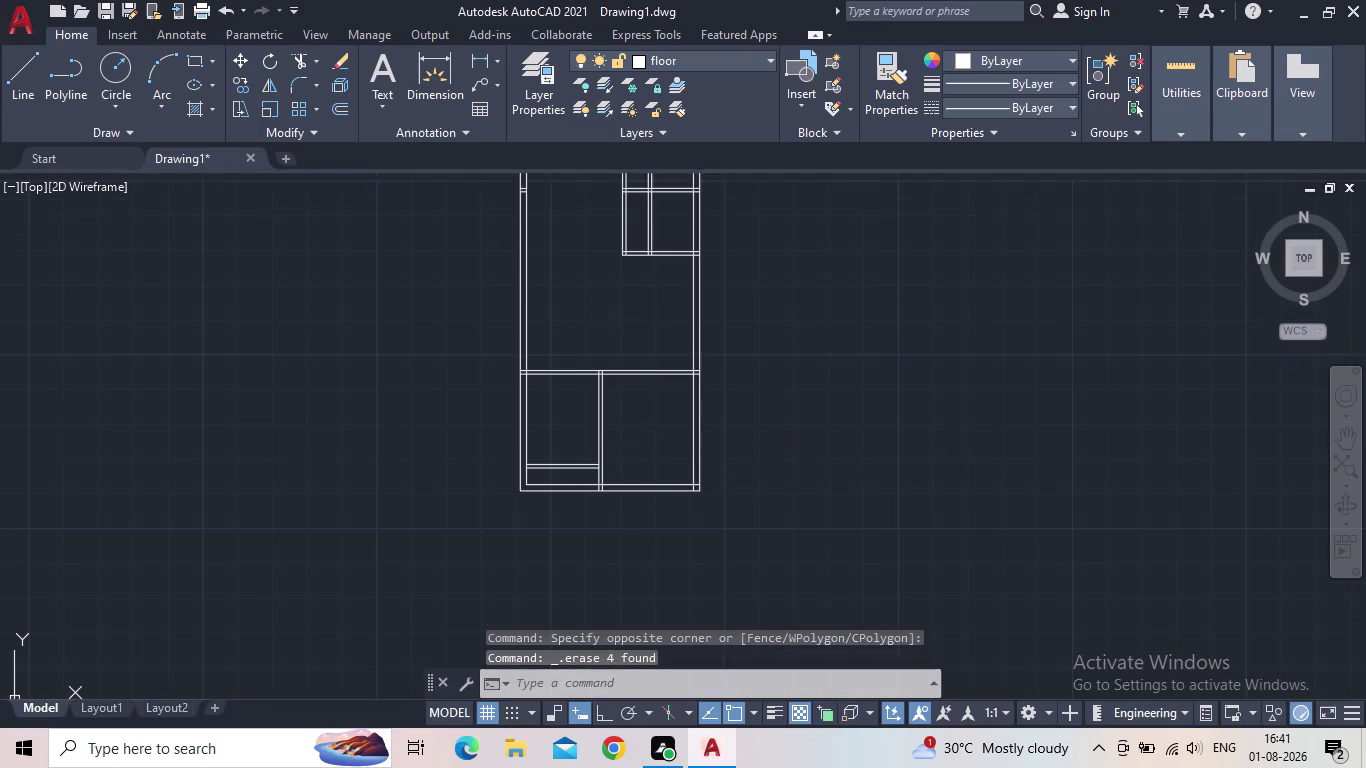
middle_drag(596, 370, 572, 499)
scroll(up, 3)
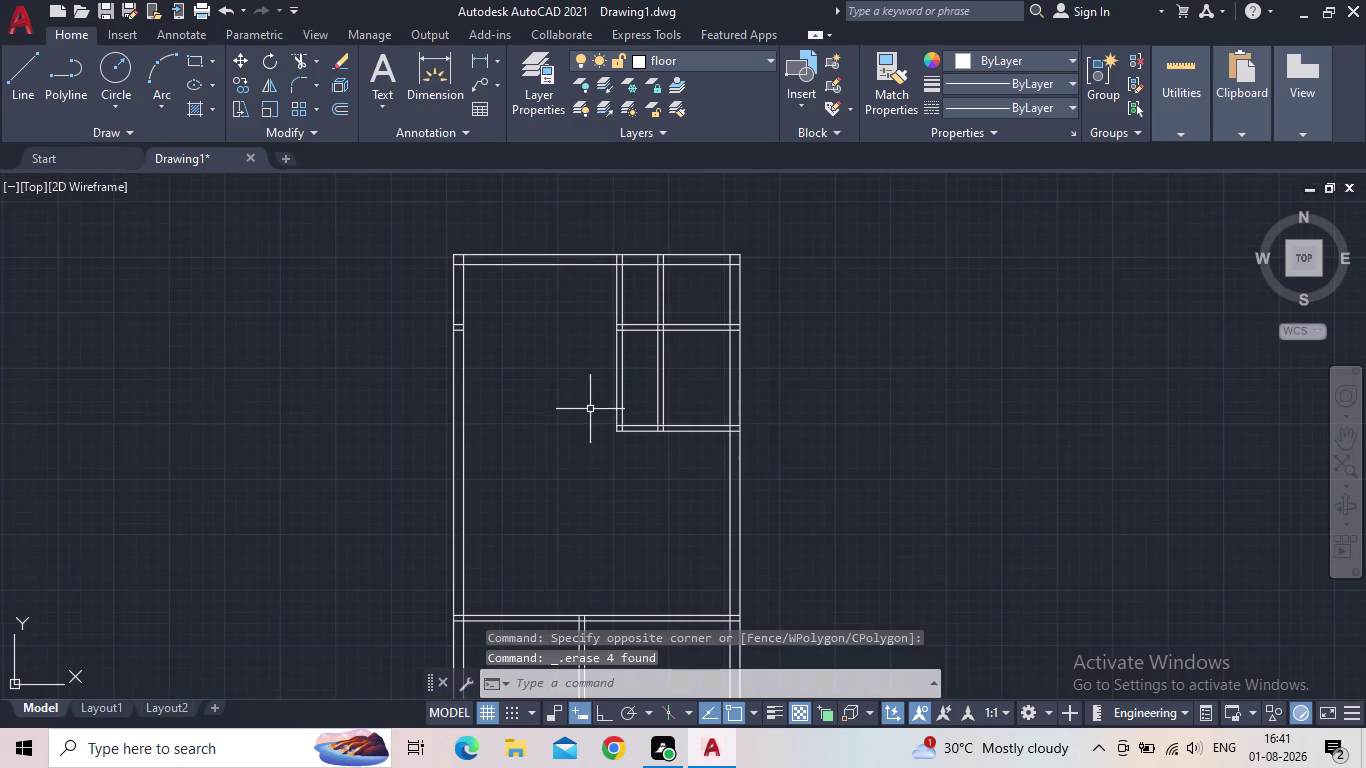
middle_drag(592, 408, 518, 349)
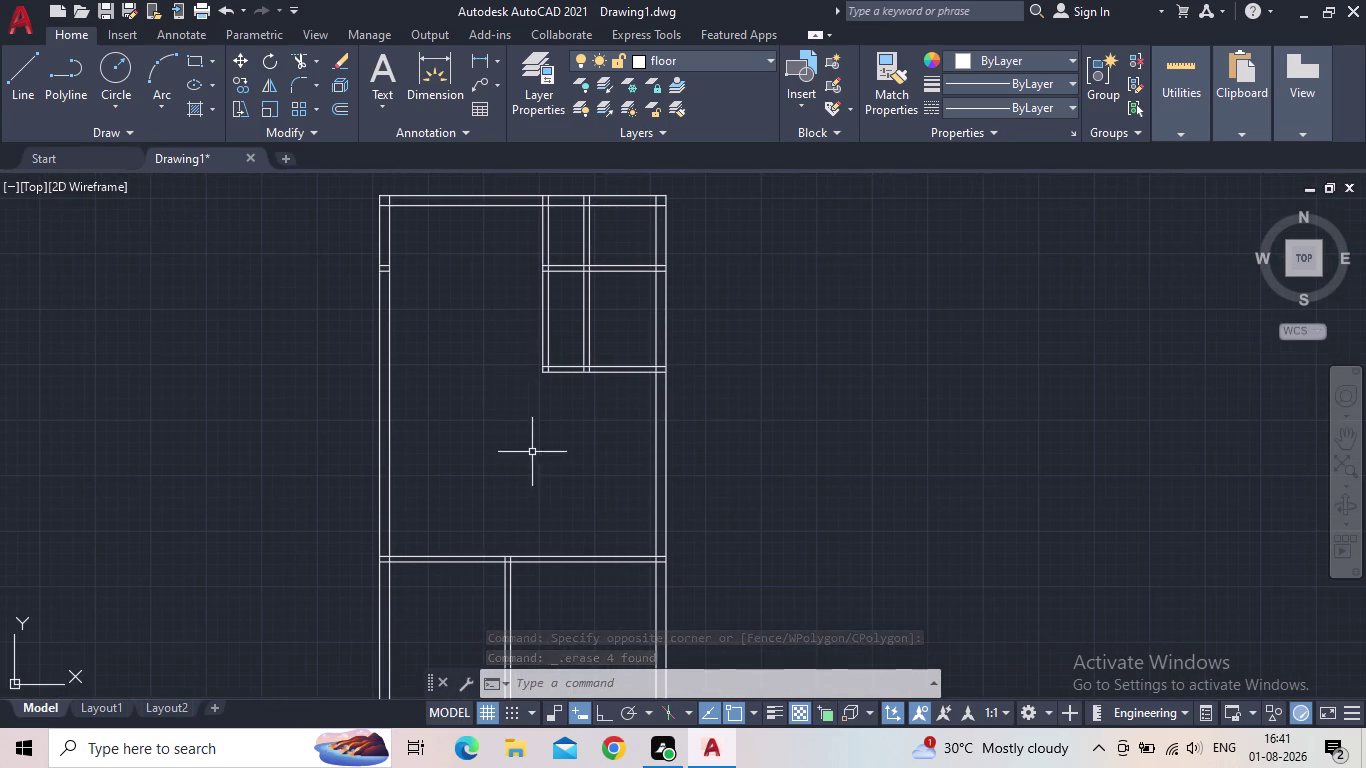
middle_drag(547, 455, 676, 439)
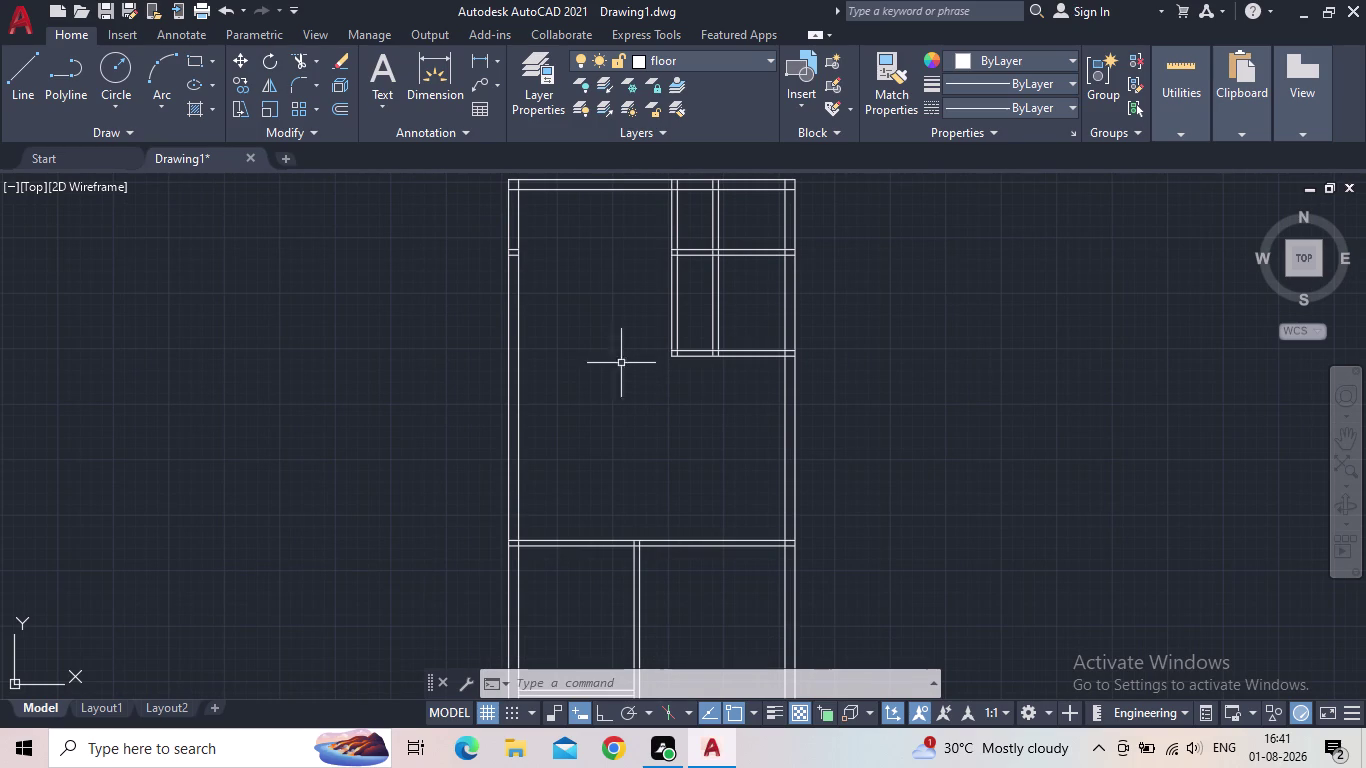
middle_drag(611, 345, 609, 435)
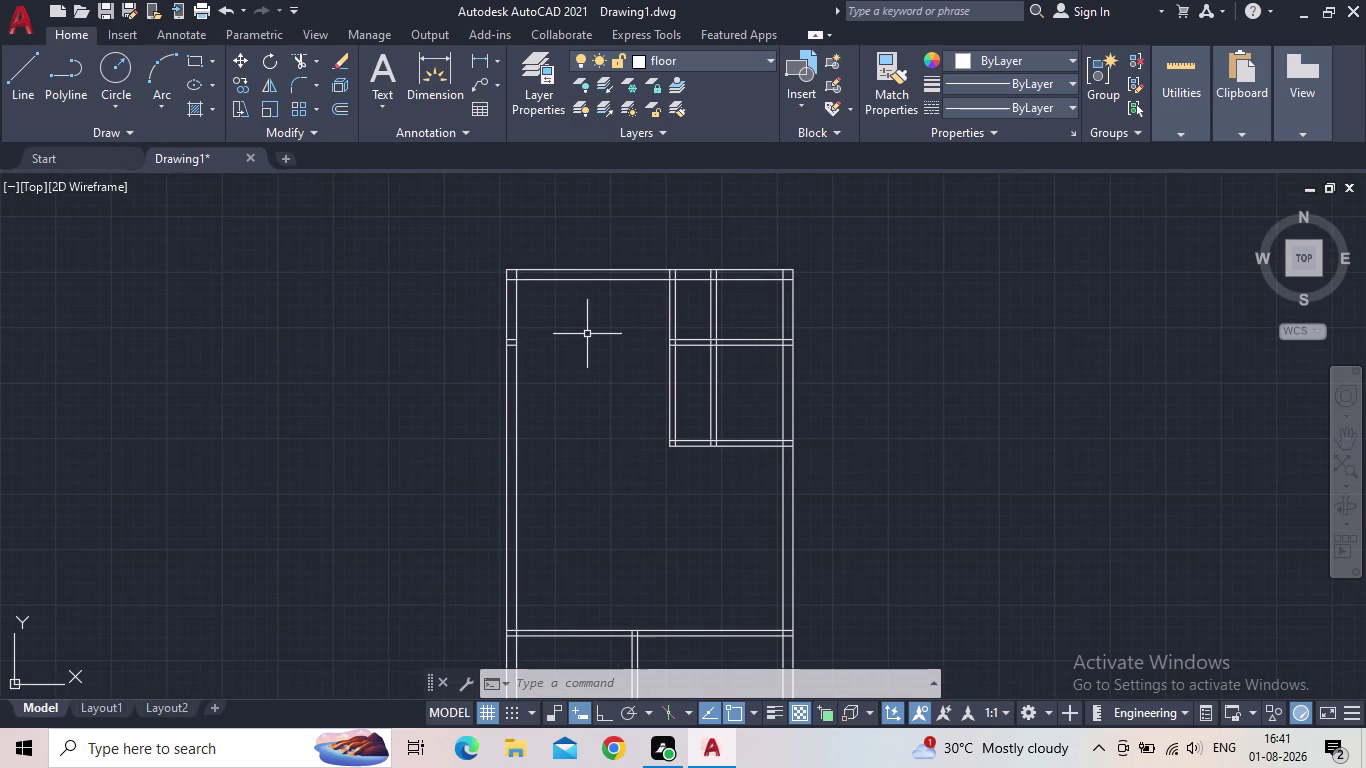
Offset the wardrobe's top line by 12', then erase that copy.
key(o)
key(Return)
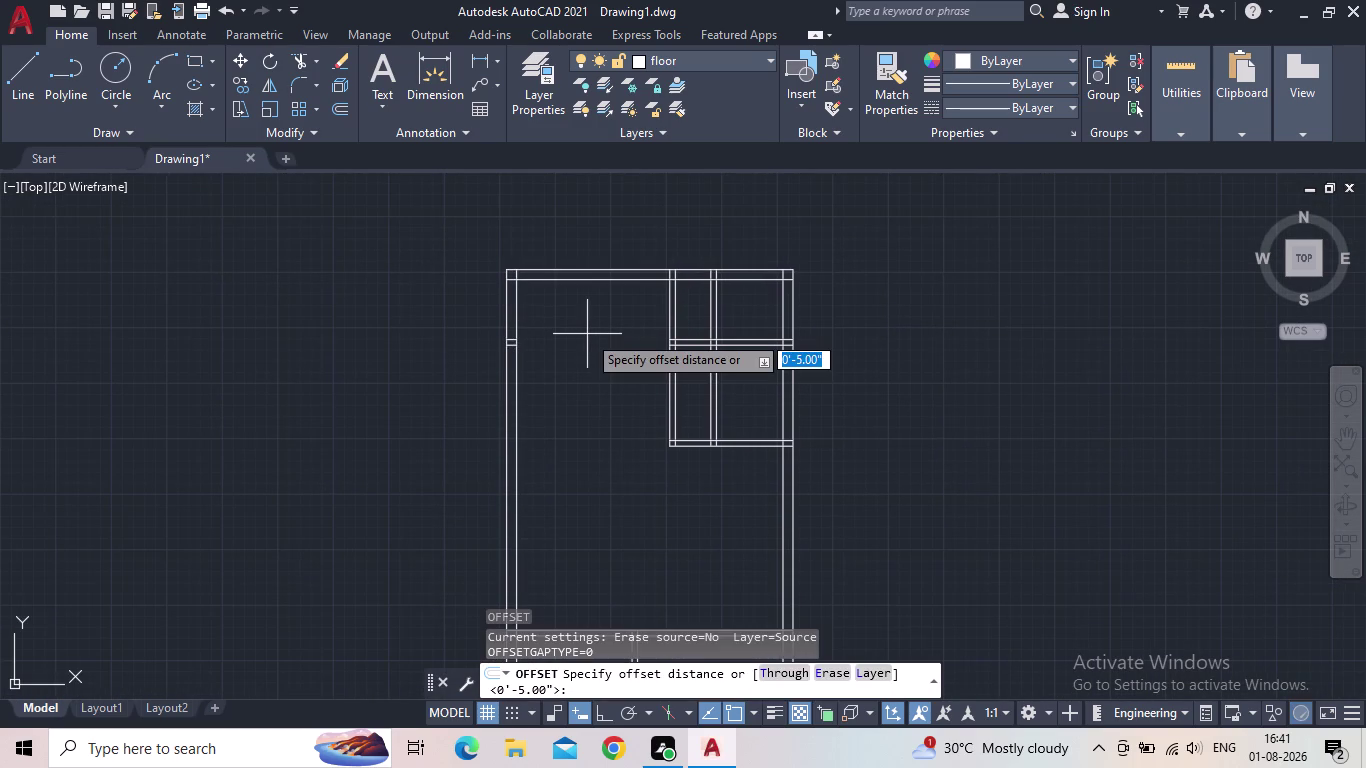
text(12)
key(apostrophe)
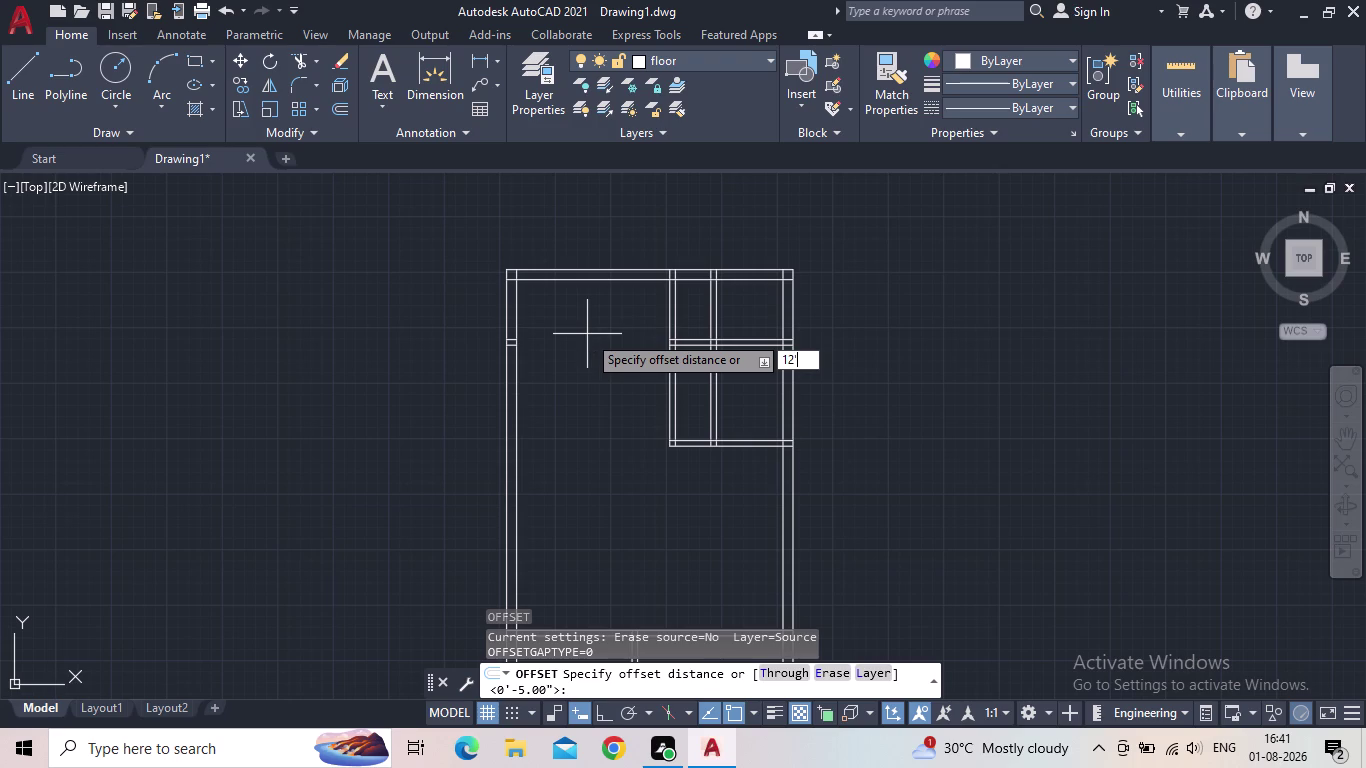
key(Return)
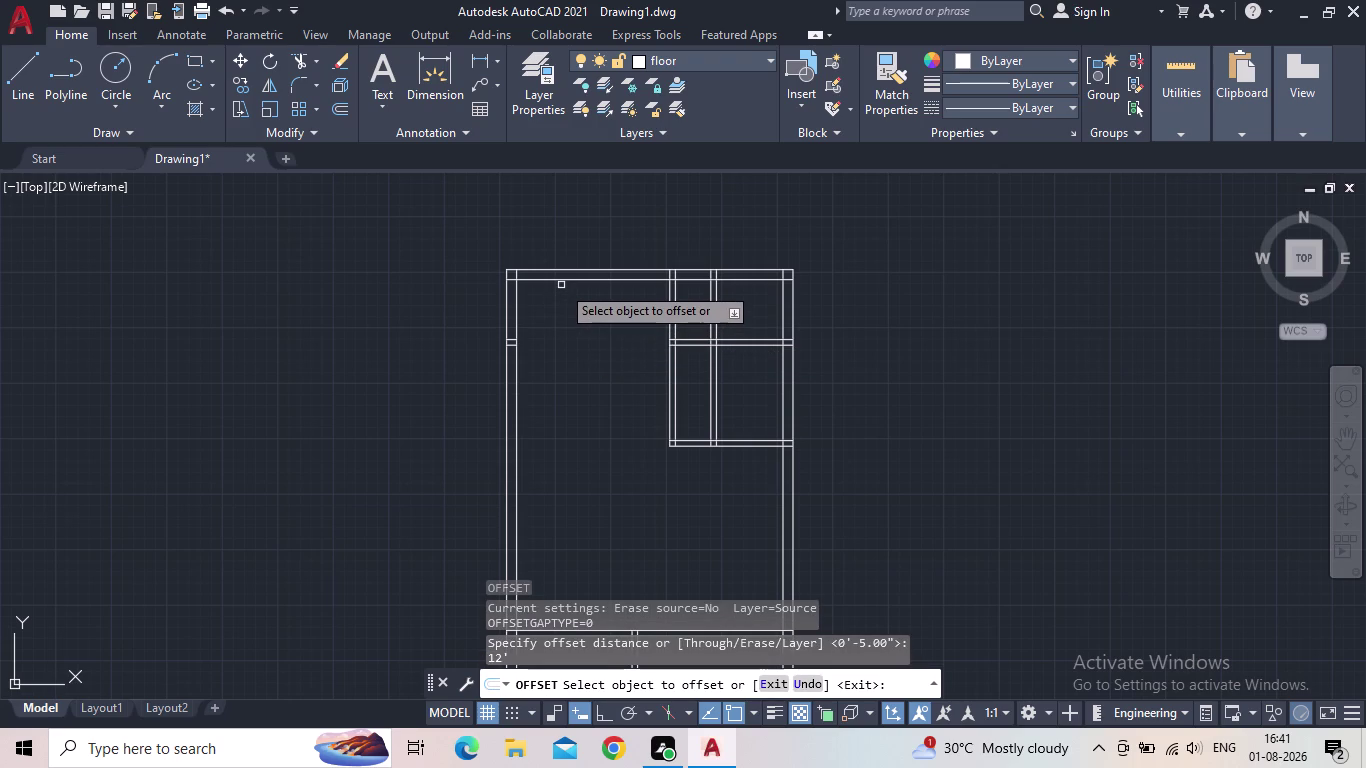
click(566, 282)
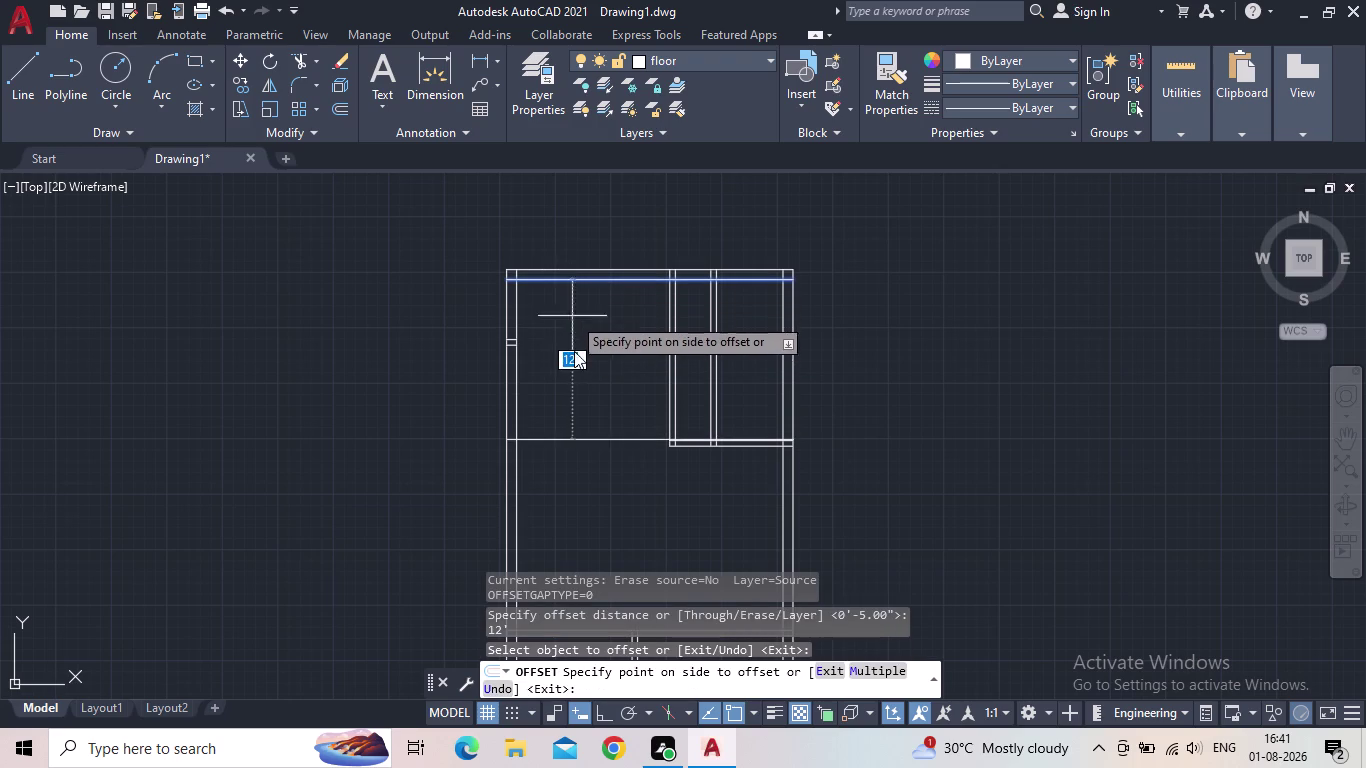
click(561, 496)
key(Escape)
scroll(up, 3)
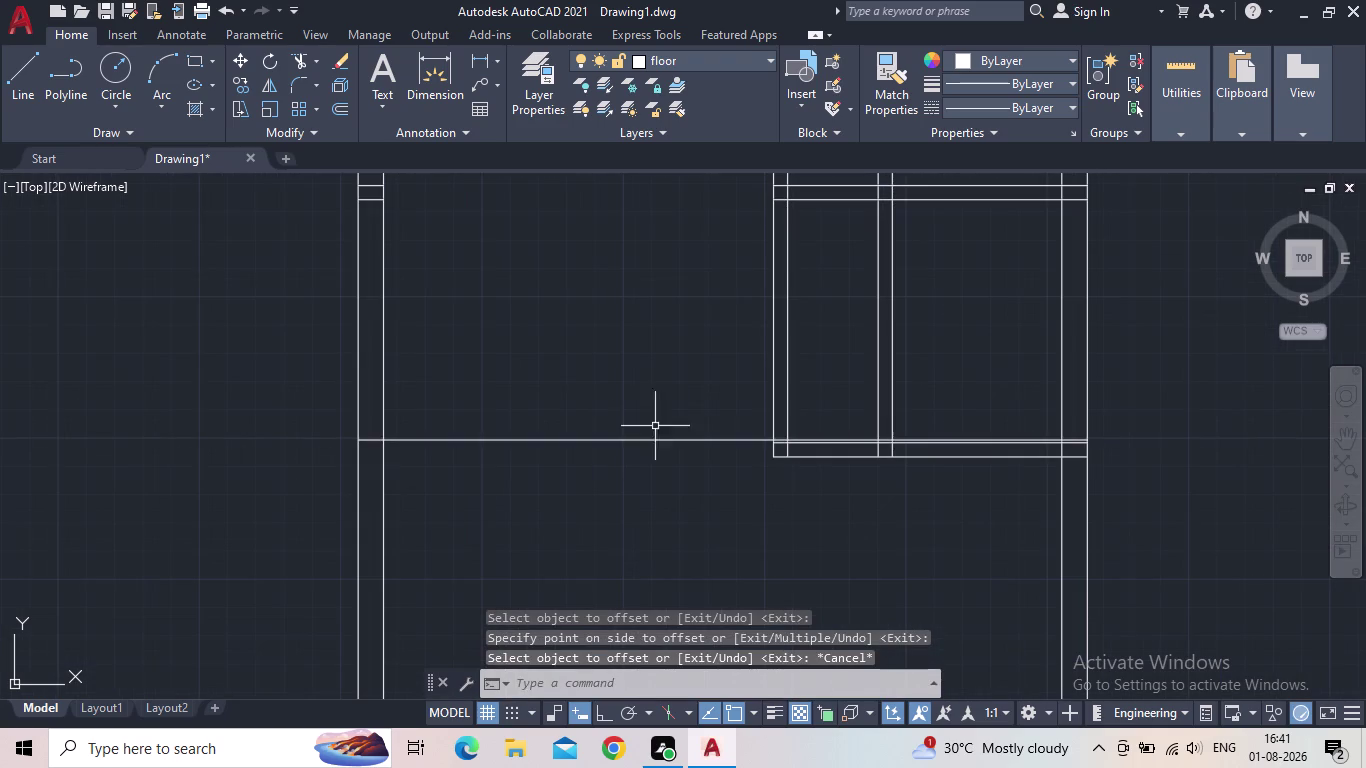
click(654, 439)
key(Delete)
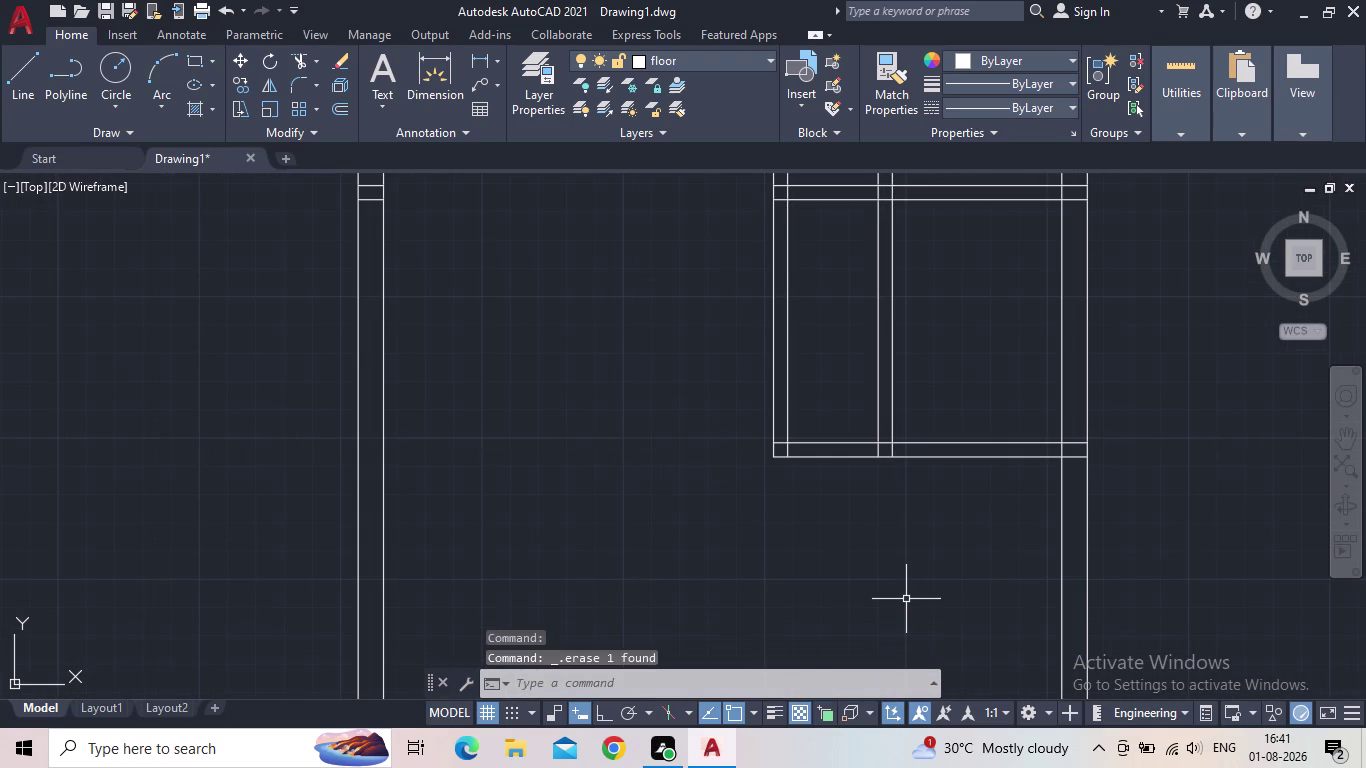
Extend both lower shelf lines to the left frame.
key(e)
key(x)
key(Return)
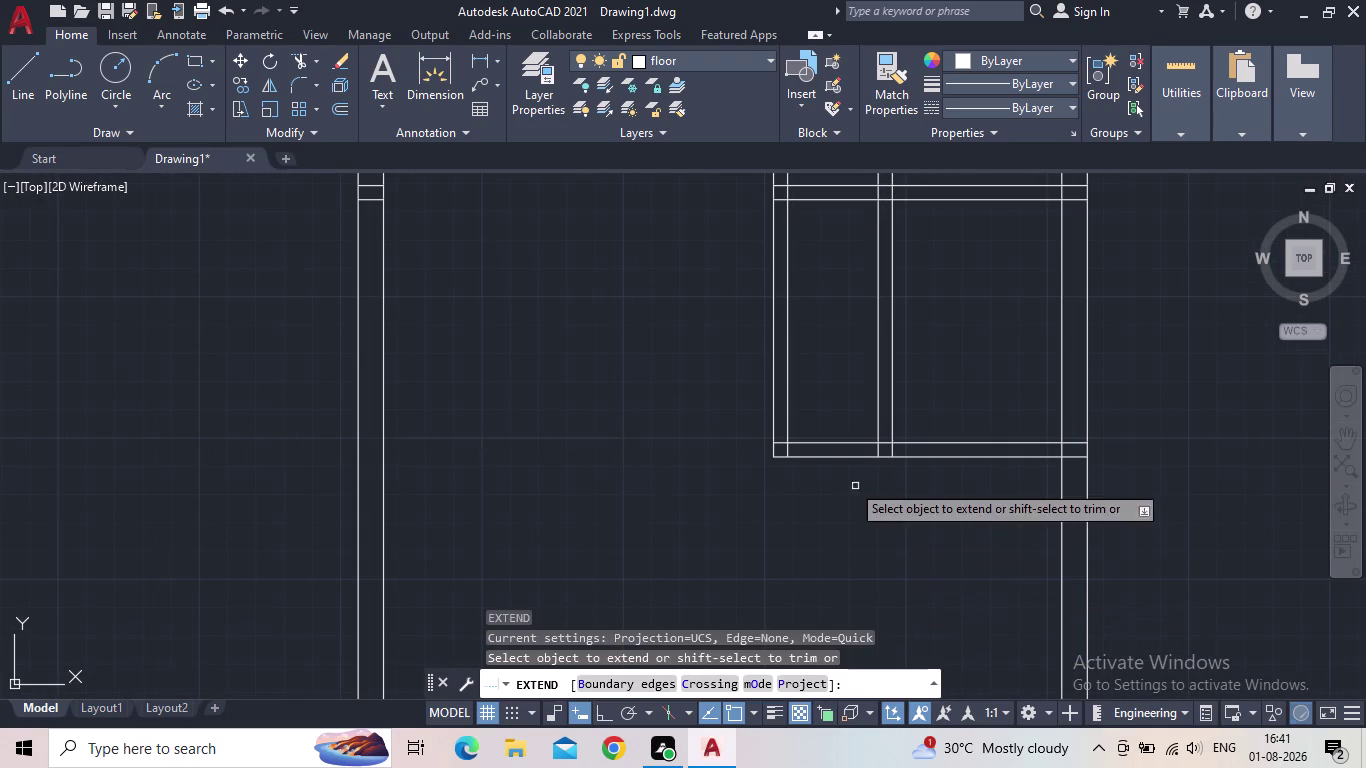
click(826, 441)
click(826, 459)
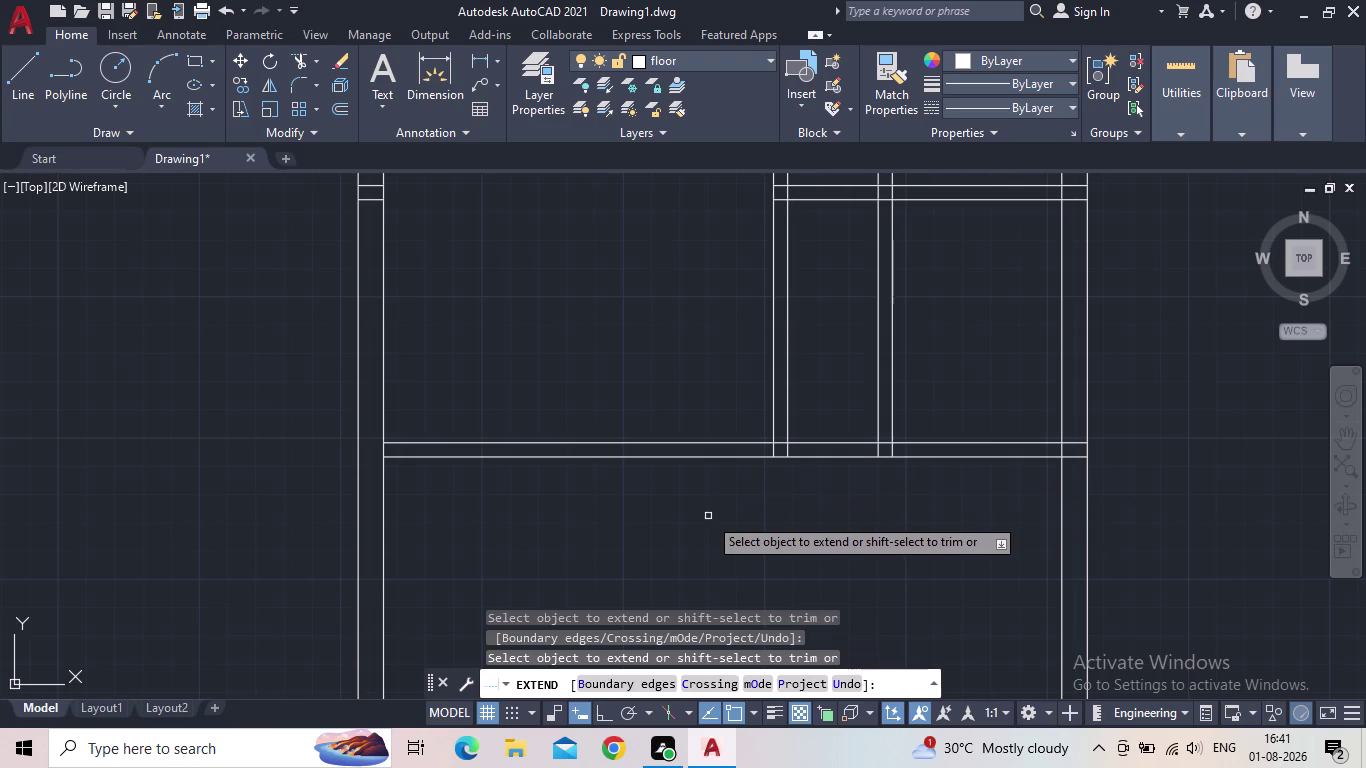
key(Escape)
scroll(down, 3)
middle_drag(669, 508, 657, 508)
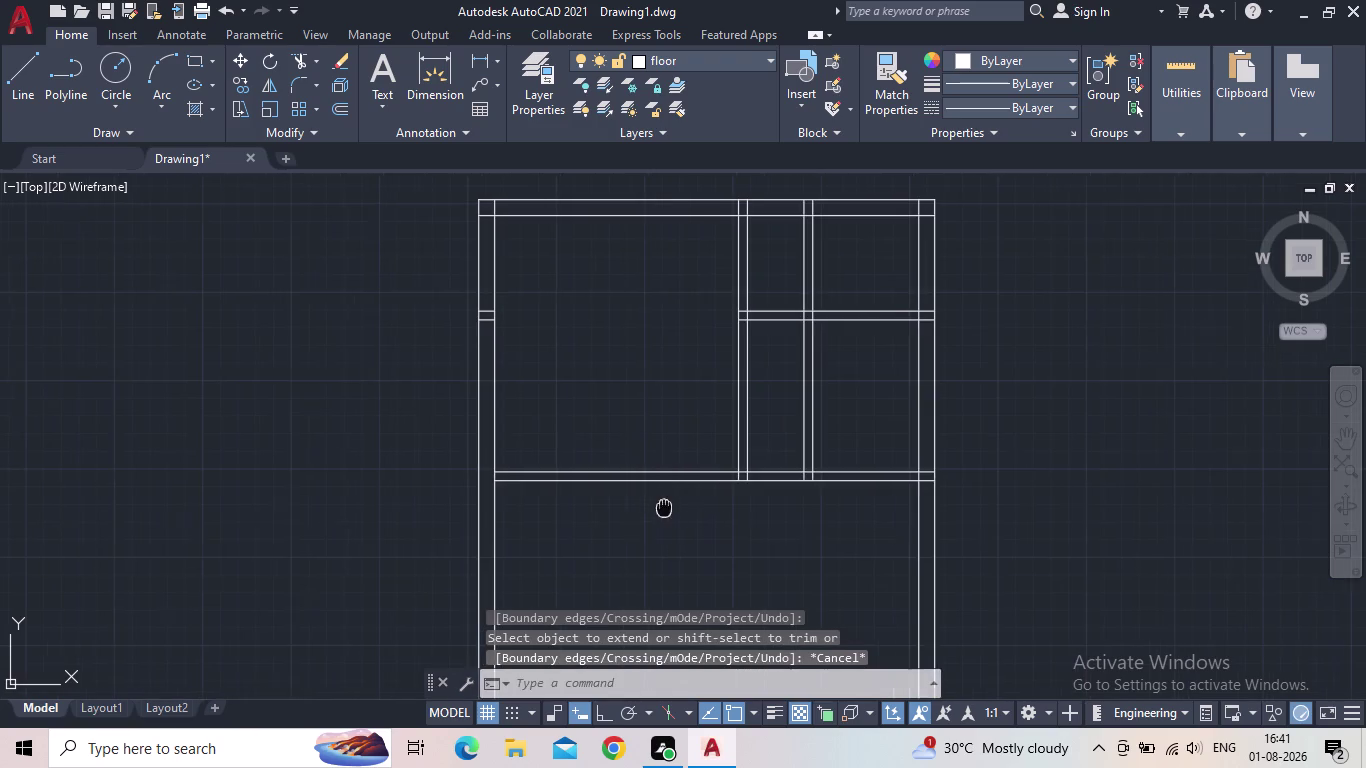
middle_drag(657, 508, 580, 508)
scroll(down, 3)
middle_drag(602, 495, 703, 451)
scroll(down, 3)
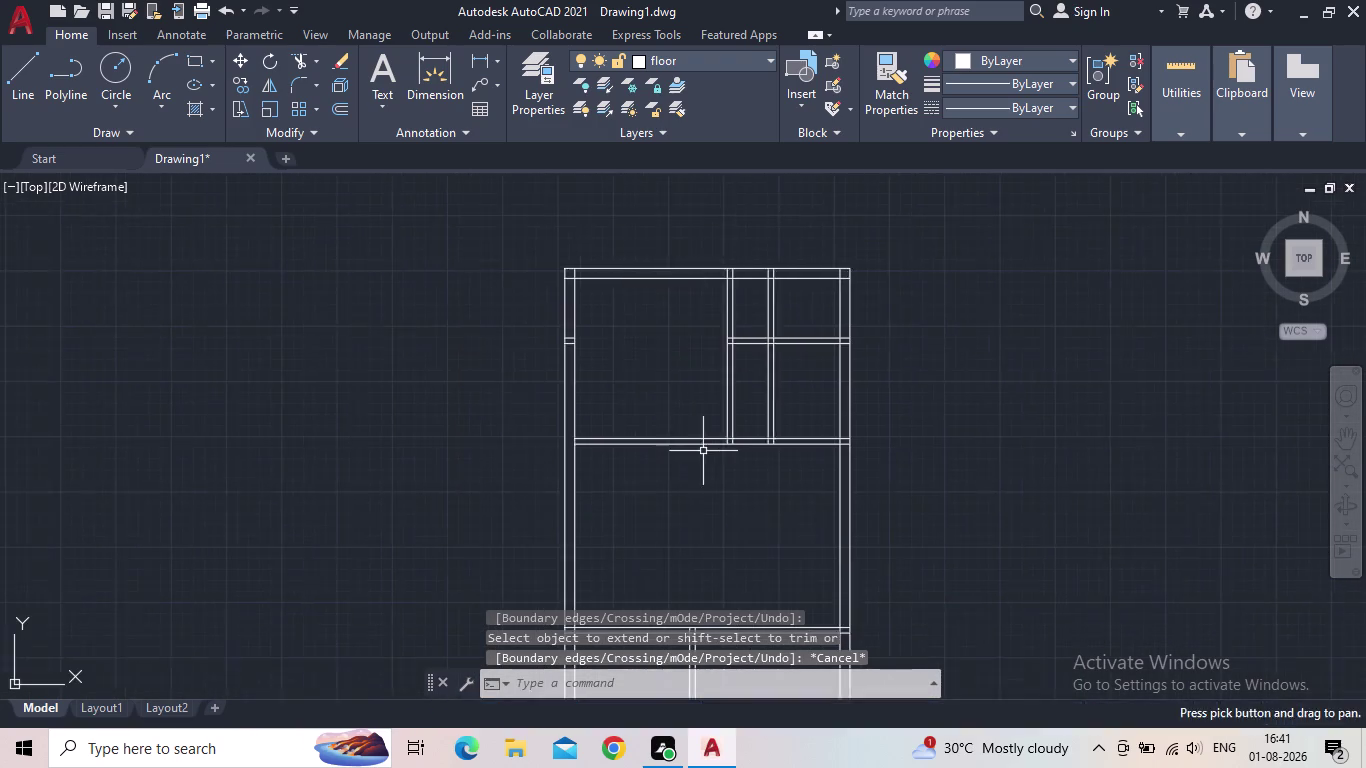
middle_drag(672, 482, 645, 413)
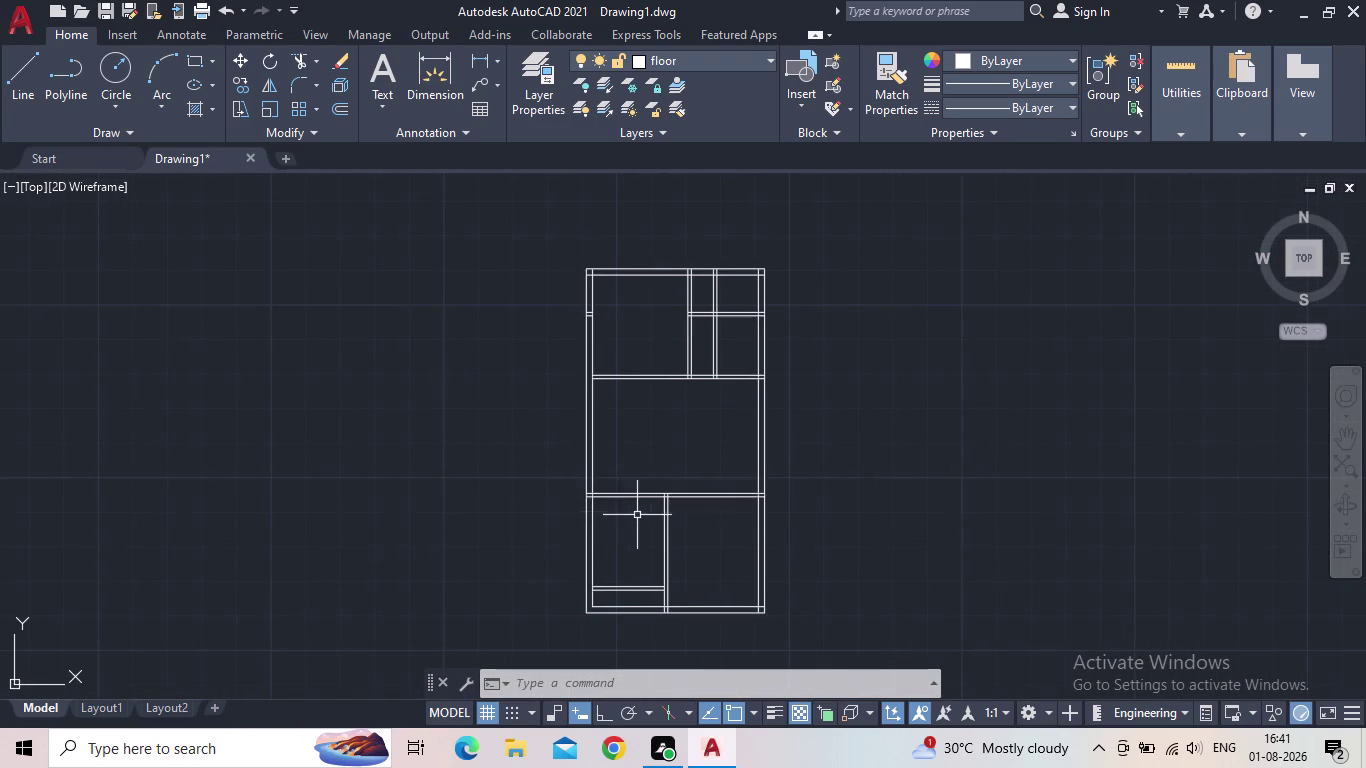
scroll(up, 3)
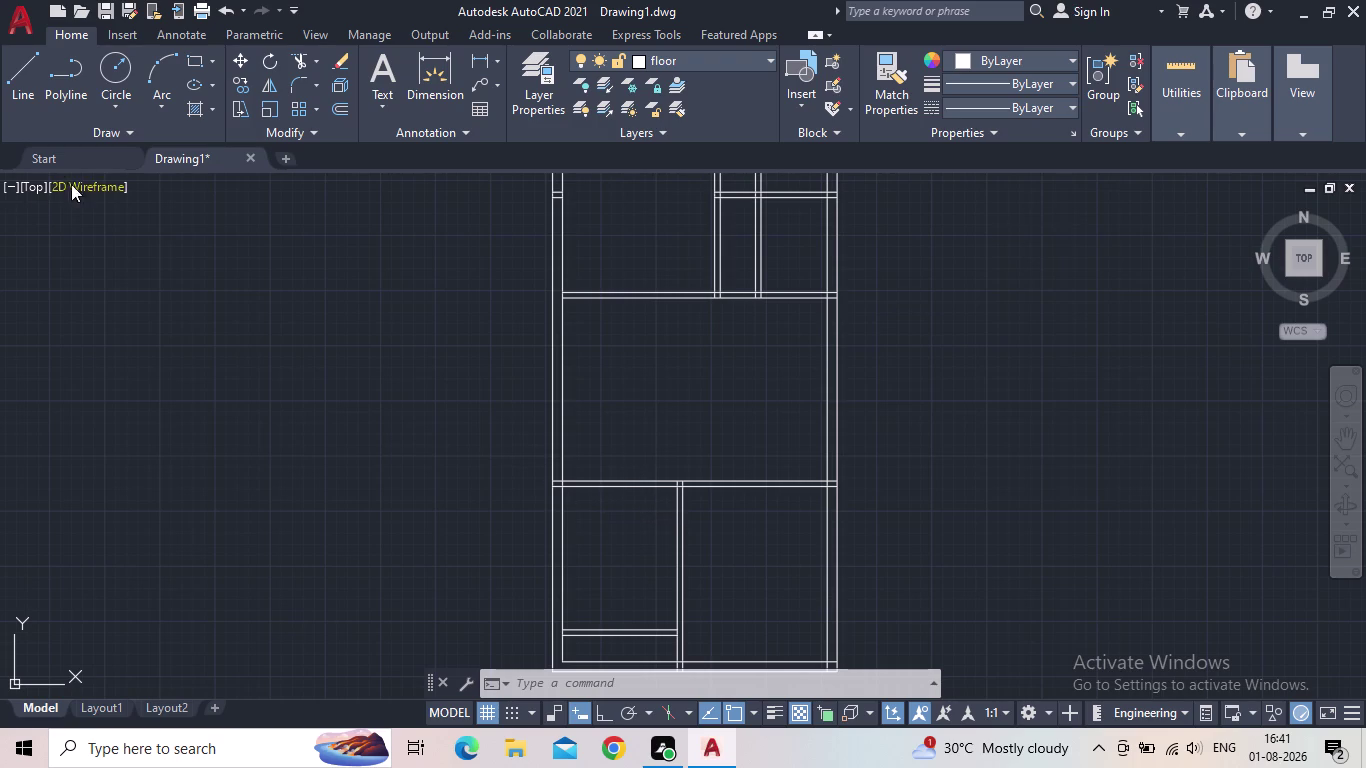
Attempt a first rectangle left of the wardrobe using 5" and 3' values.
click(194, 57)
drag(258, 356, 265, 376)
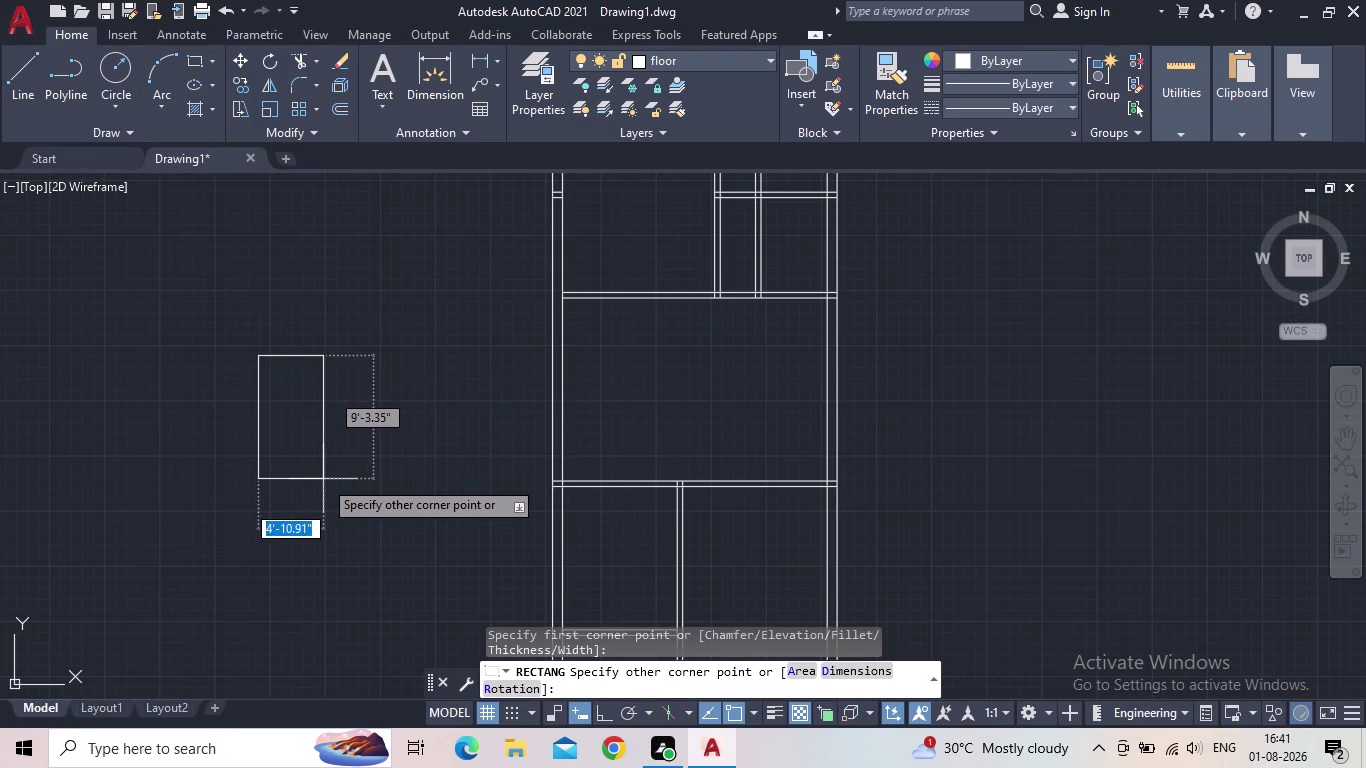
text(5")
key(Return)
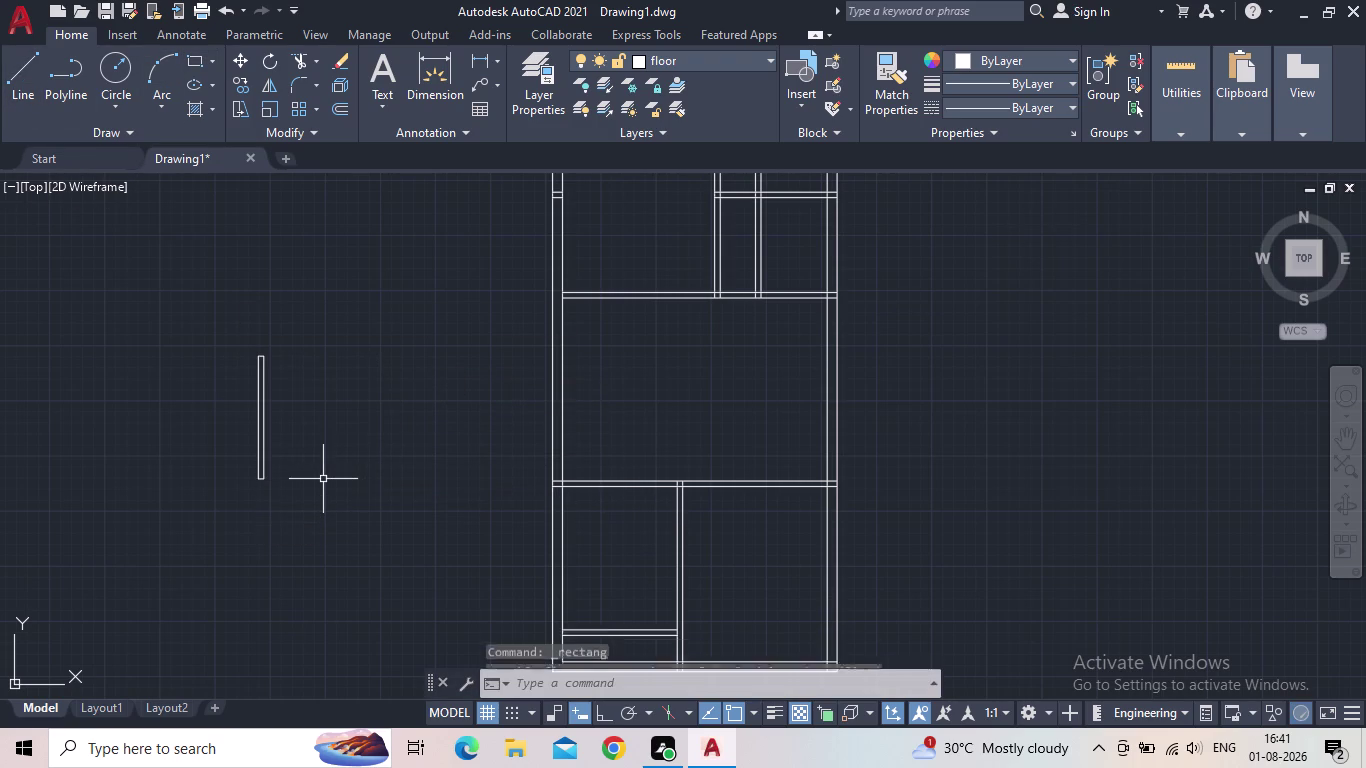
key(3)
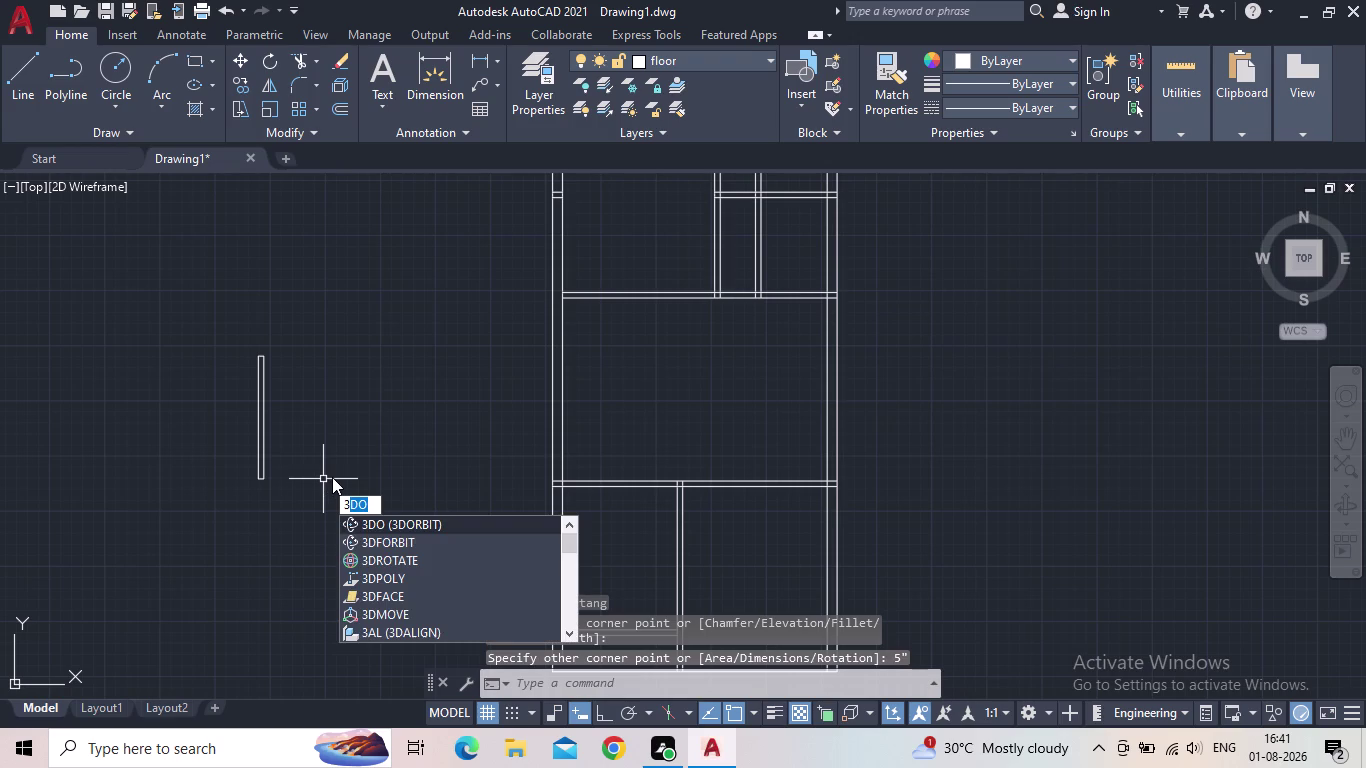
key(apostrophe)
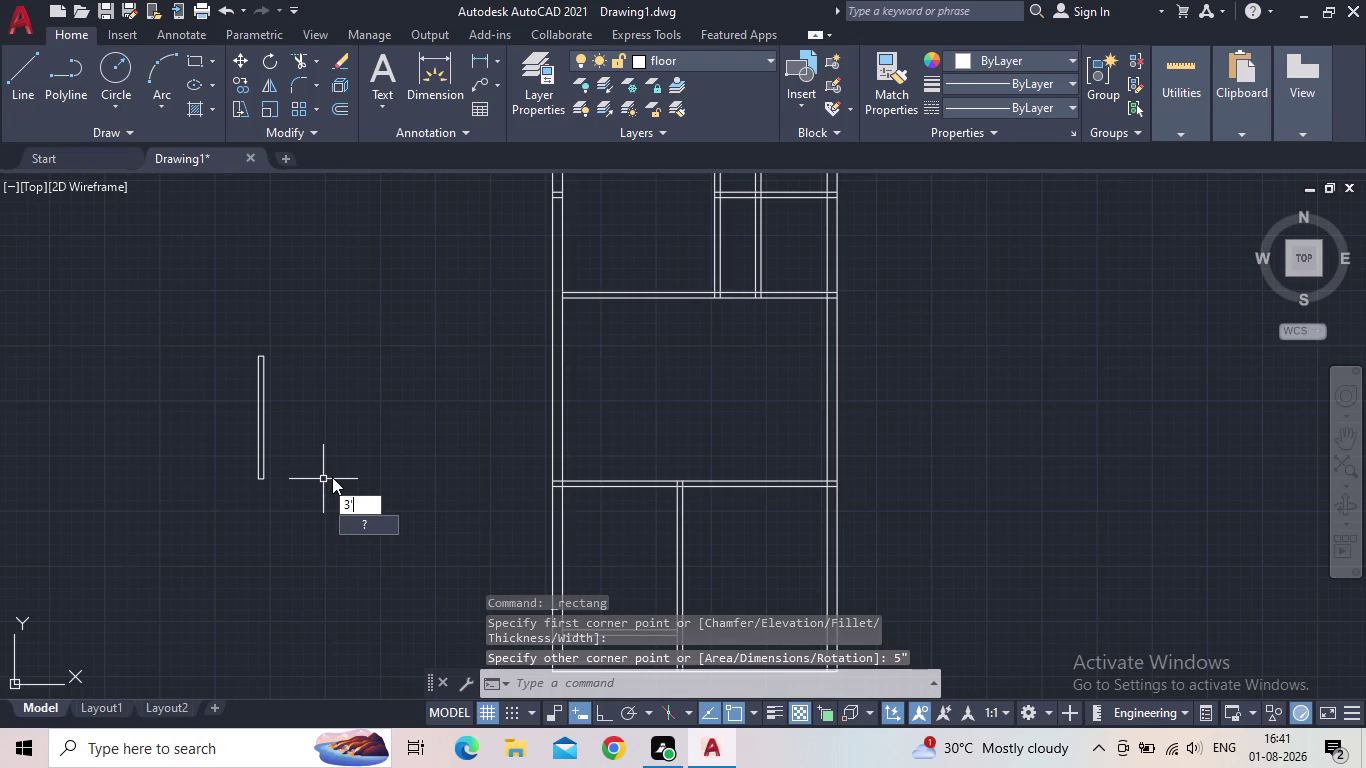
key(Return)
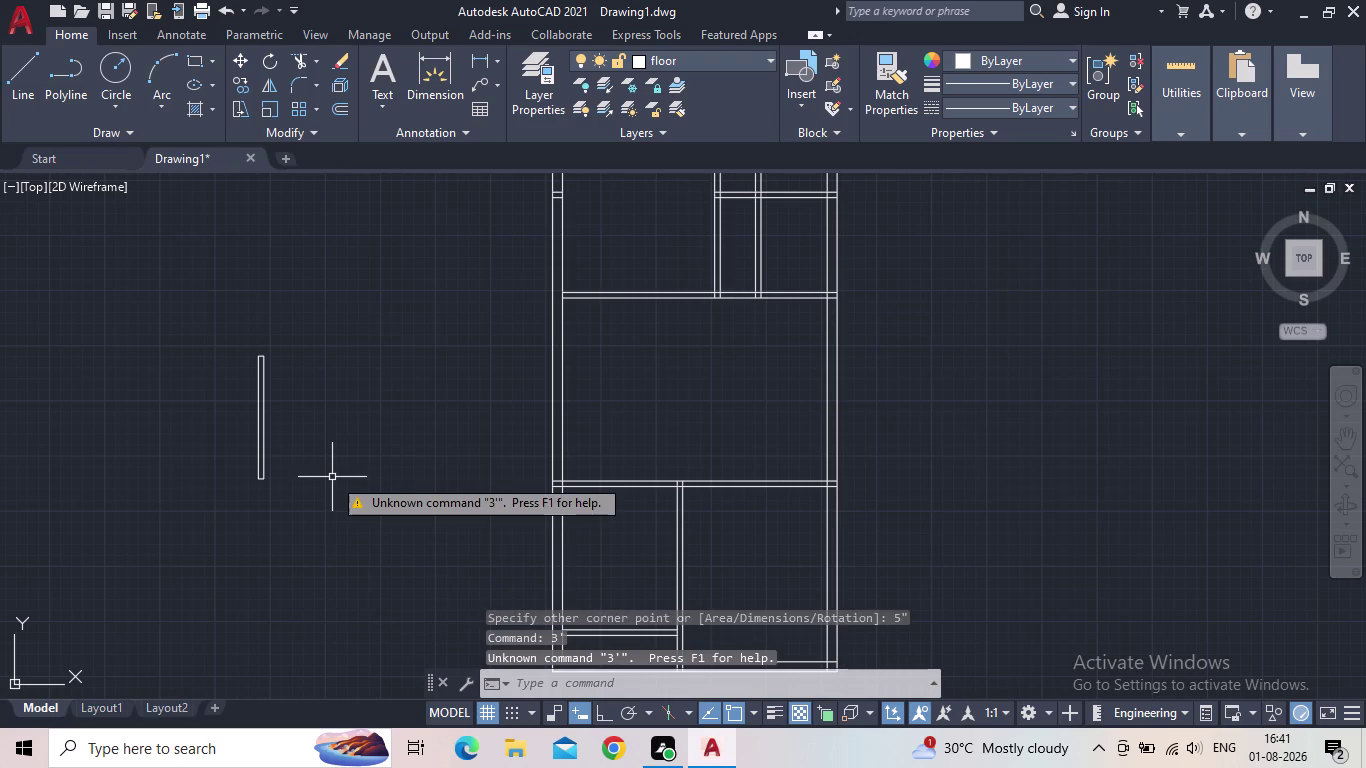
Cancel the command and delete the mistaken thin rectangle.
key(Escape)
key(Escape)
key(Escape)
drag(323, 463, 298, 453)
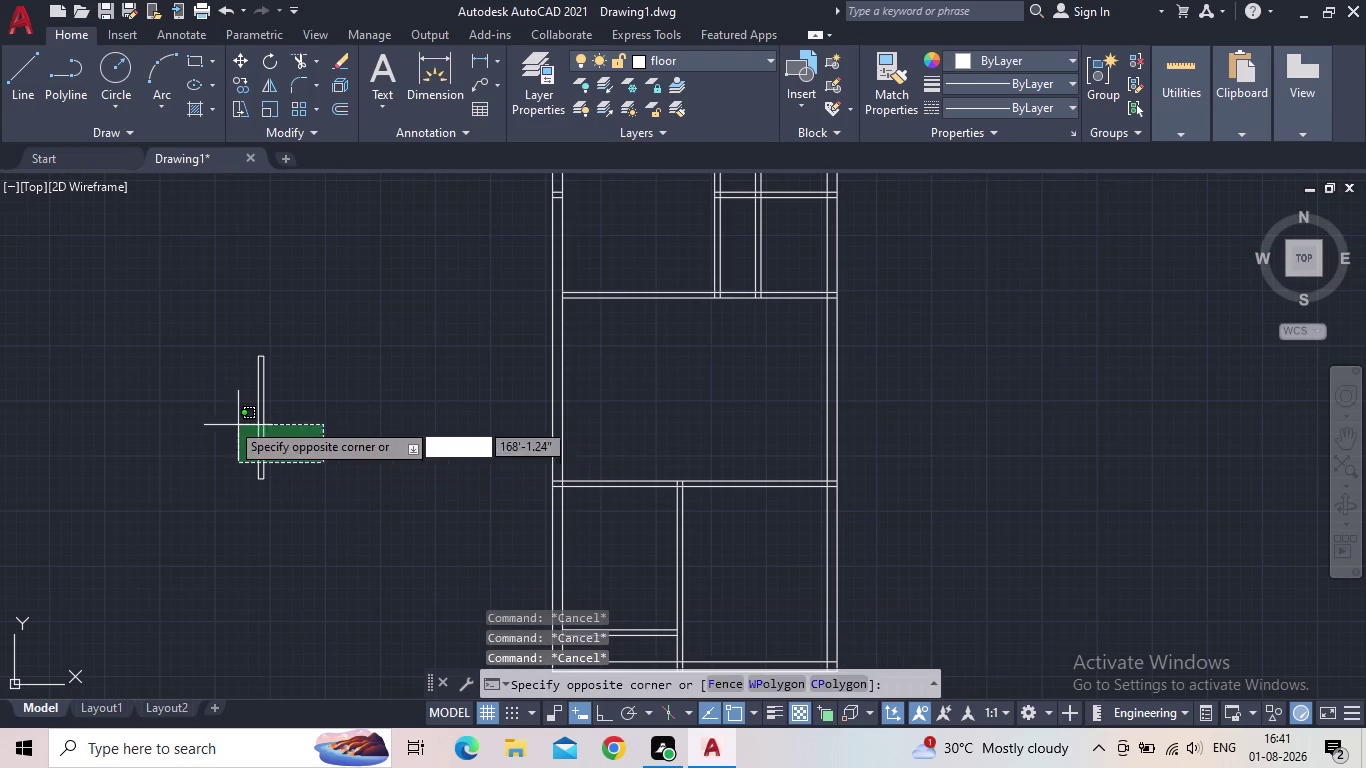
click(209, 414)
key(Delete)
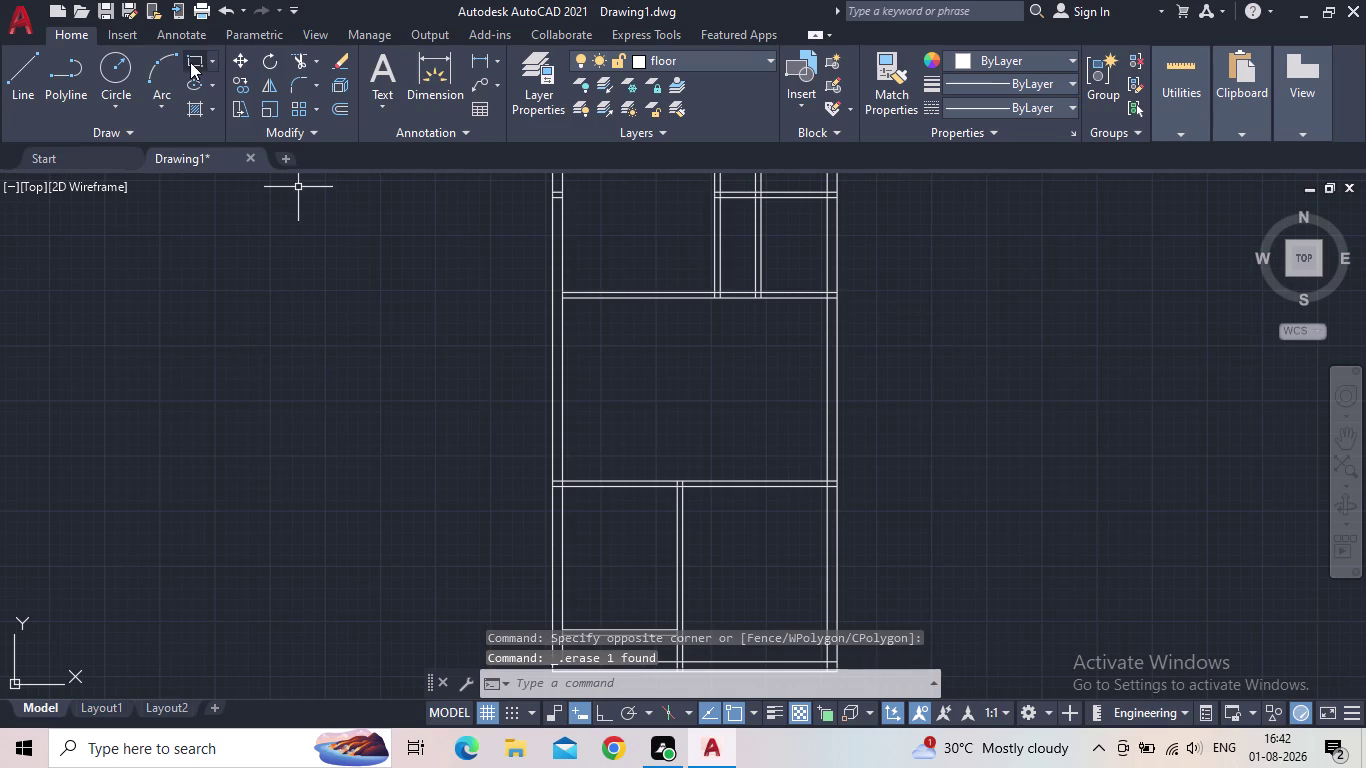
Draw a 5" by 3' rectangle via Dimensions left of the wardrobe and select it.
click(190, 62)
drag(253, 327, 267, 340)
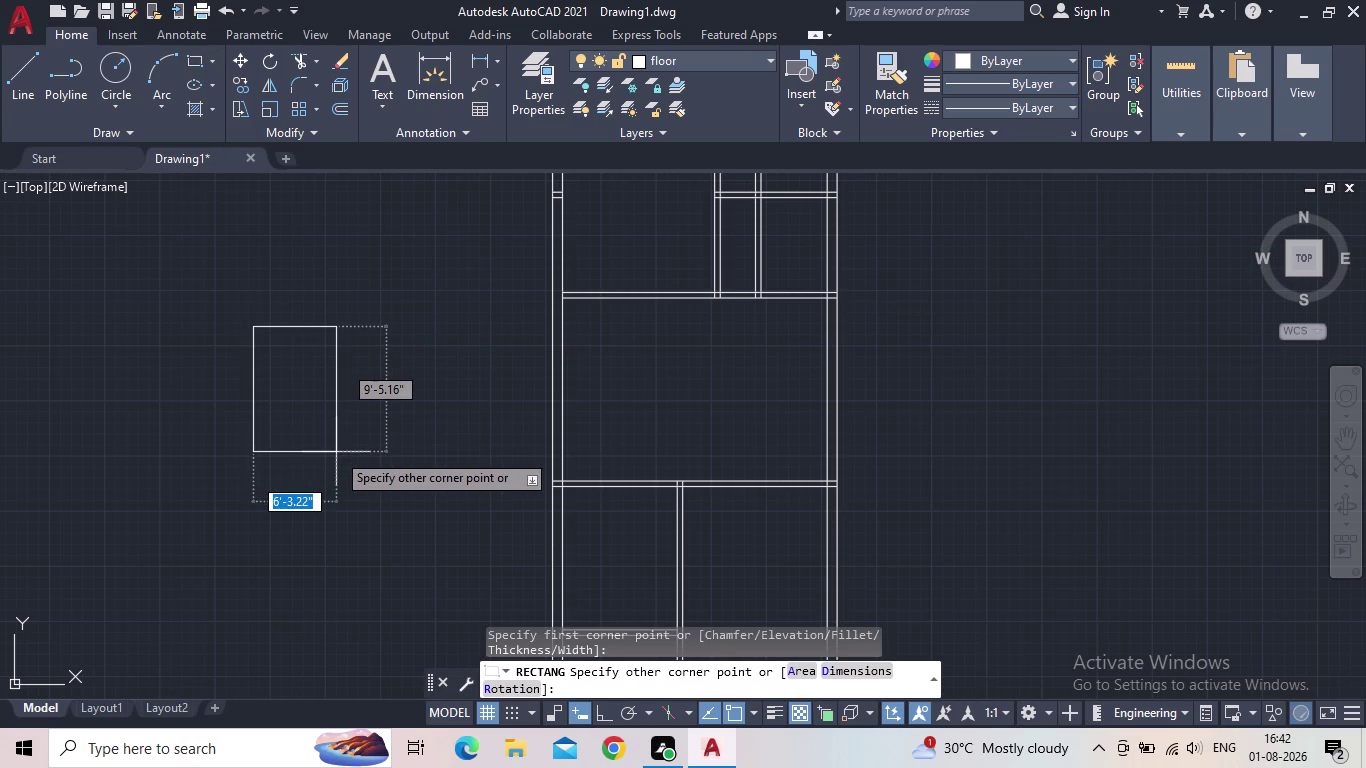
key(d)
key(Return)
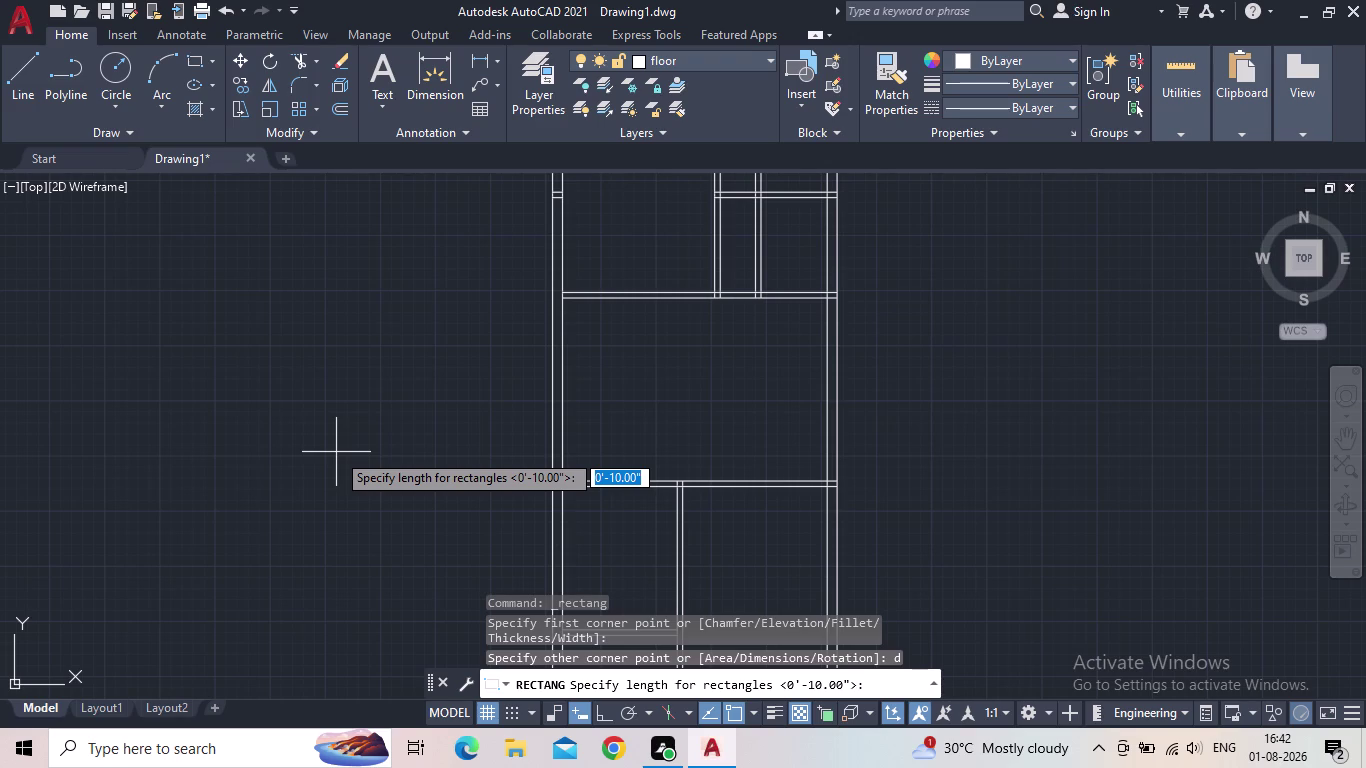
text(5)
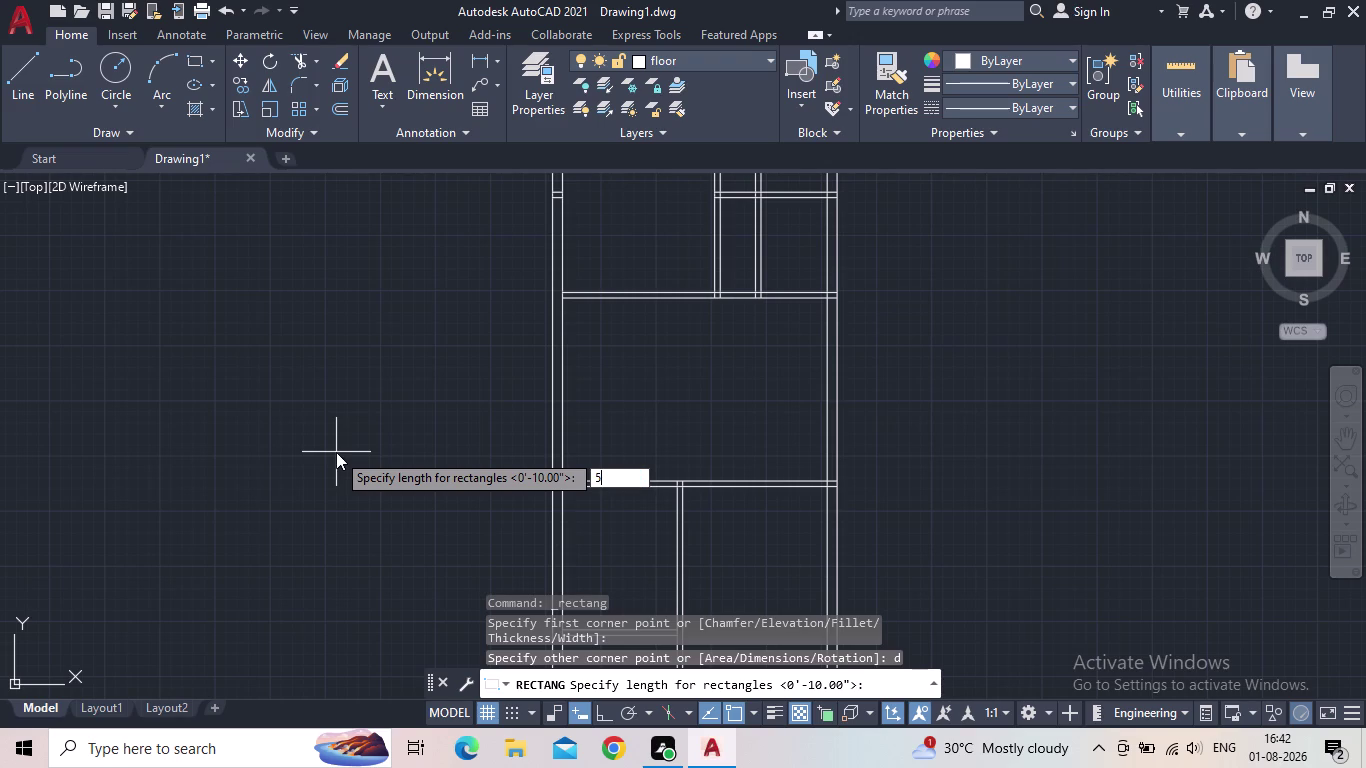
text(")
key(Return)
key(3)
key(apostrophe)
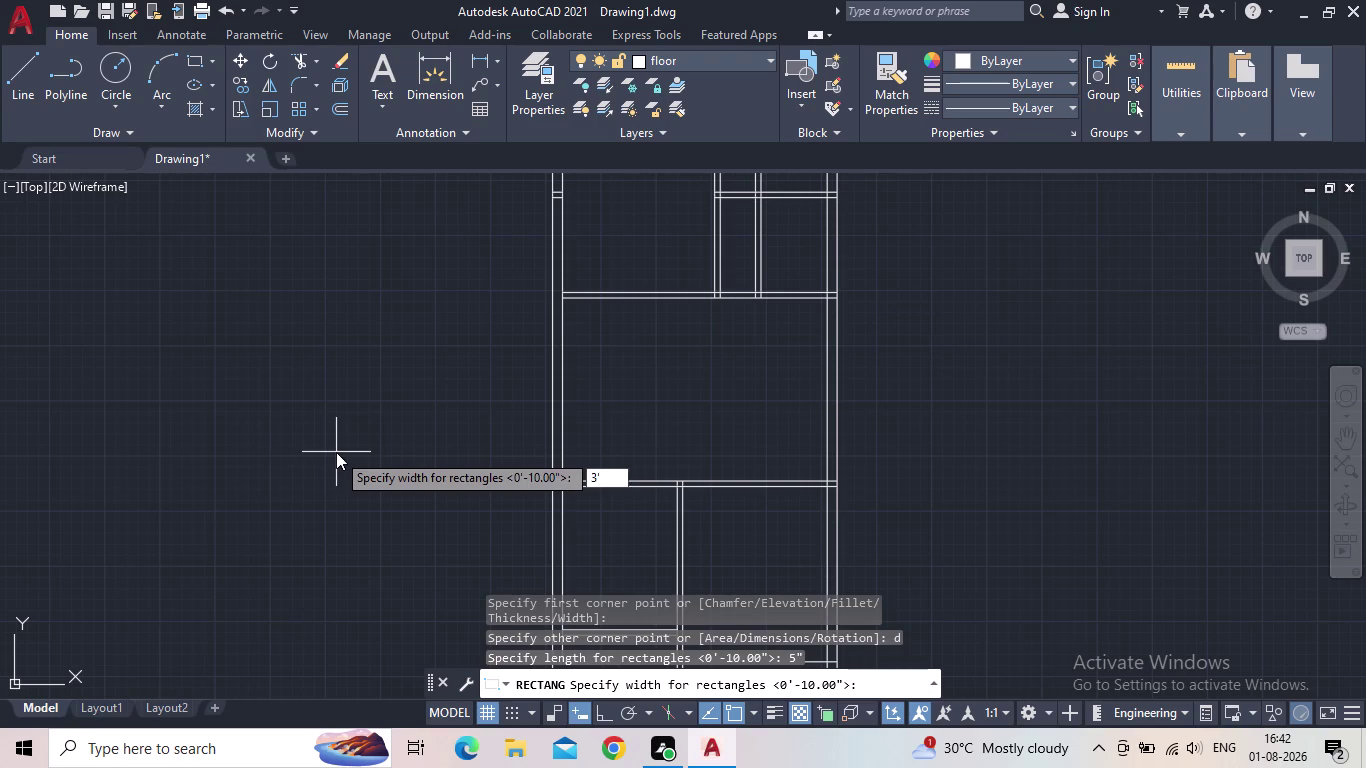
key(Return)
click(336, 452)
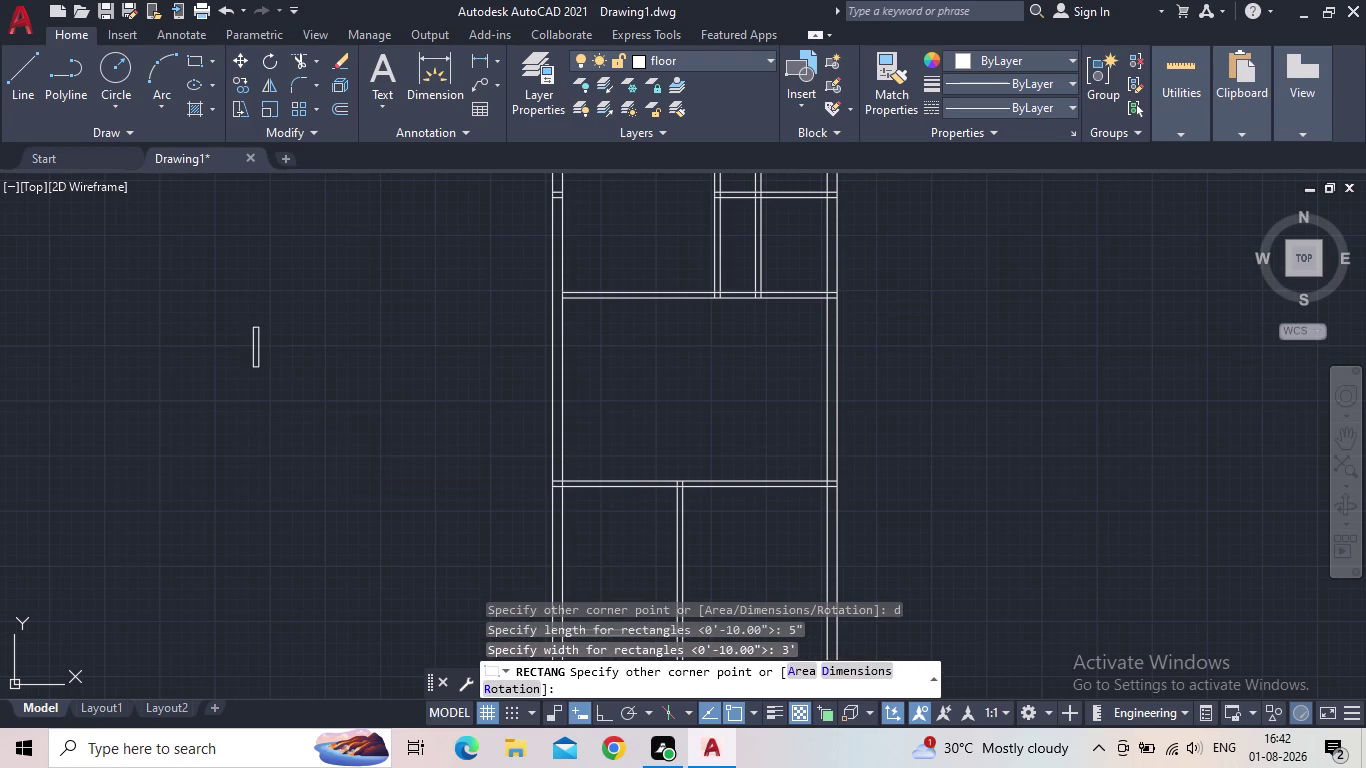
key(Escape)
scroll(up, 3)
drag(399, 481, 354, 451)
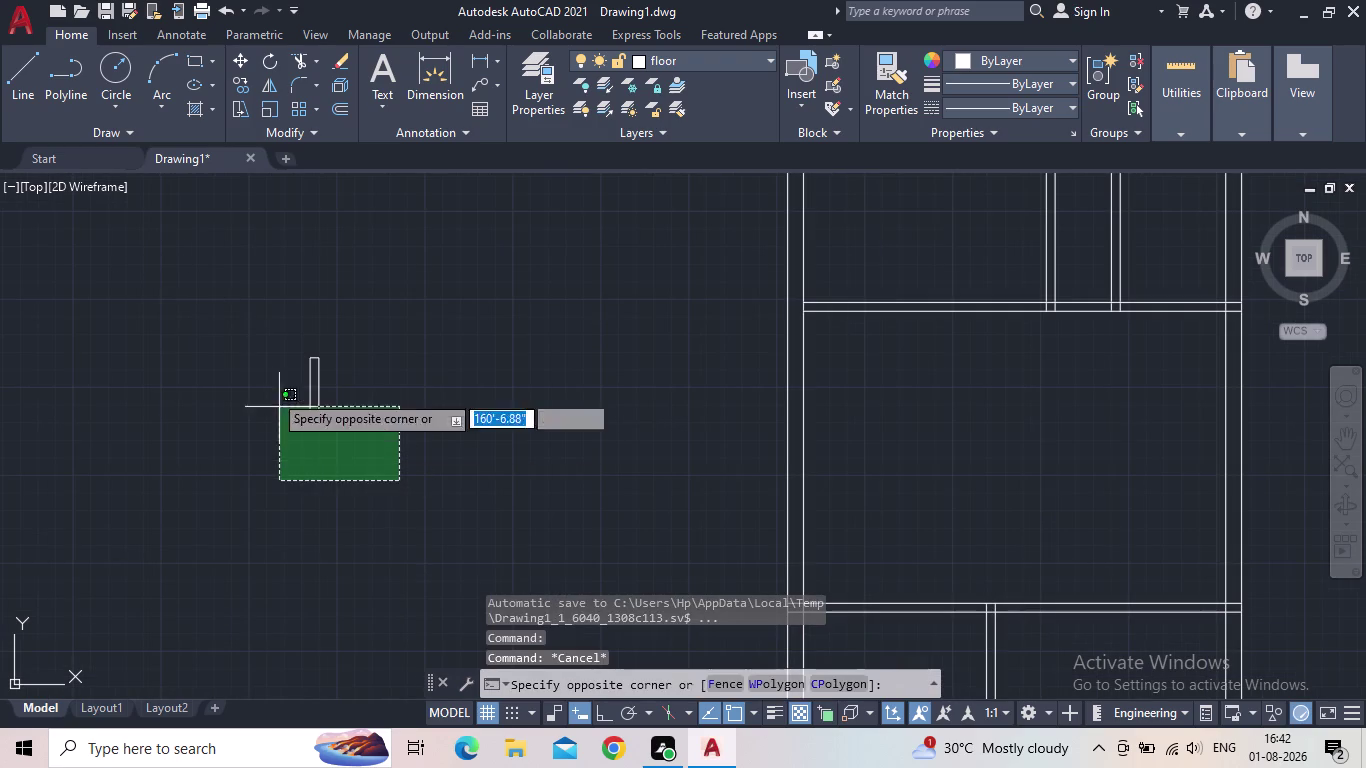
click(233, 339)
Rotate the rectangle 90° with Ortho on so it lies horizontal.
key(r)
key(o)
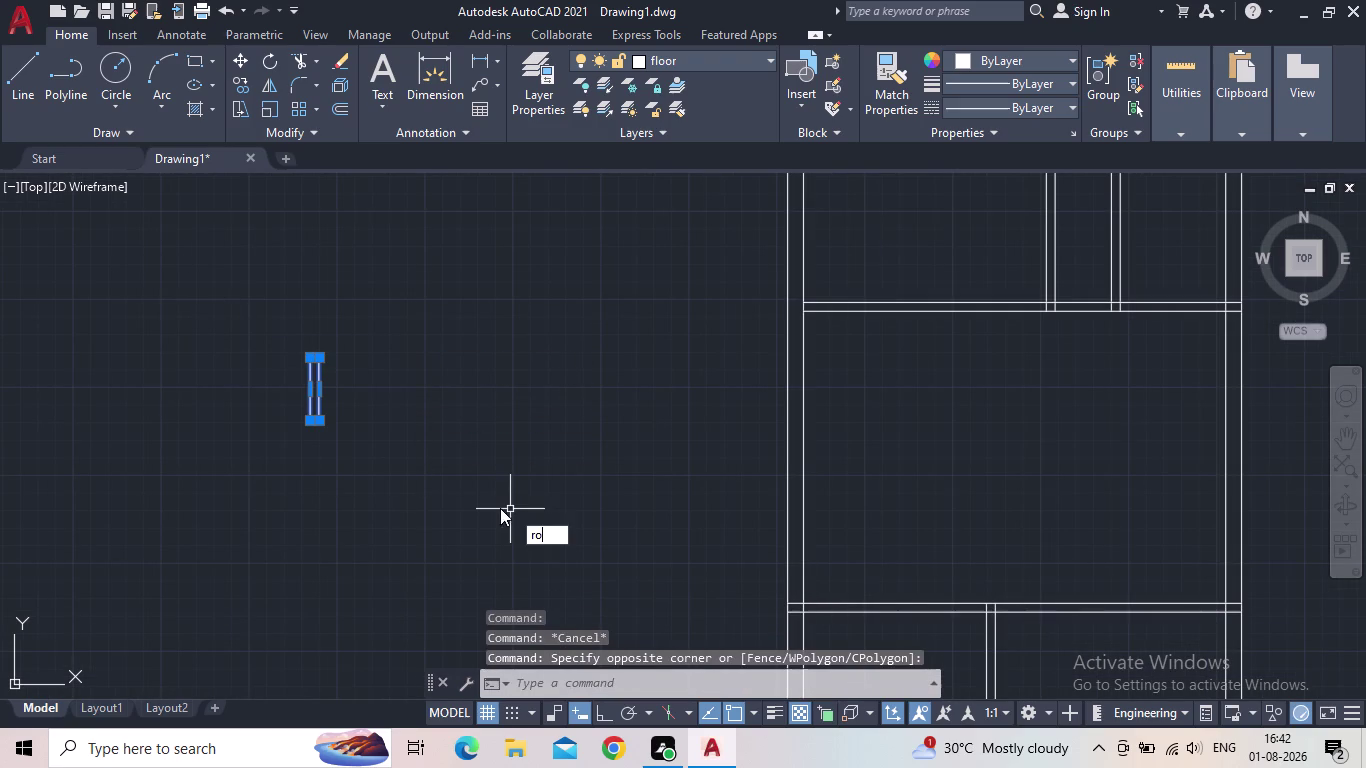
key(space)
drag(305, 419, 314, 416)
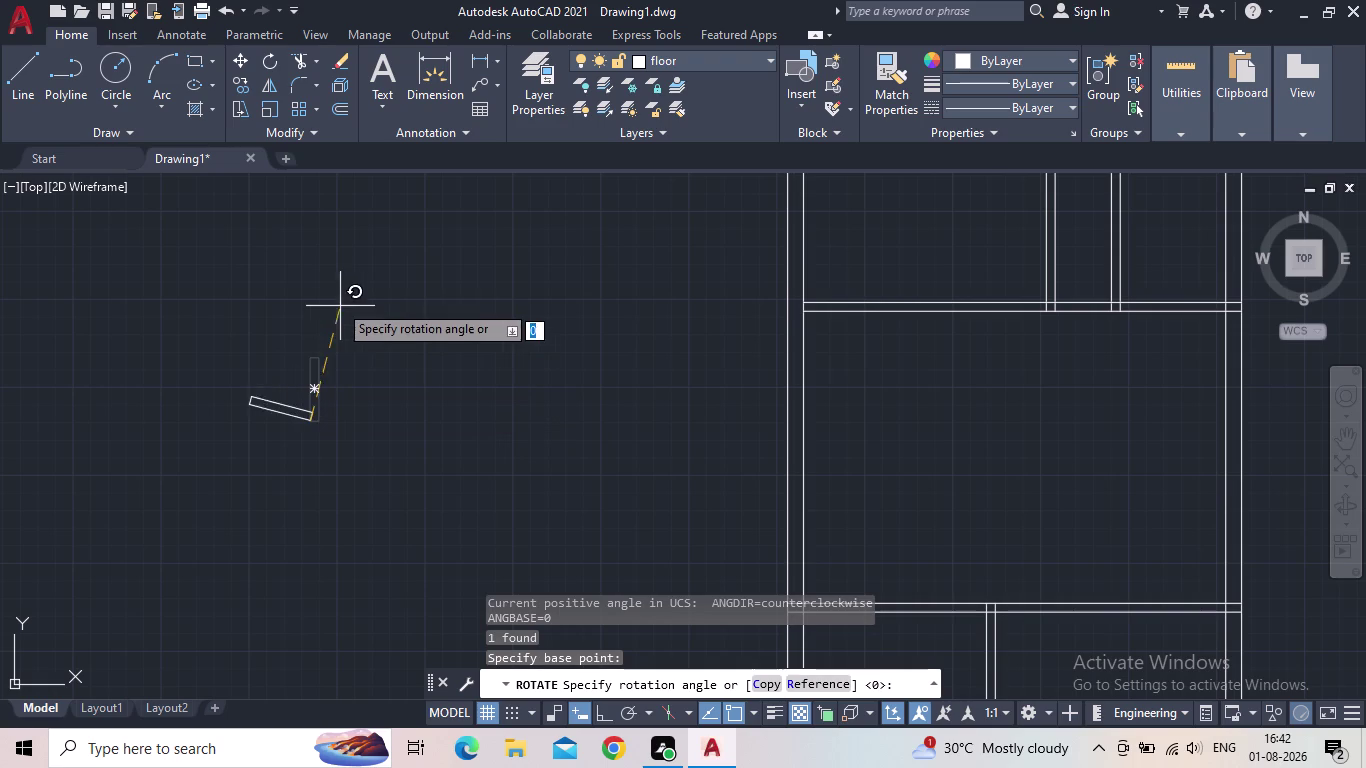
click(596, 713)
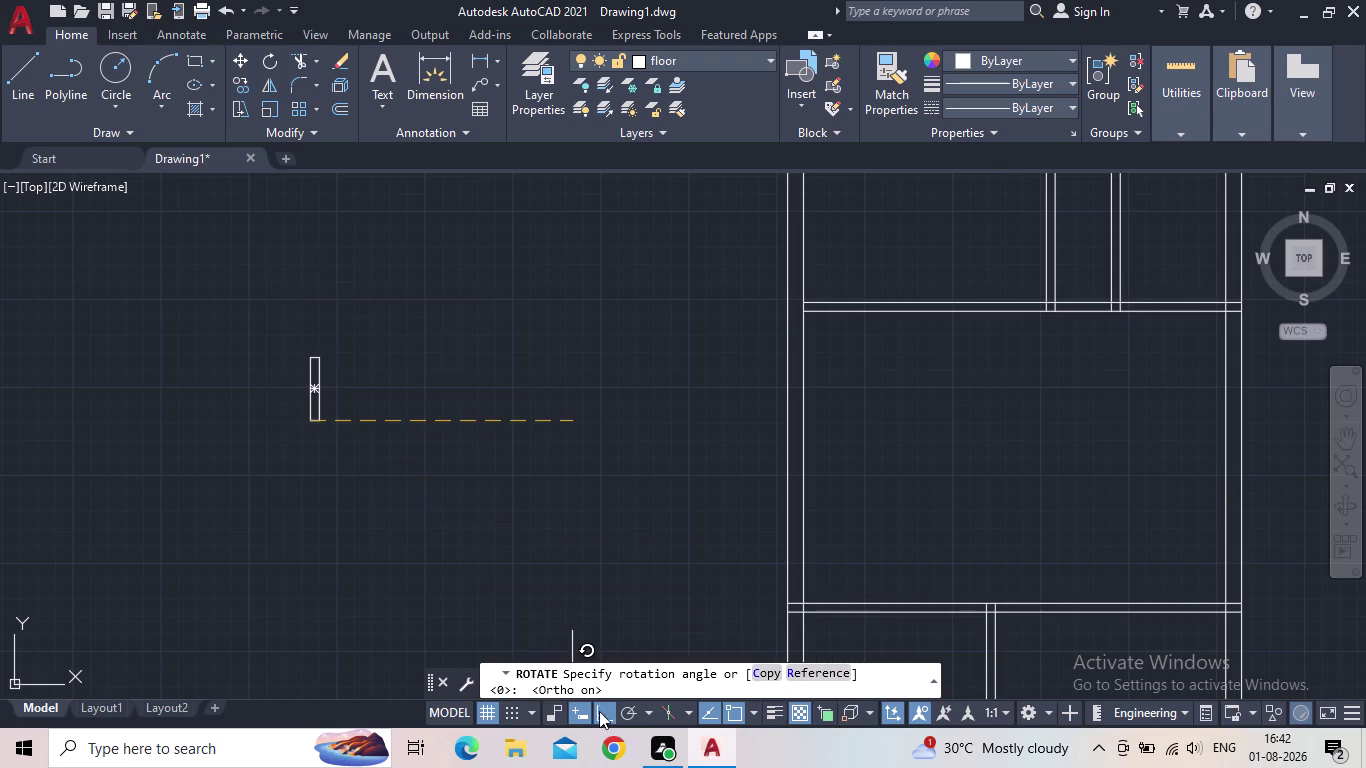
click(259, 332)
key(Escape)
drag(354, 450, 296, 424)
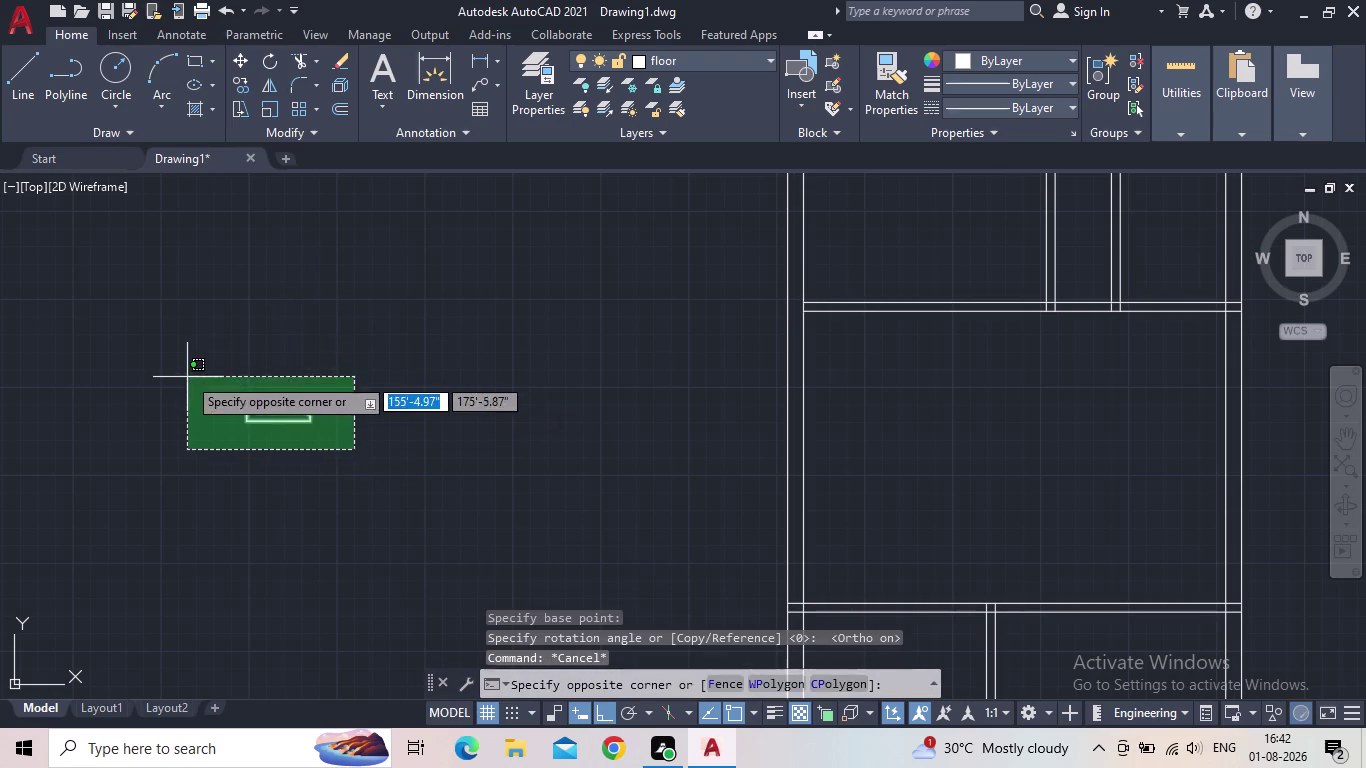
Start moving the rectangle, using its right end as base point.
click(191, 374)
key(c)
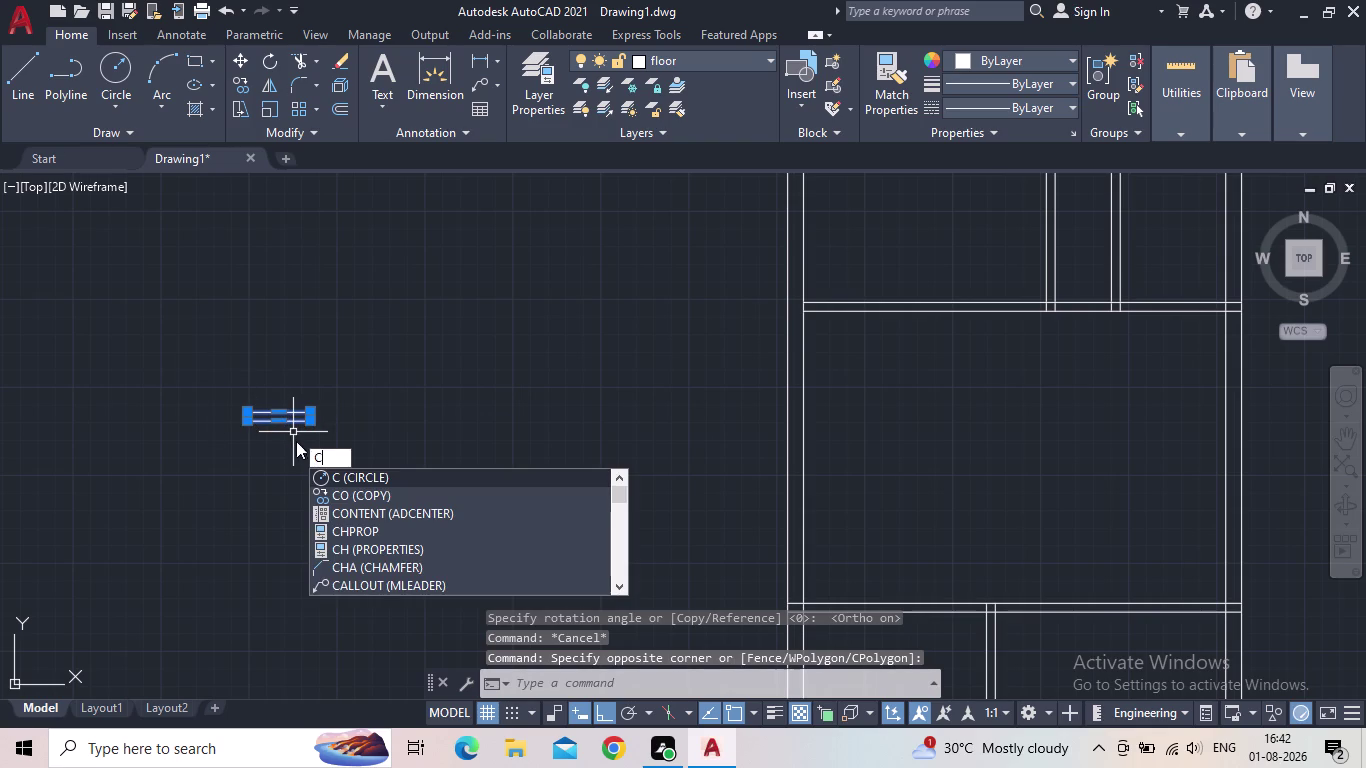
key(BackSpace)
key(m)
key(Return)
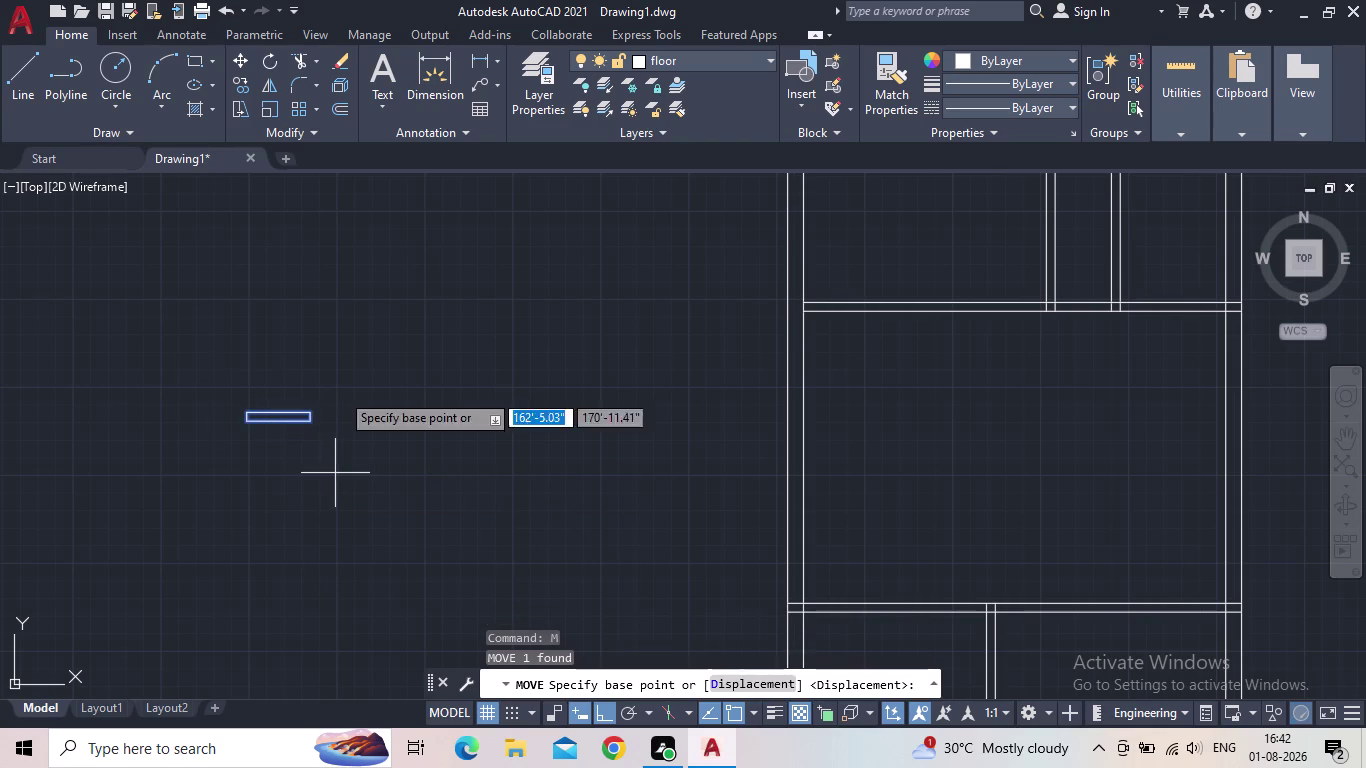
scroll(up, 3)
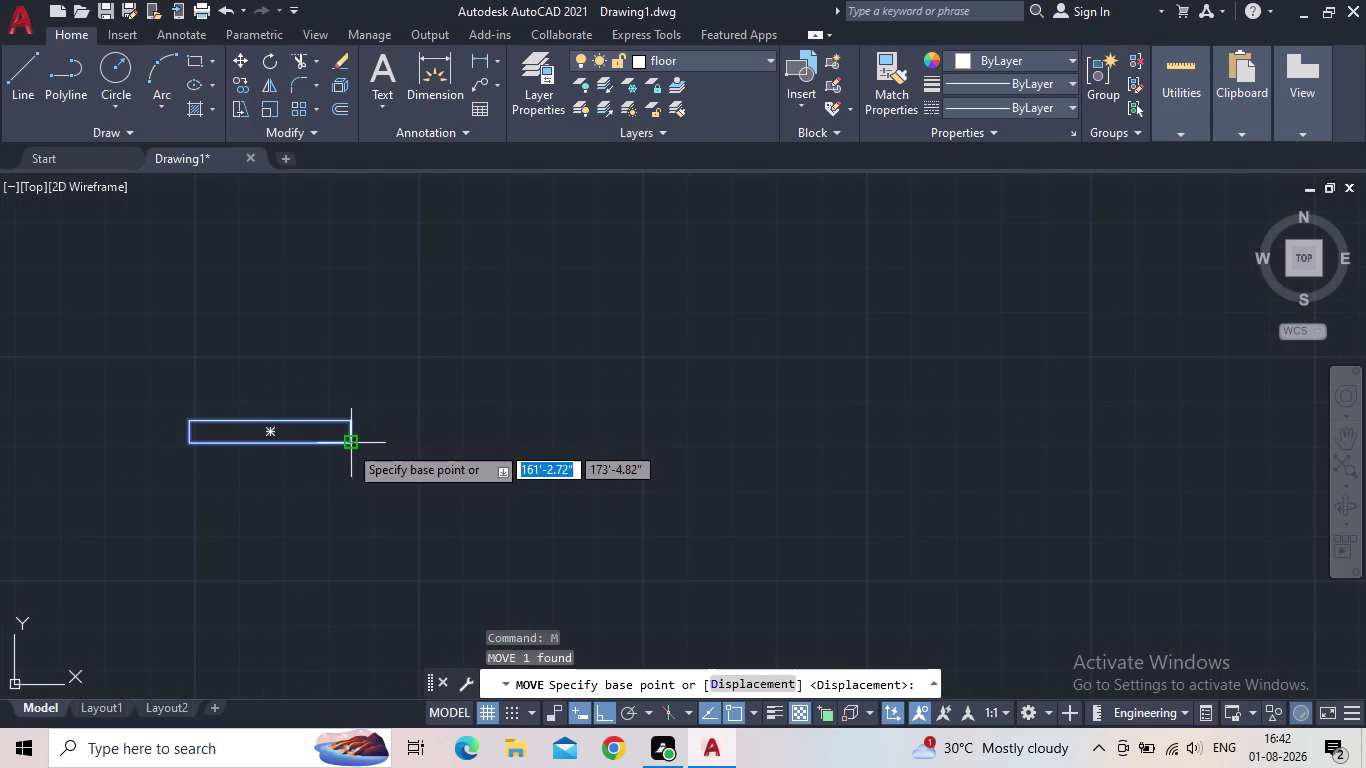
drag(348, 444, 366, 439)
With Ortho off, snap the rectangle onto the wardrobe's lower shelf line.
middle_drag(1102, 564, 860, 579)
scroll(down, 3)
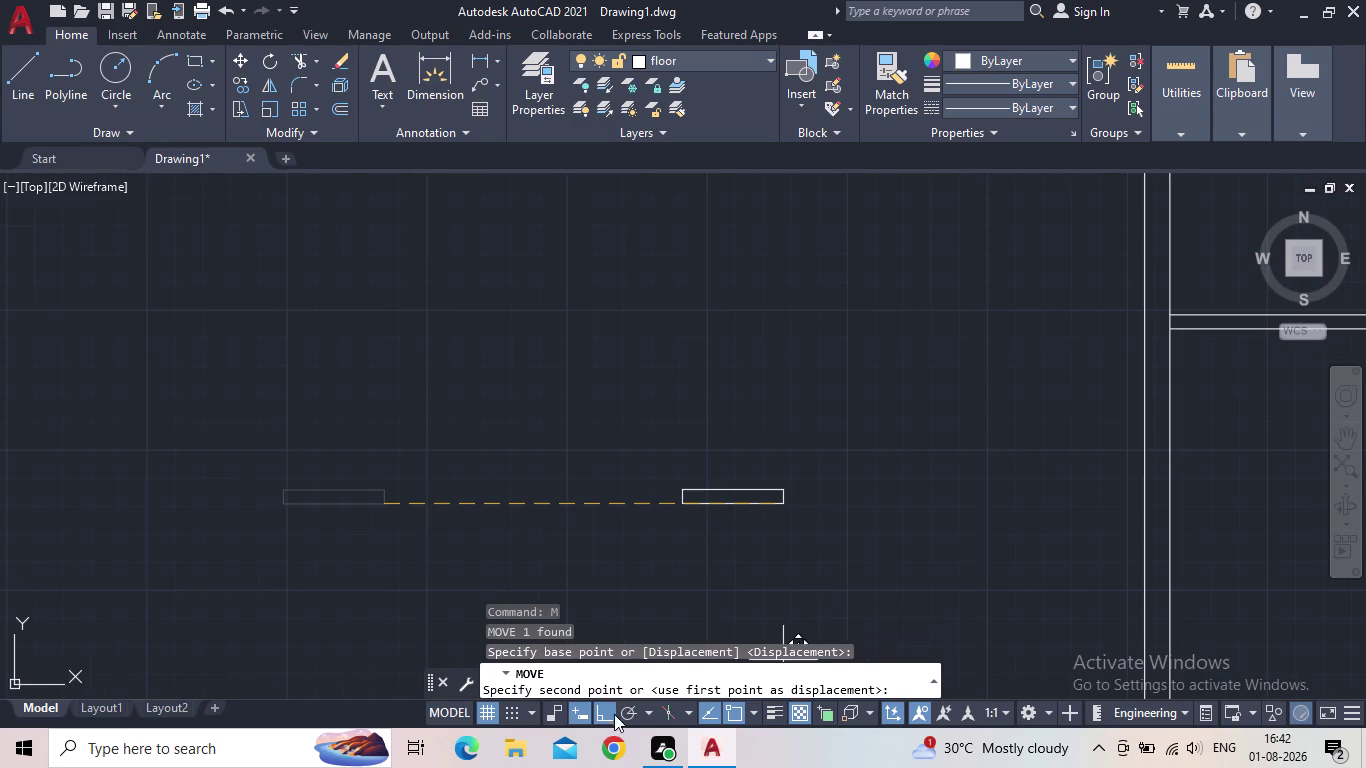
click(599, 711)
scroll(down, 3)
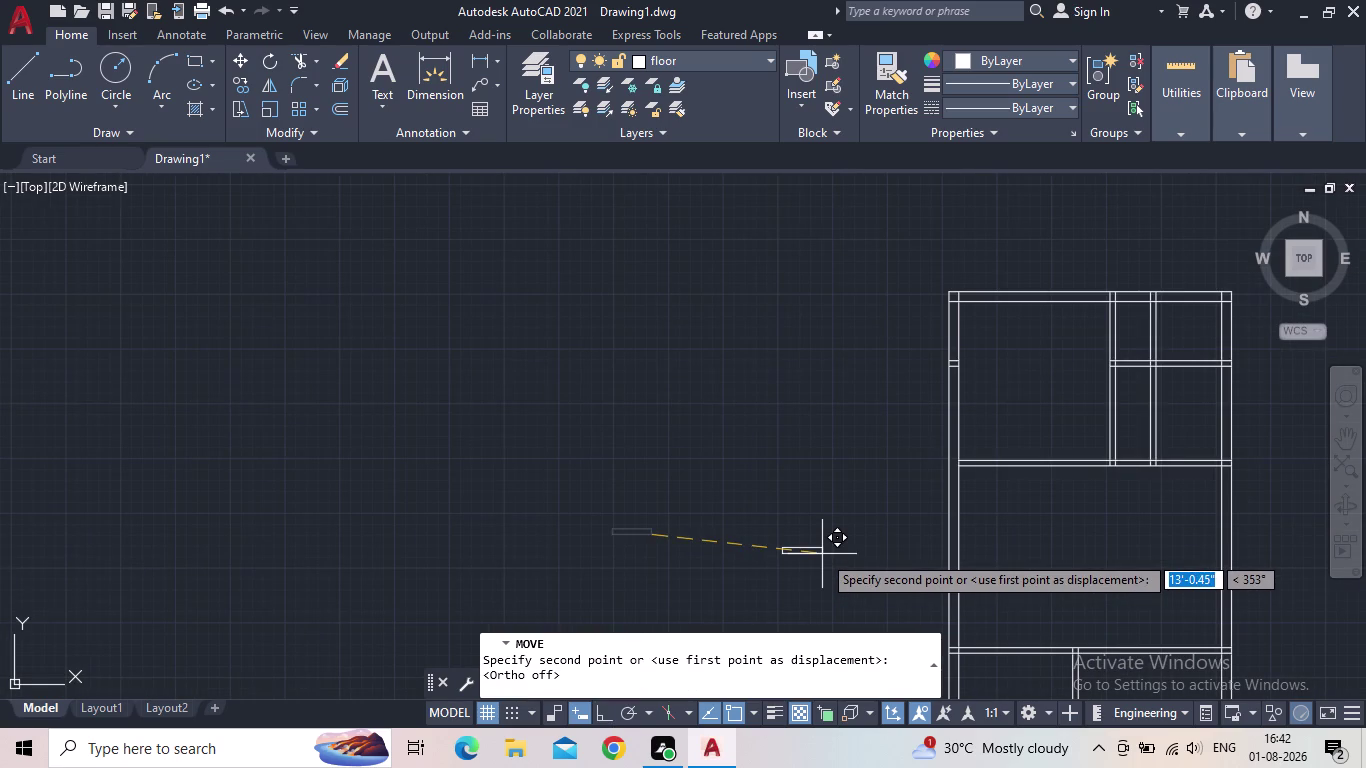
middle_drag(1038, 592, 956, 492)
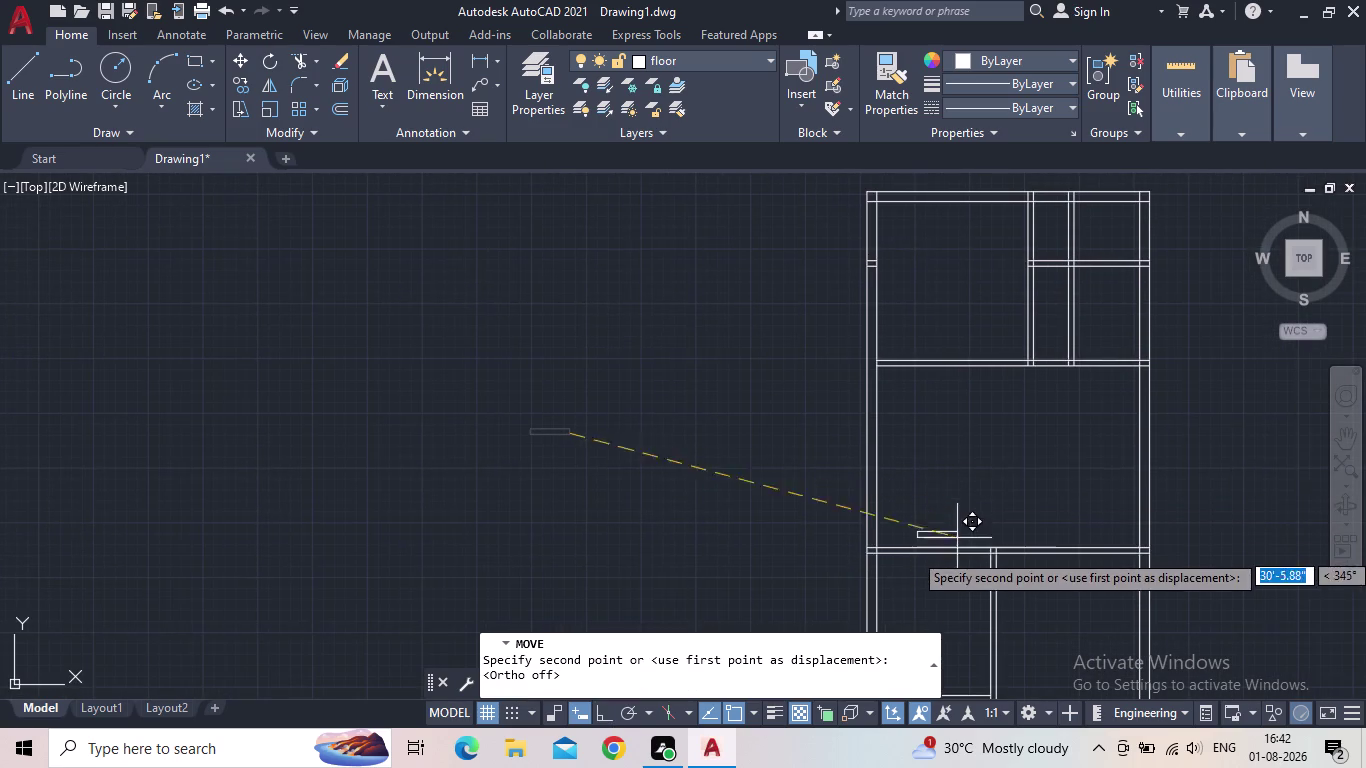
scroll(up, 3)
scroll(up, 3)
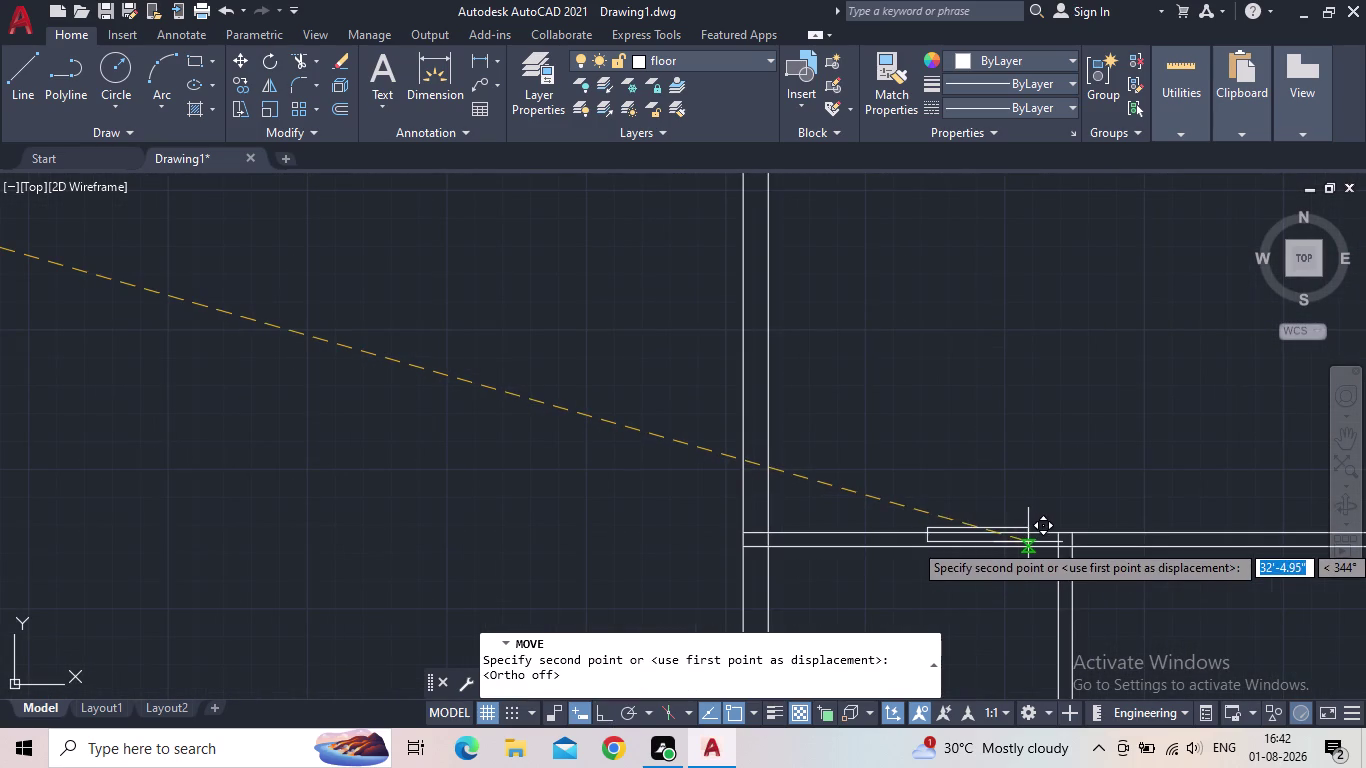
scroll(up, 3)
scroll(up, 3)
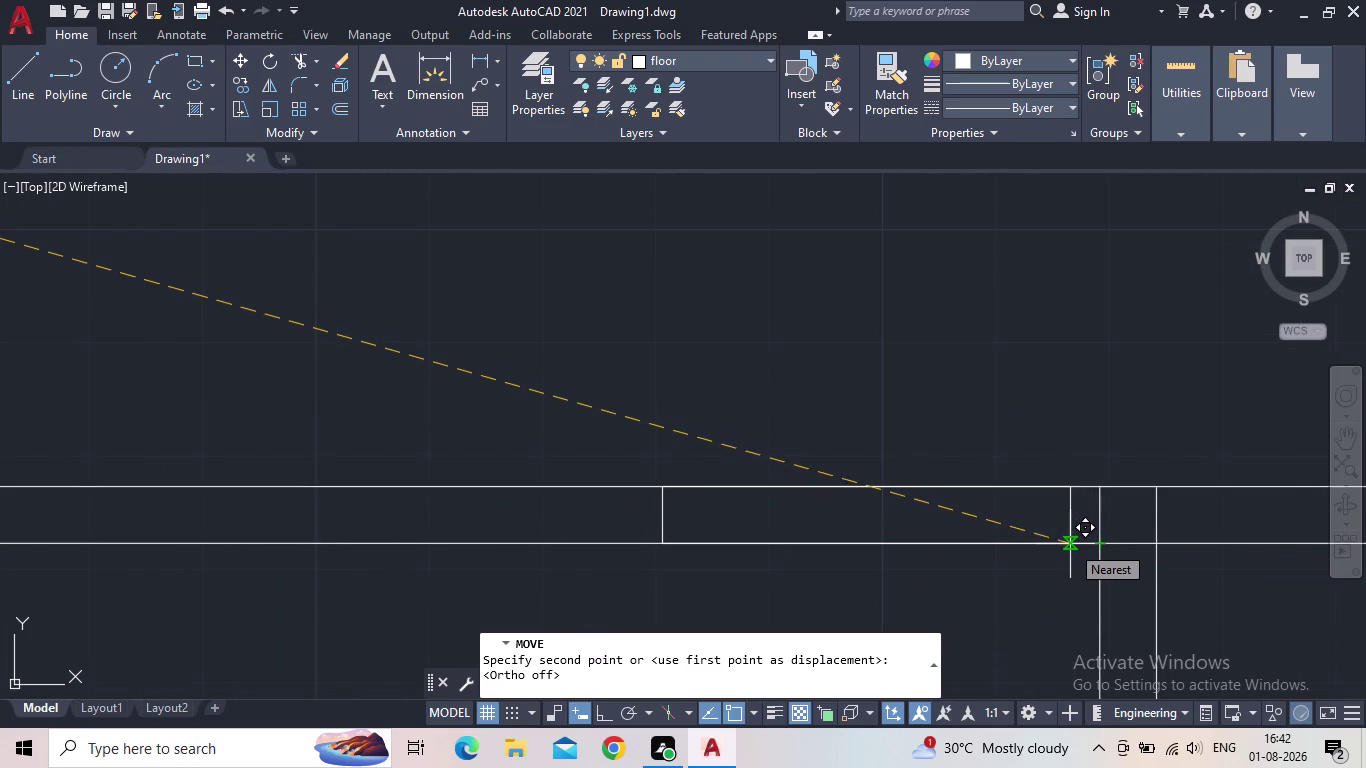
click(1070, 544)
Pan to show the whole compartment and start the LINE command.
scroll(down, 3)
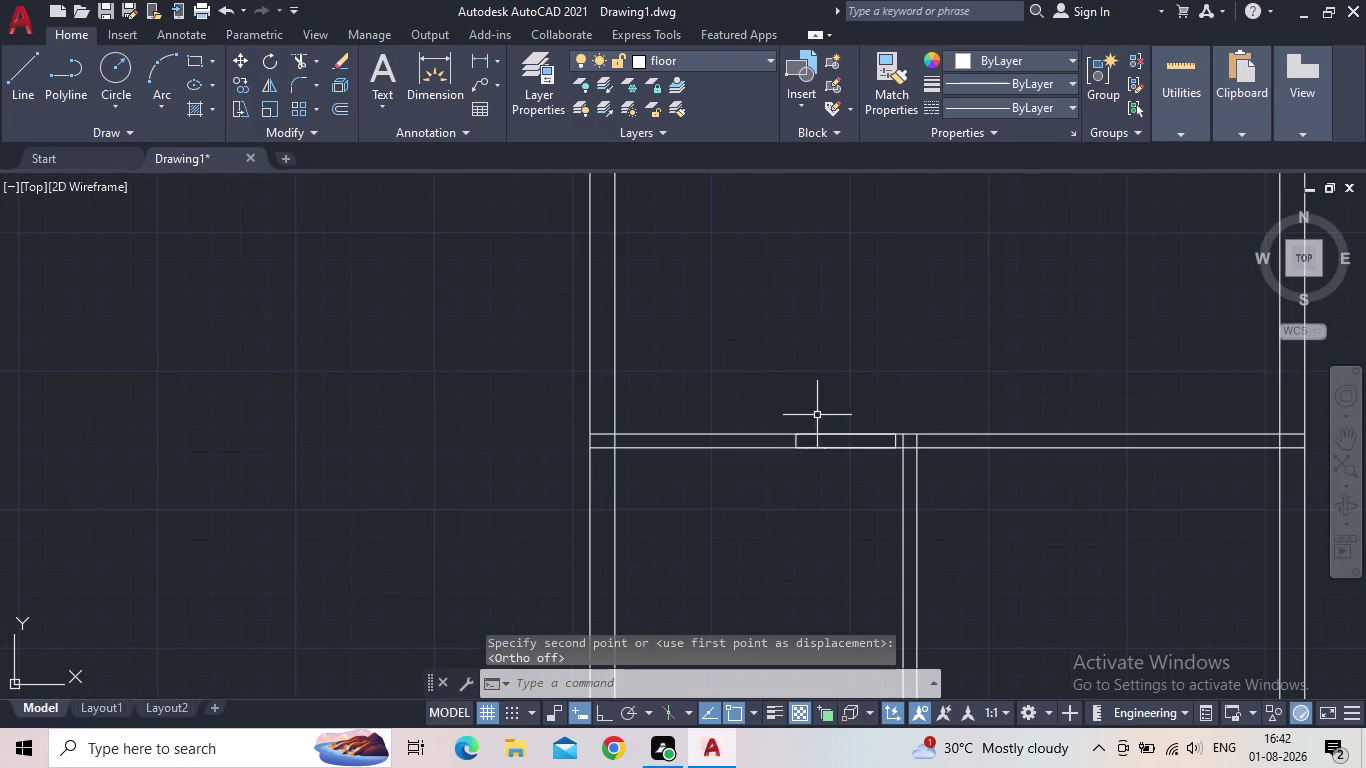
middle_click(754, 399)
middle_drag(759, 372, 760, 472)
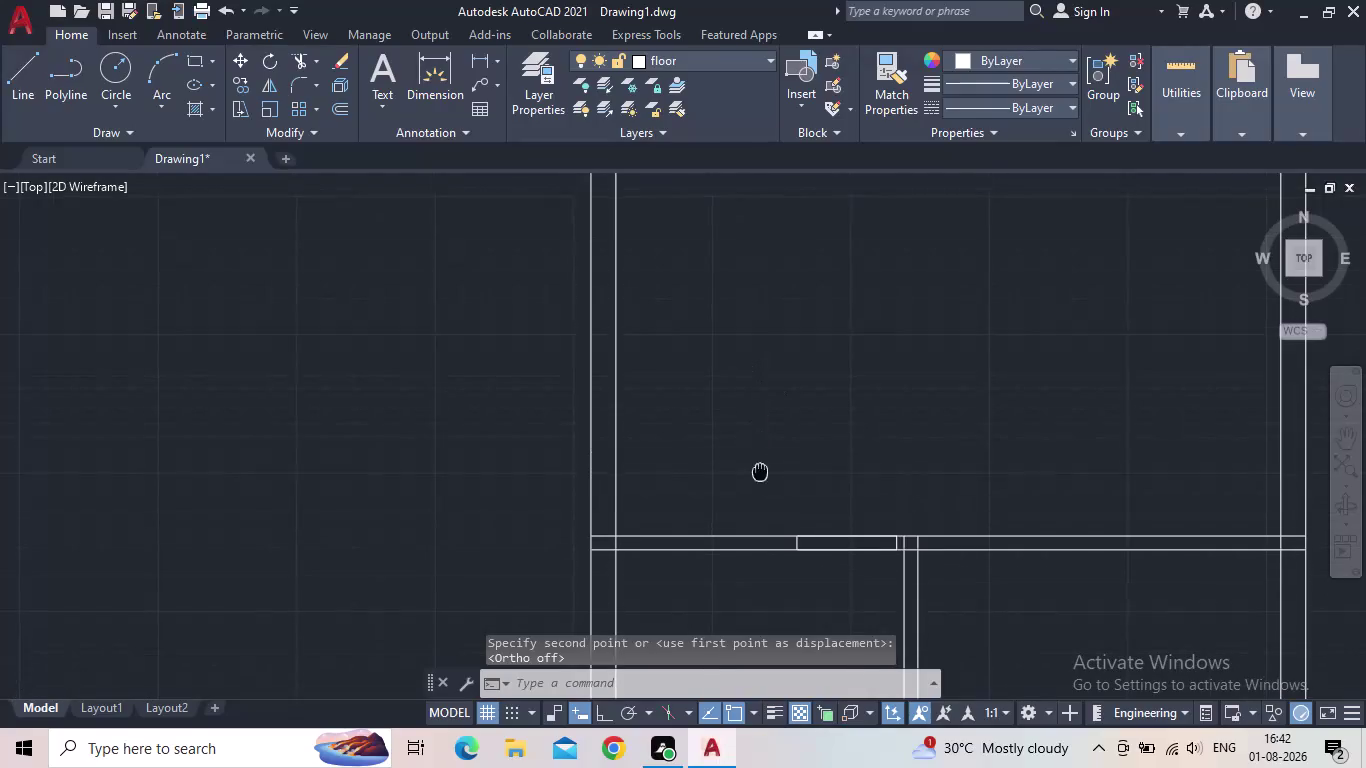
middle_drag(760, 472, 760, 474)
scroll(up, 3)
scroll(down, 3)
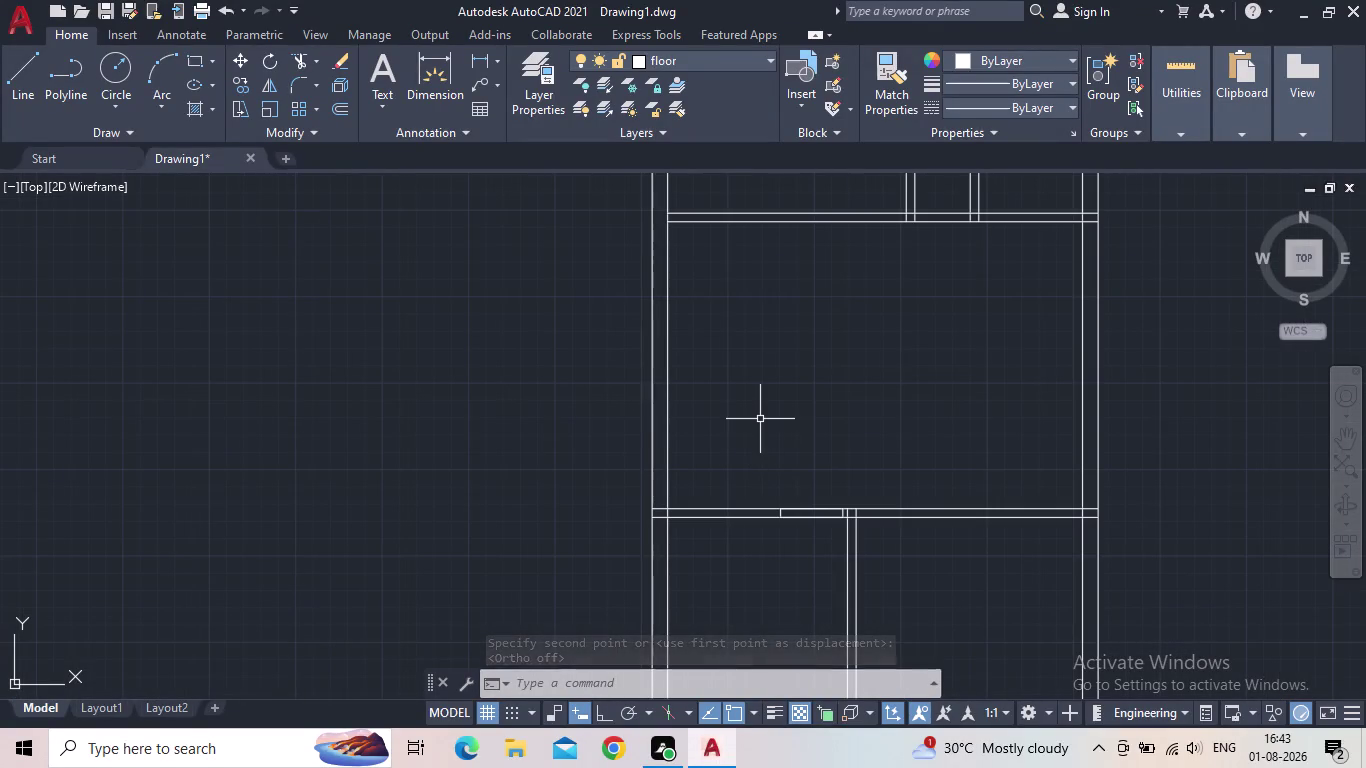
click(27, 80)
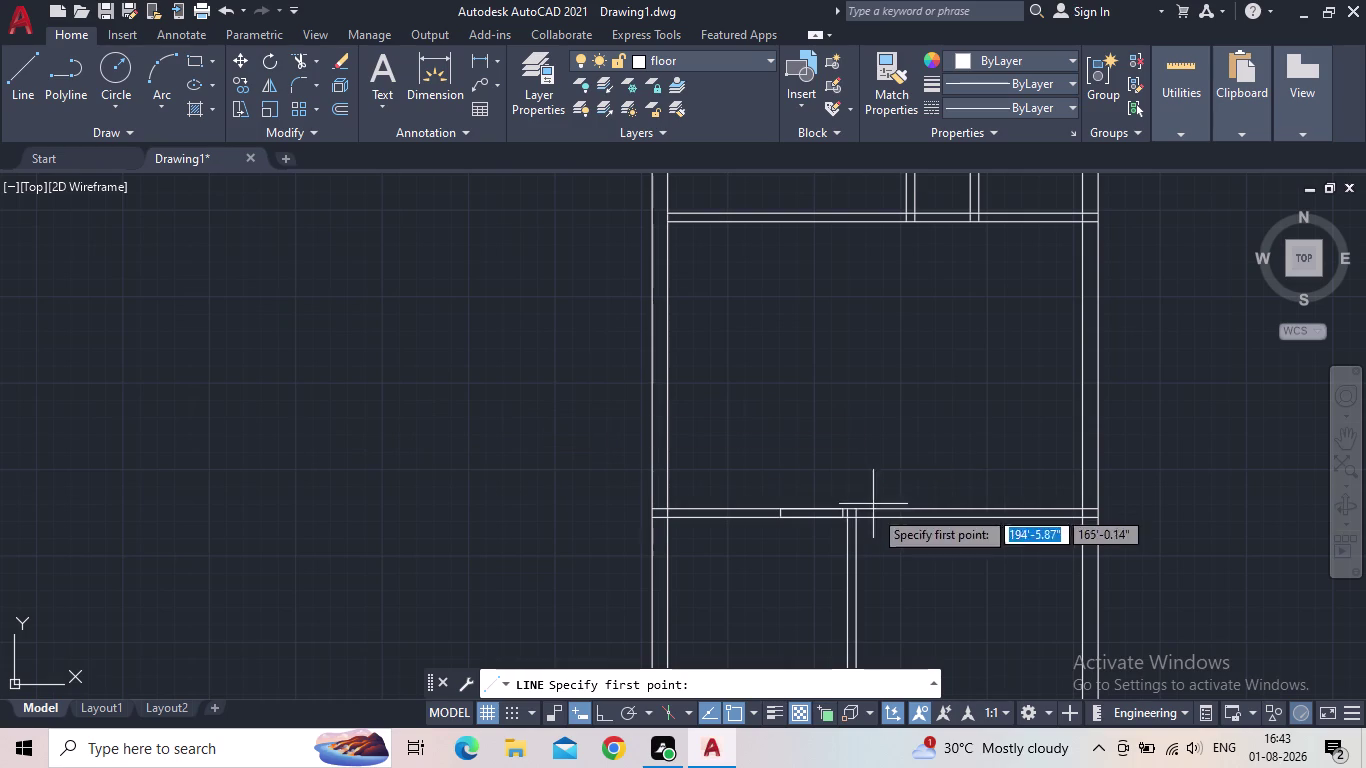
Start a line at the rectangle's corner on the shelf, rising 3'.
scroll(up, 3)
scroll(up, 3)
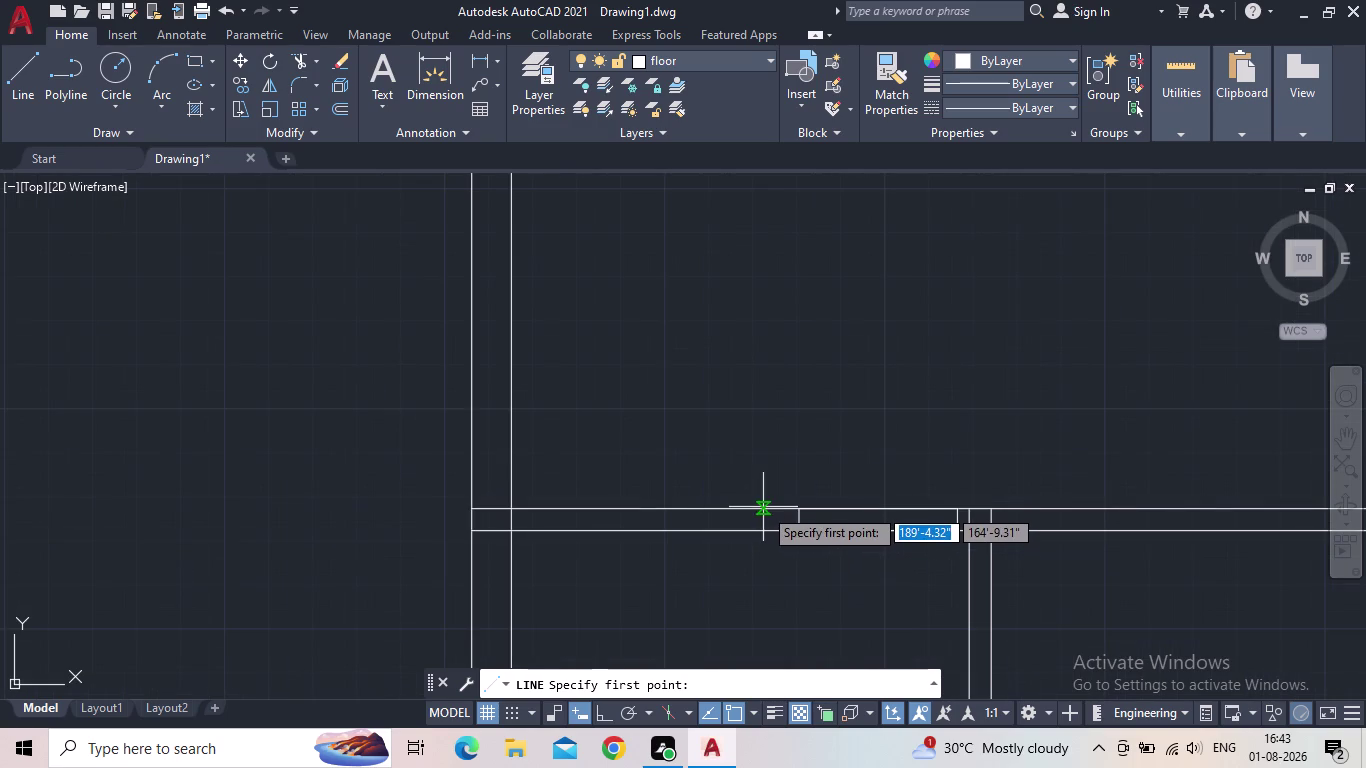
scroll(up, 3)
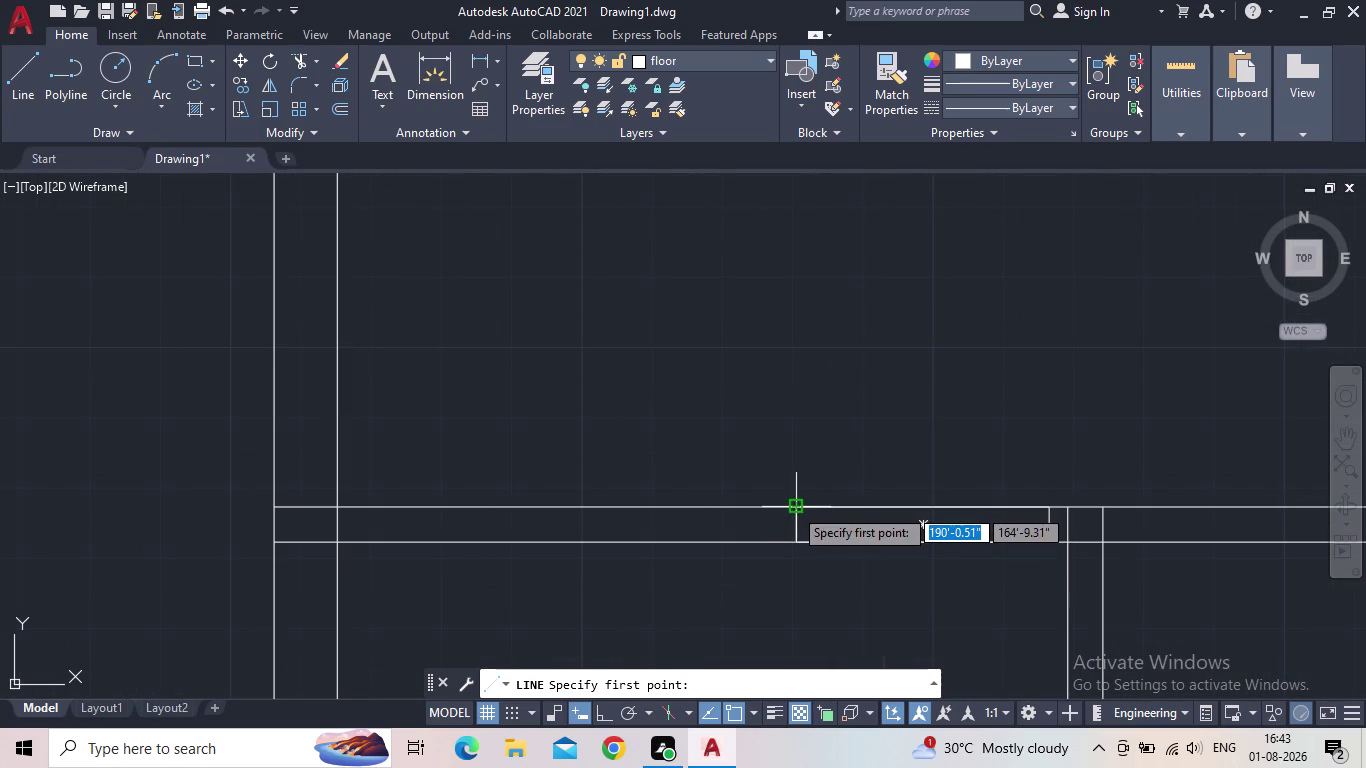
drag(793, 507, 797, 497)
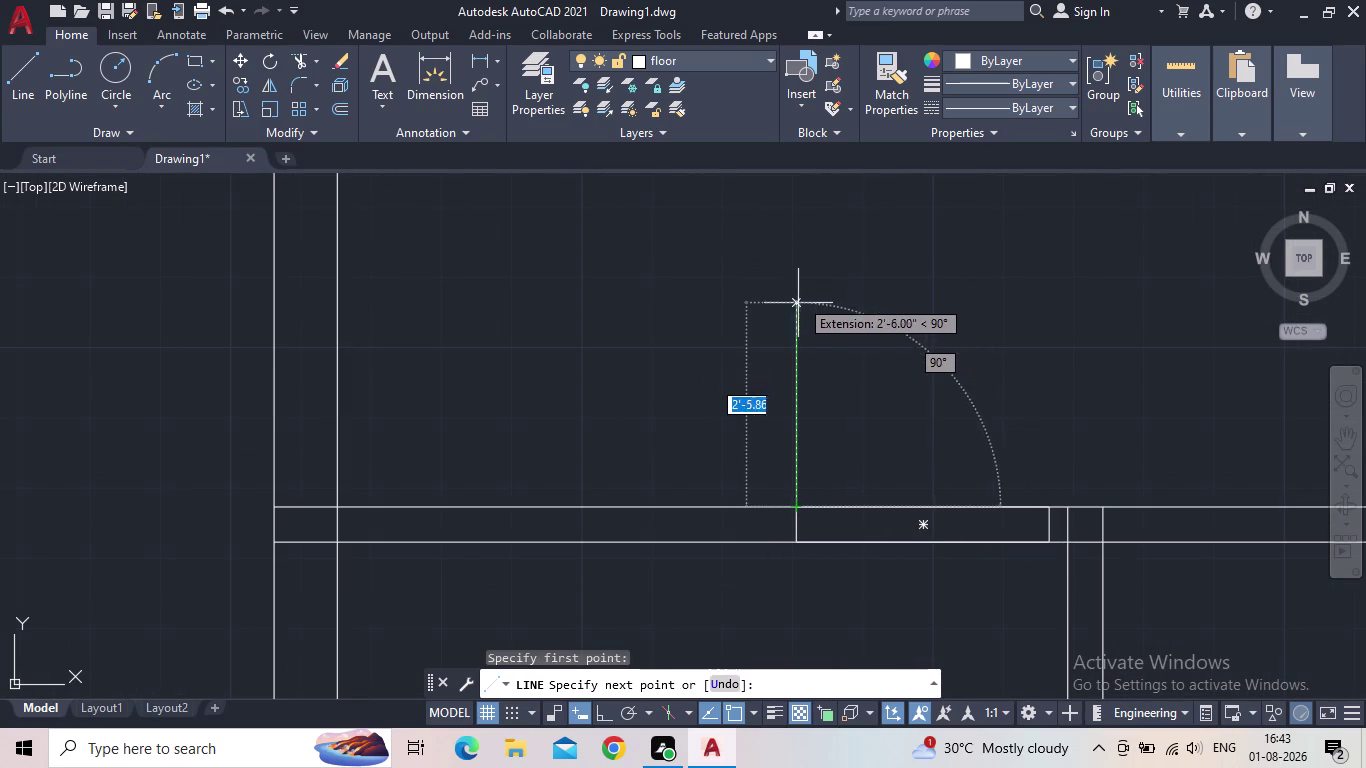
key(3)
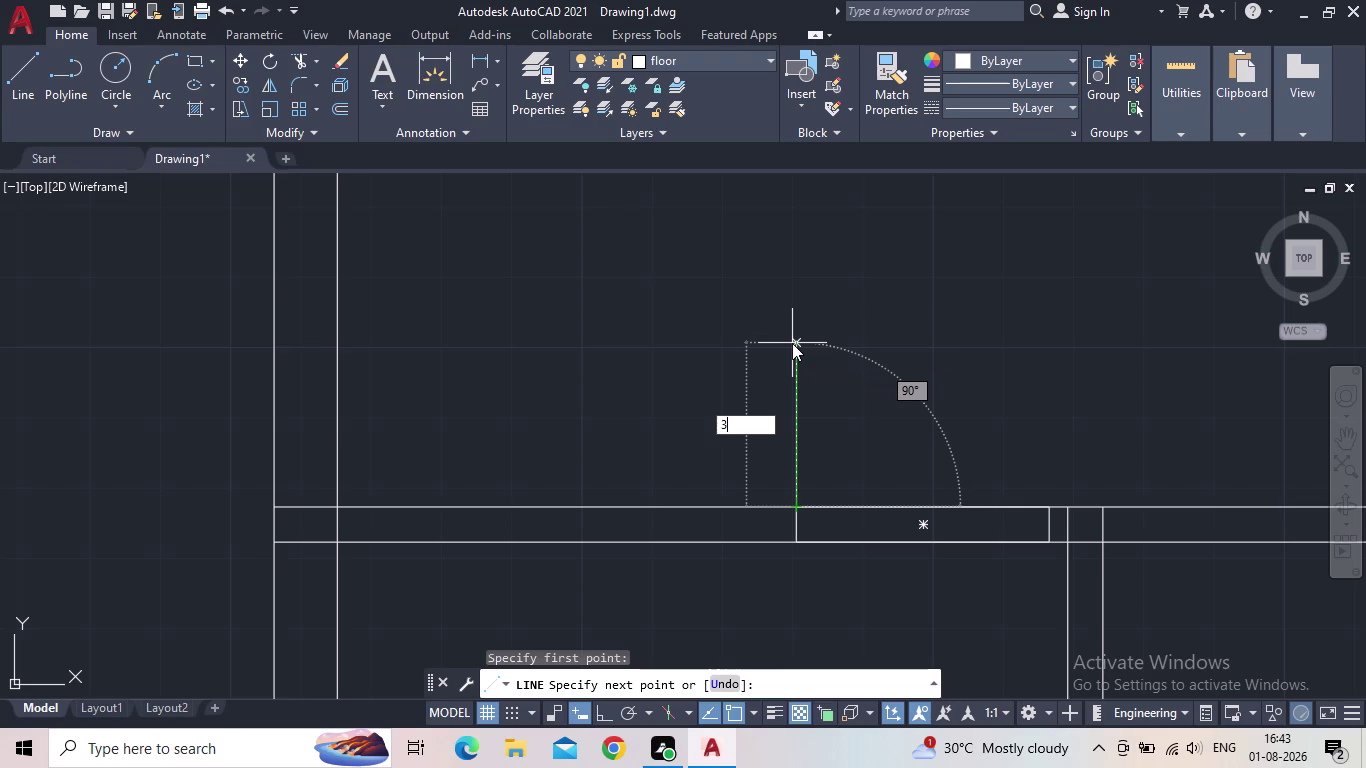
key(apostrophe)
key(Return)
Continue the line left to the wardrobe's inner side frame and end it.
scroll(up, 3)
middle_drag(570, 312, 561, 453)
scroll(down, 3)
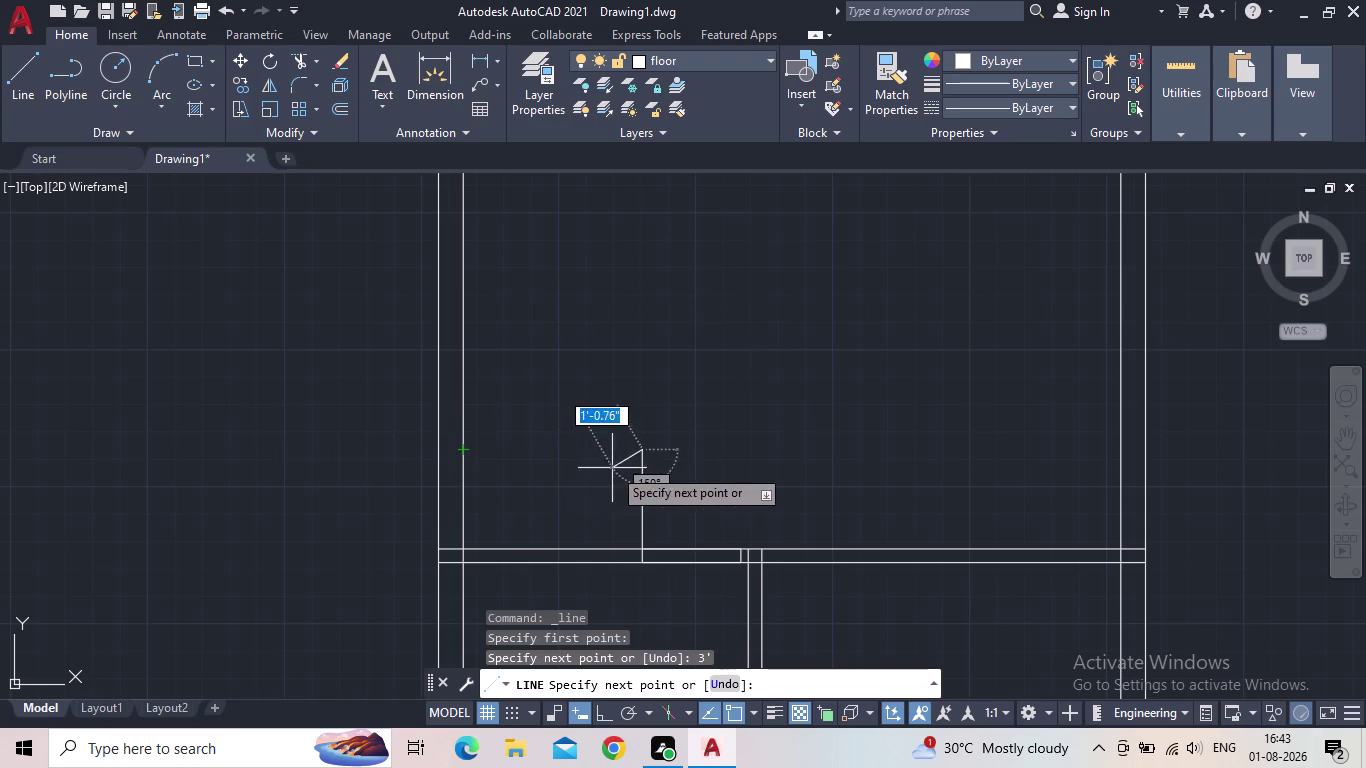
click(460, 453)
key(Escape)
click(543, 452)
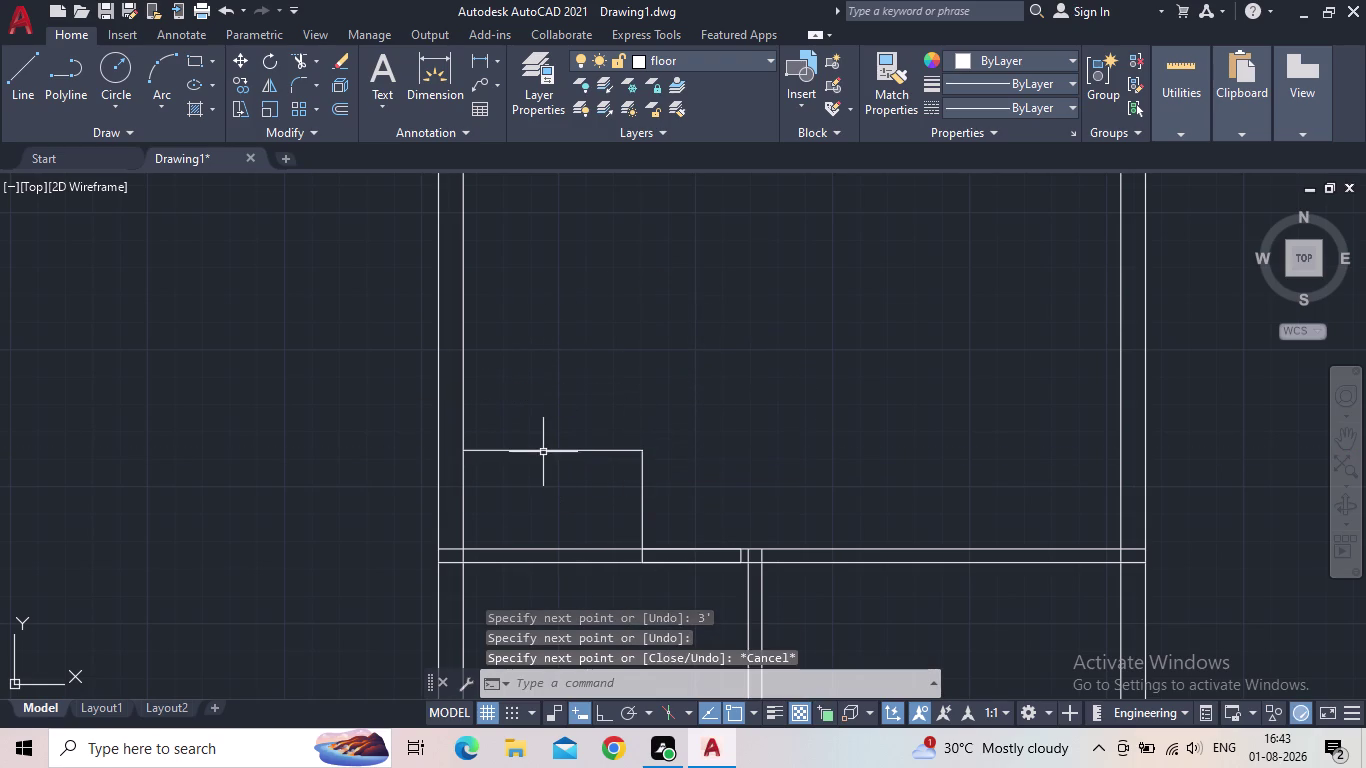
key(Escape)
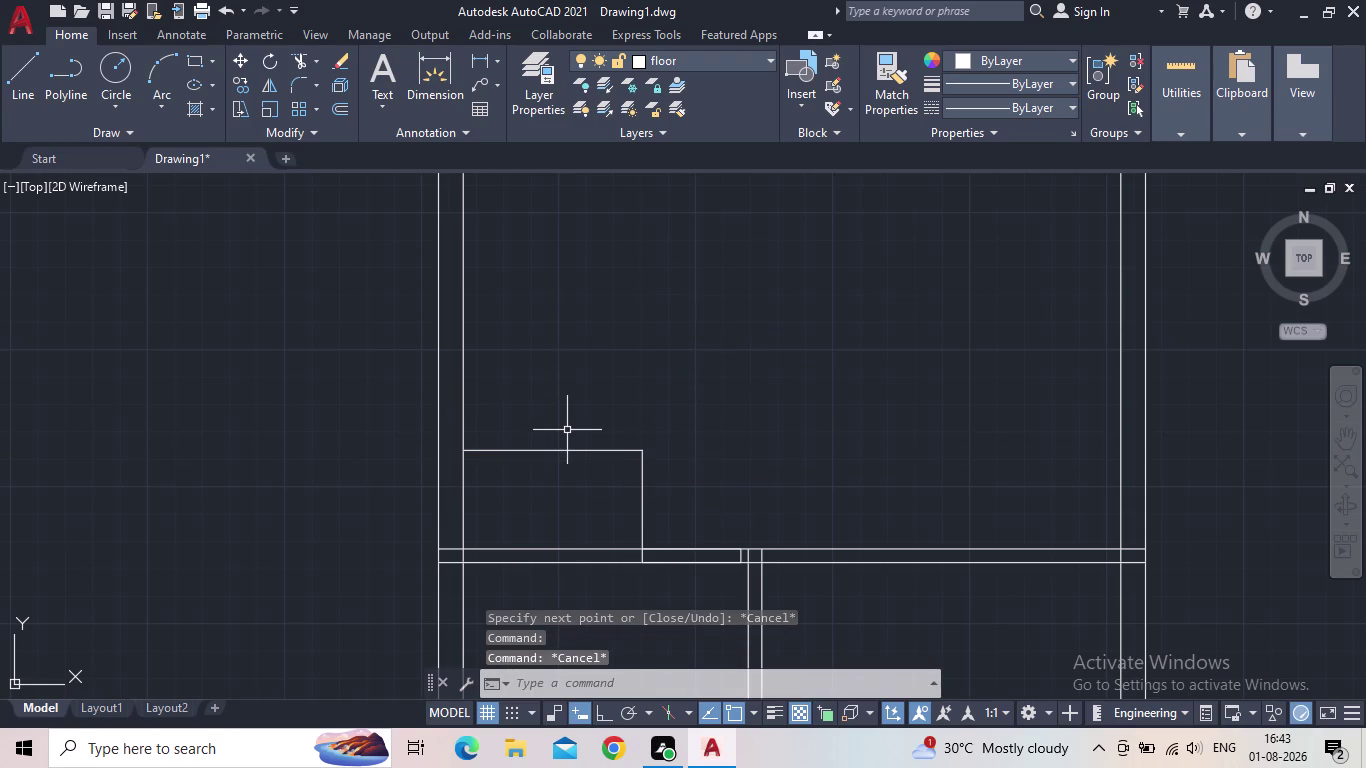
Draw a vertical line, tracked 3' from the corner, up to the upper shelf.
key(l)
key(Return)
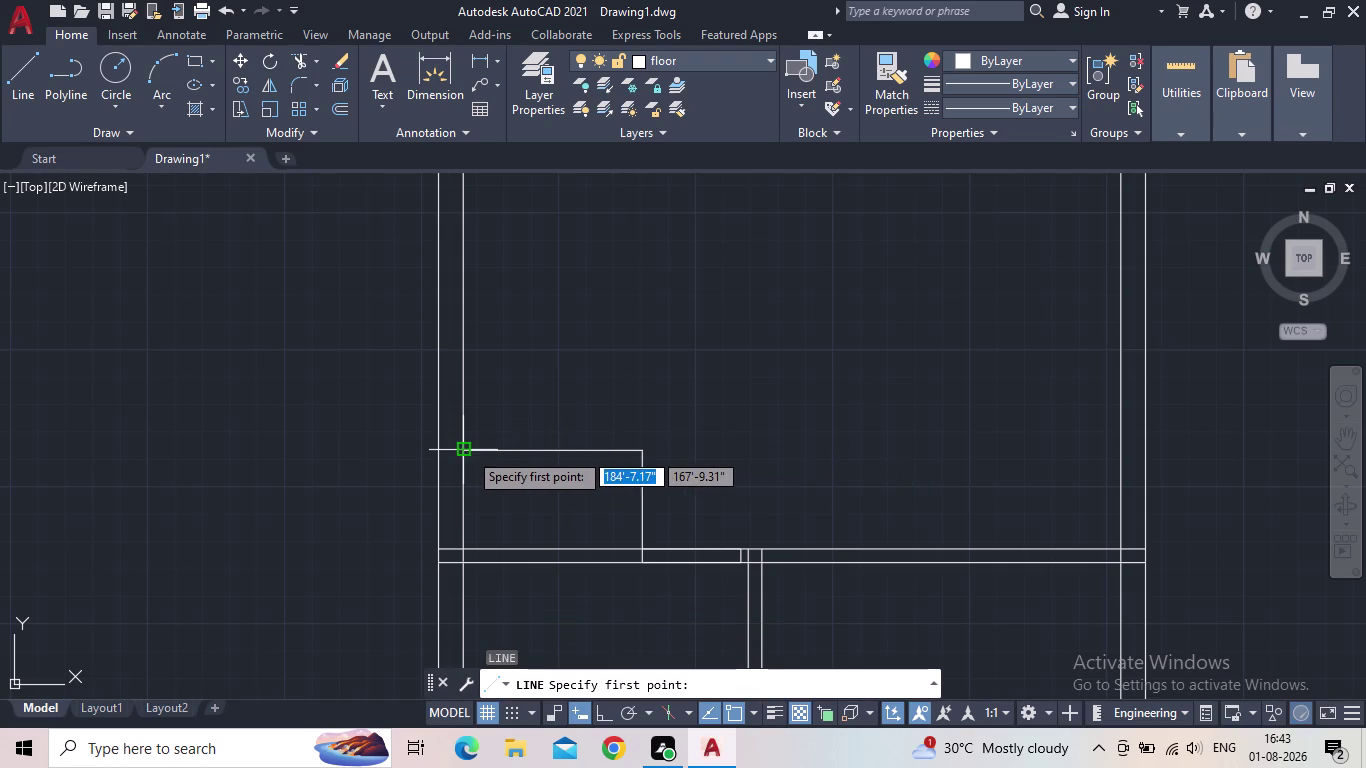
text(t)
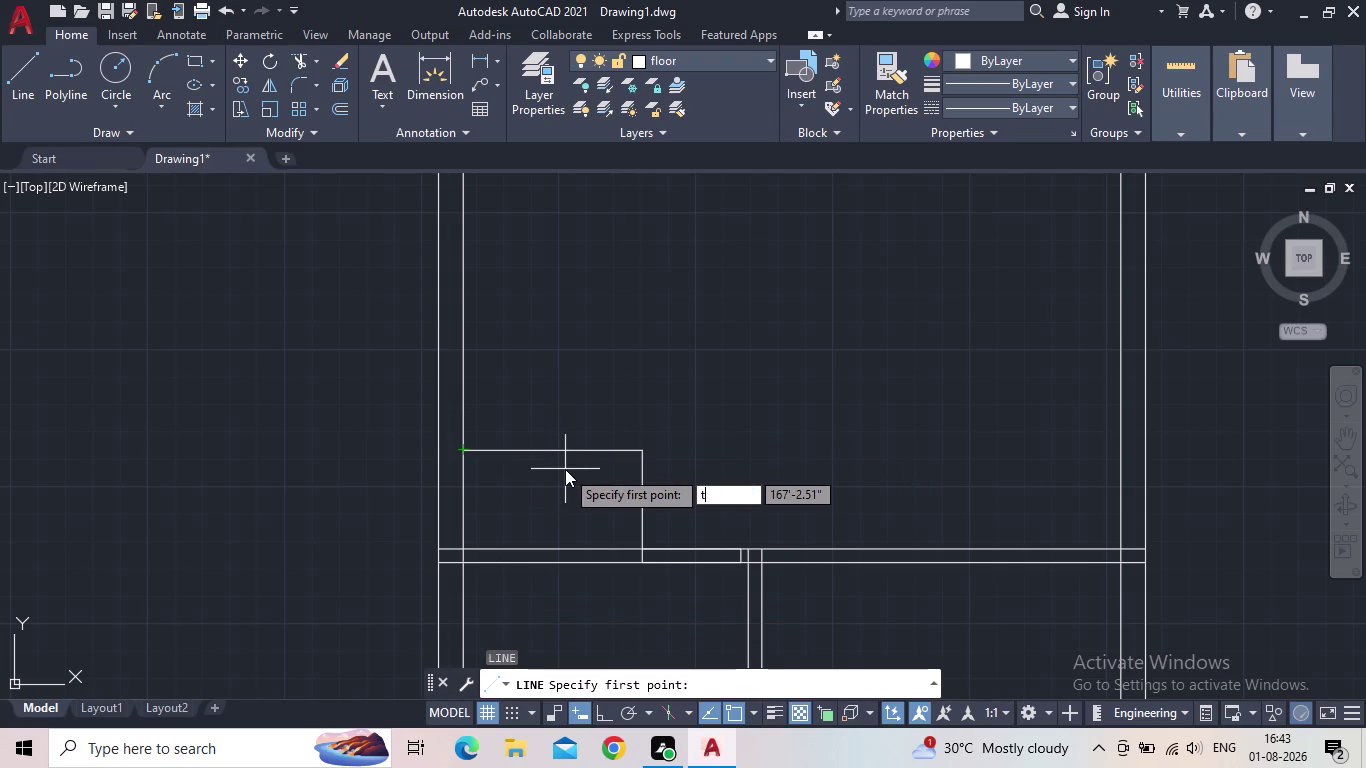
text(k)
key(Return)
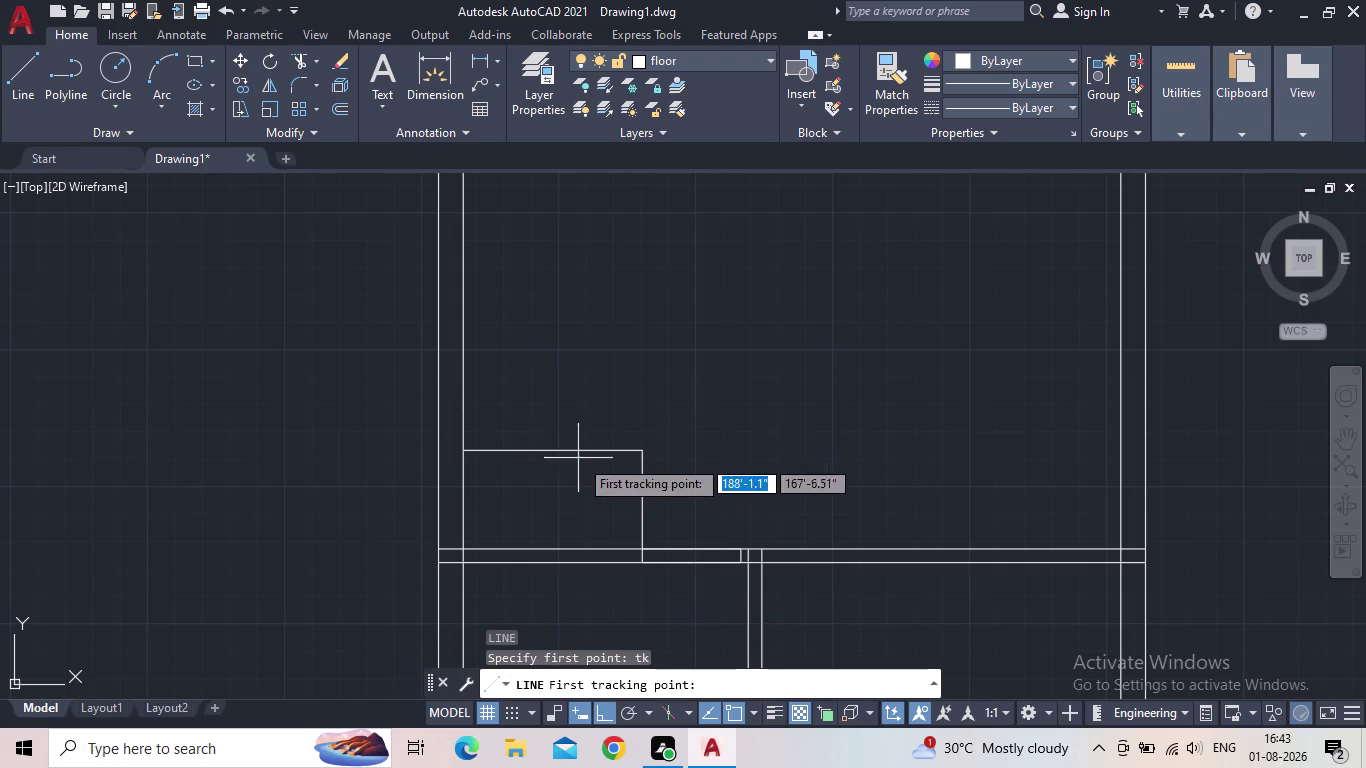
click(459, 451)
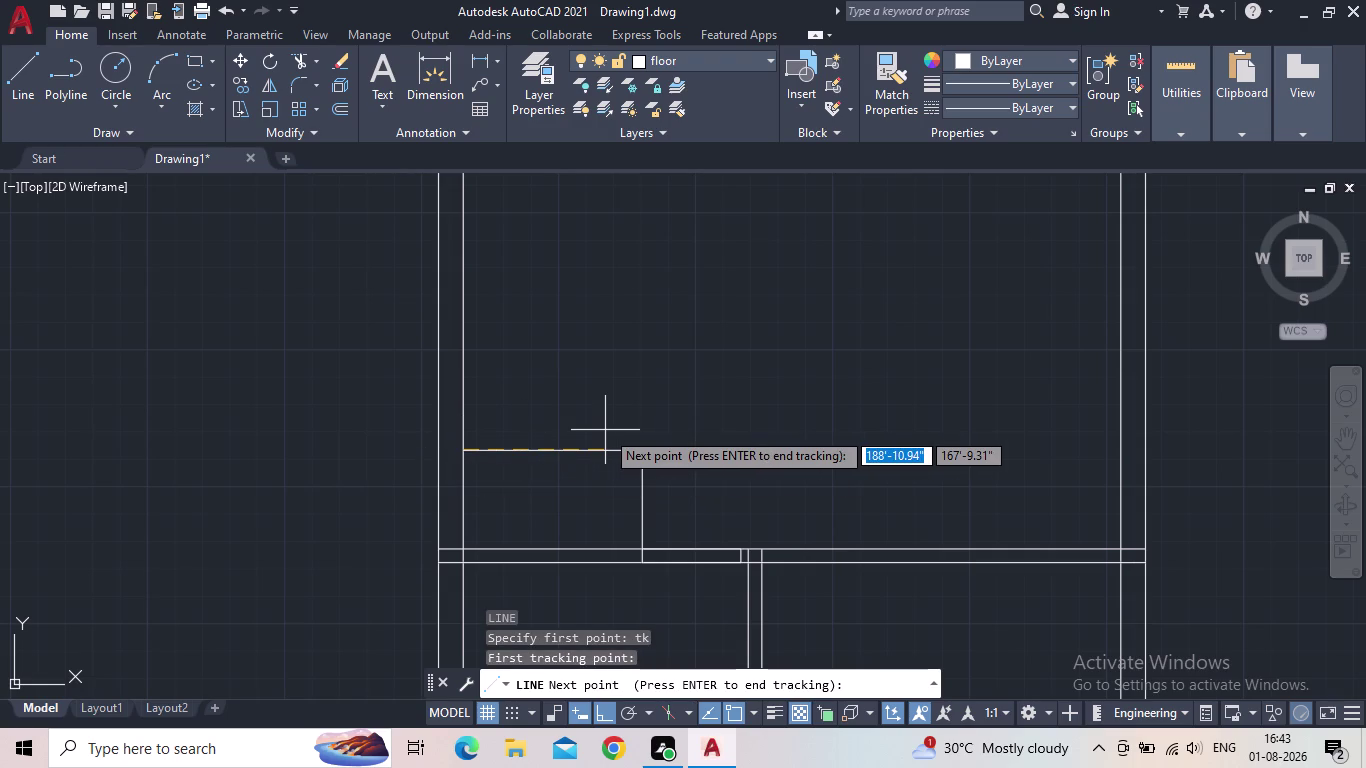
text(3')
key(Return)
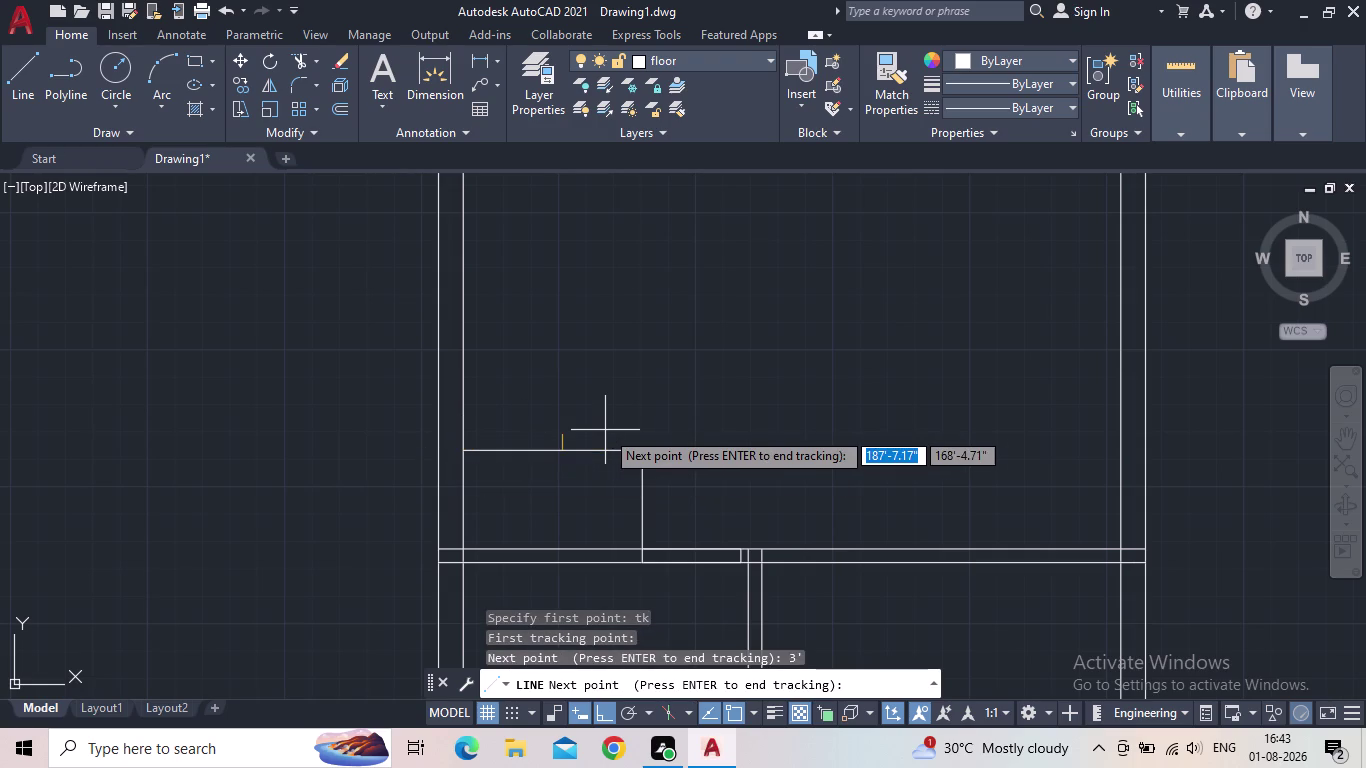
key(space)
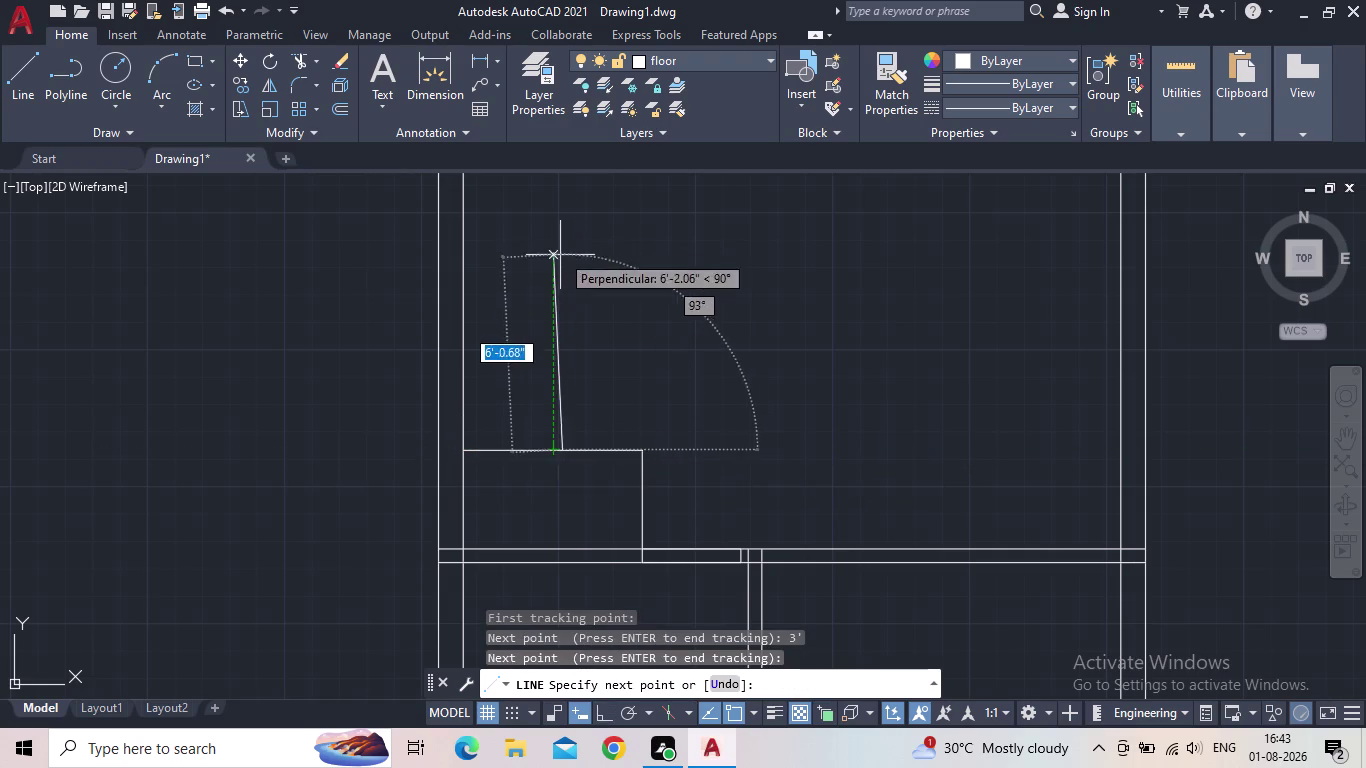
click(602, 716)
middle_drag(602, 239, 601, 242)
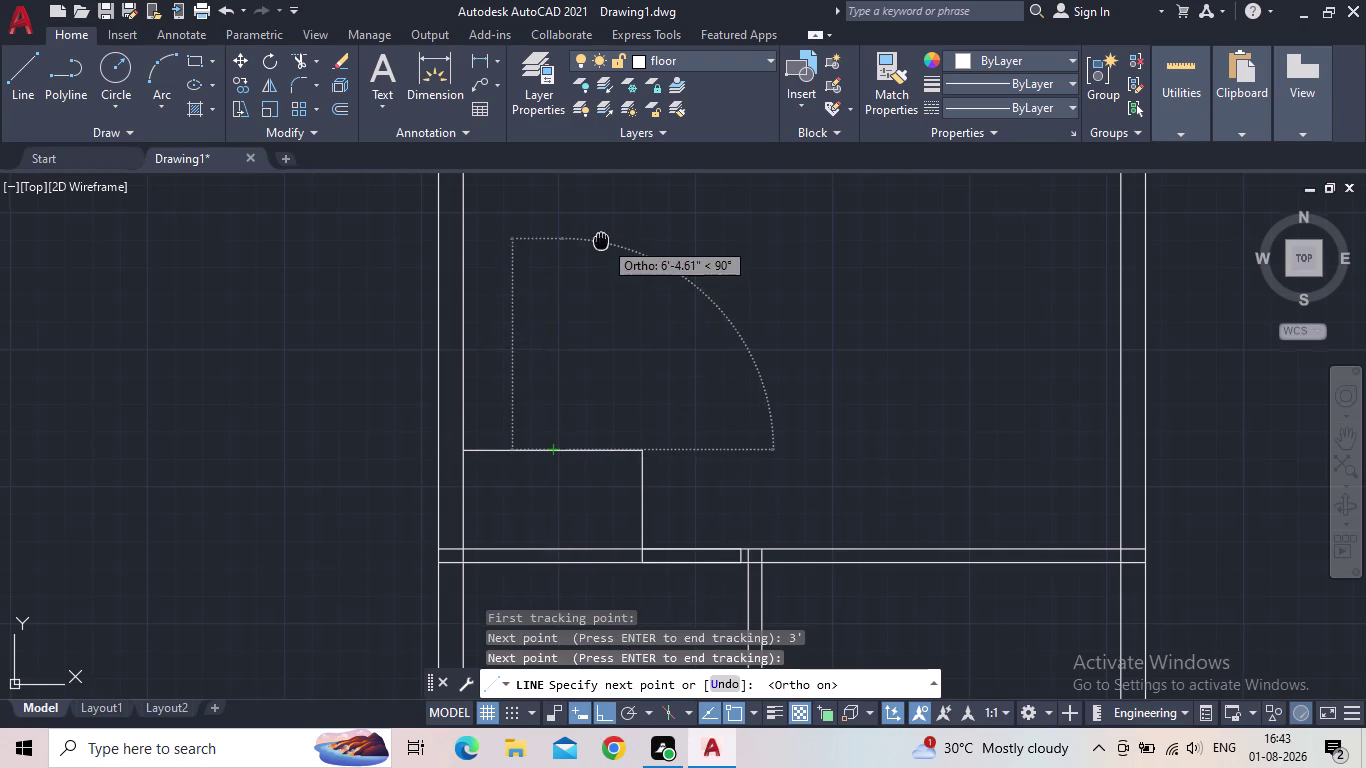
middle_drag(601, 242, 586, 396)
scroll(down, 3)
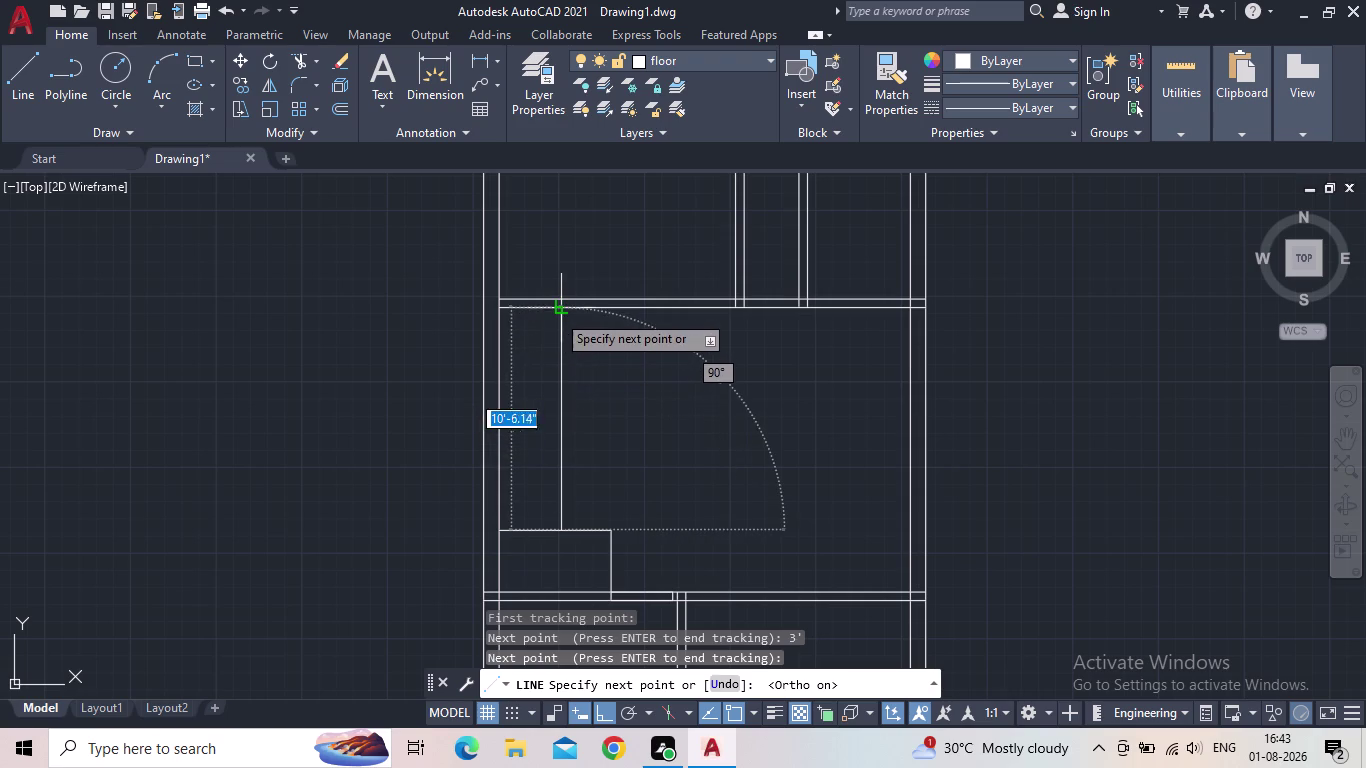
click(556, 312)
key(Escape)
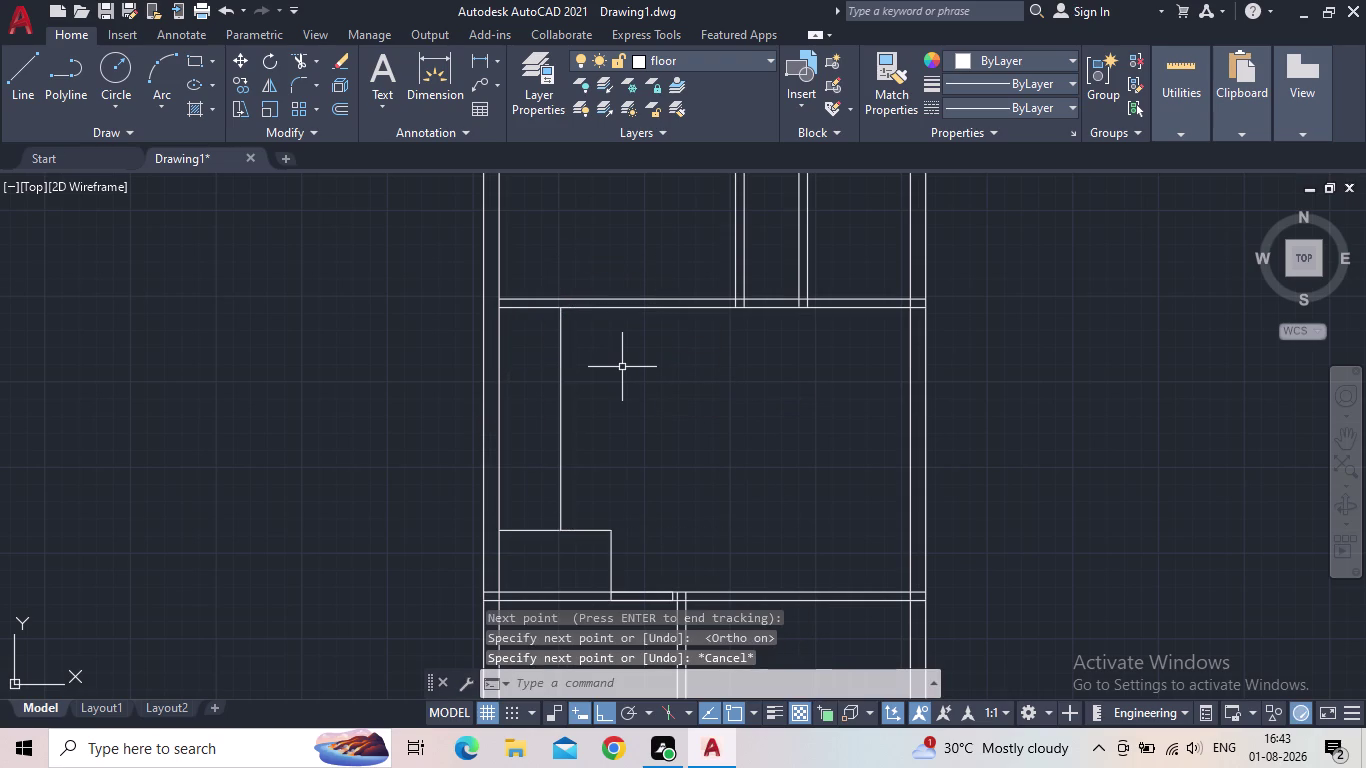
Draw a short horizontal line starting 3' below the top of the vertical line.
key(l)
key(space)
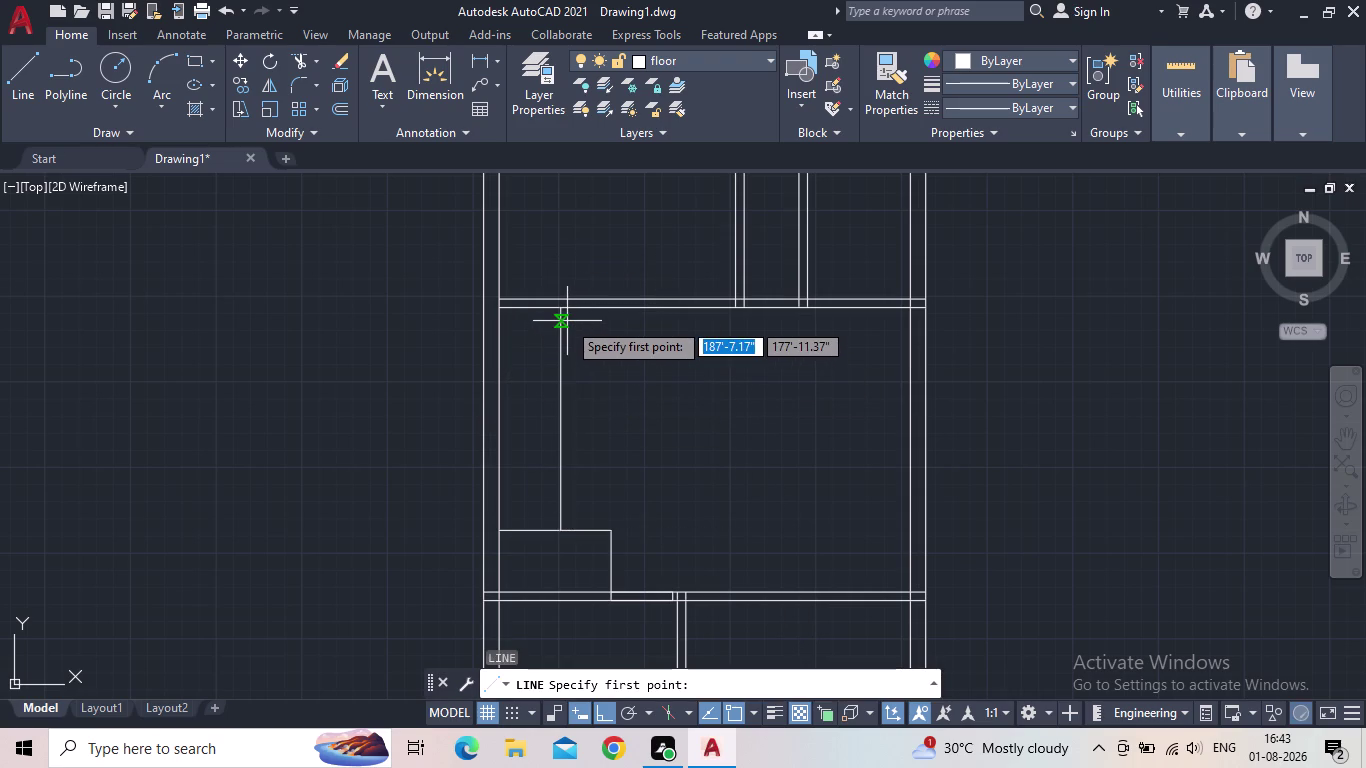
text(tk)
key(Return)
scroll(up, 3)
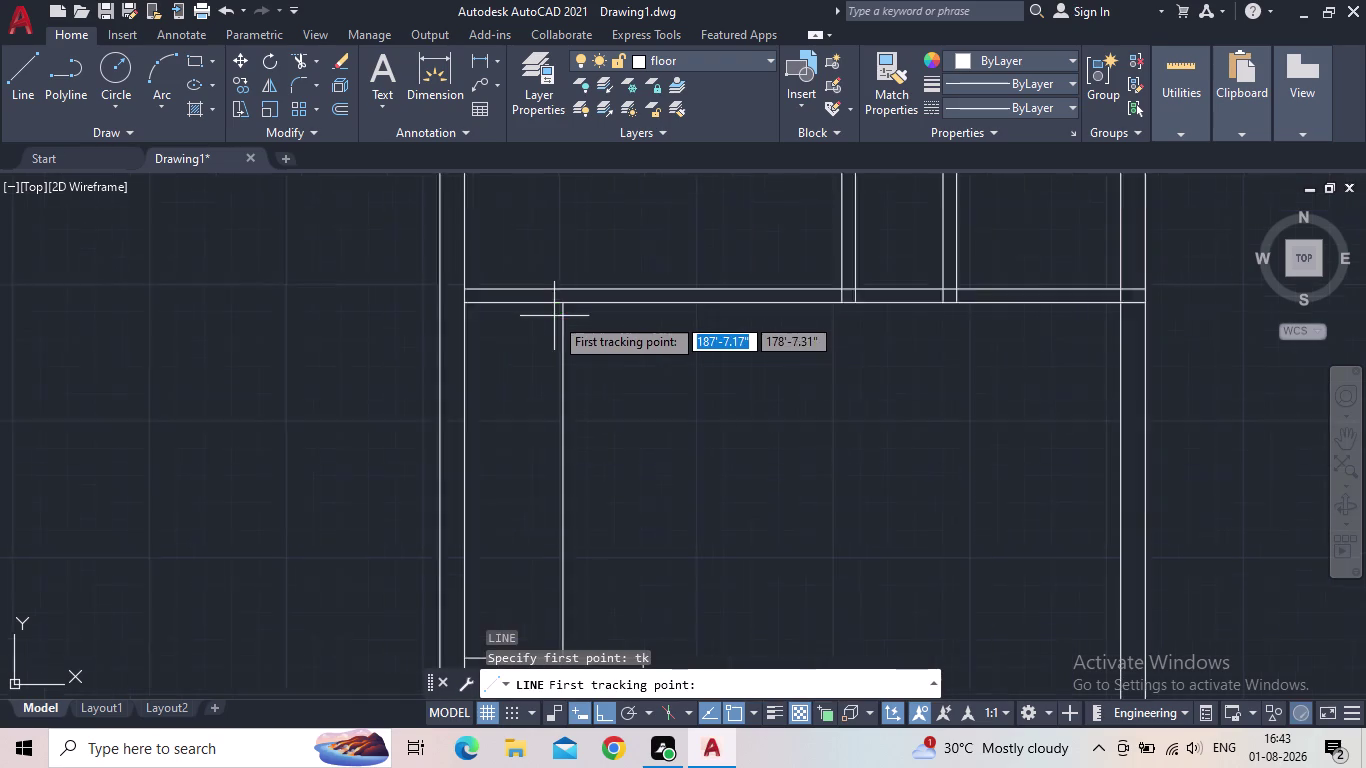
scroll(up, 3)
click(568, 298)
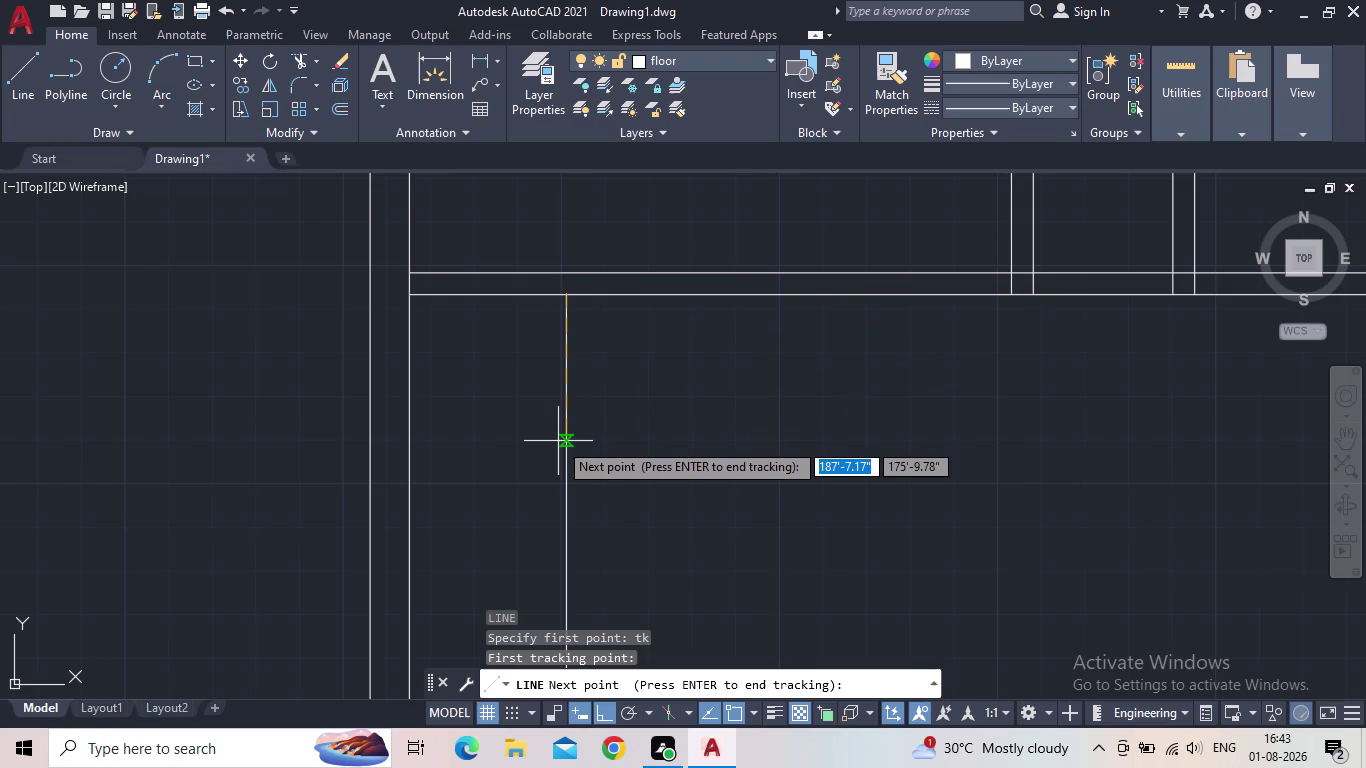
key(3)
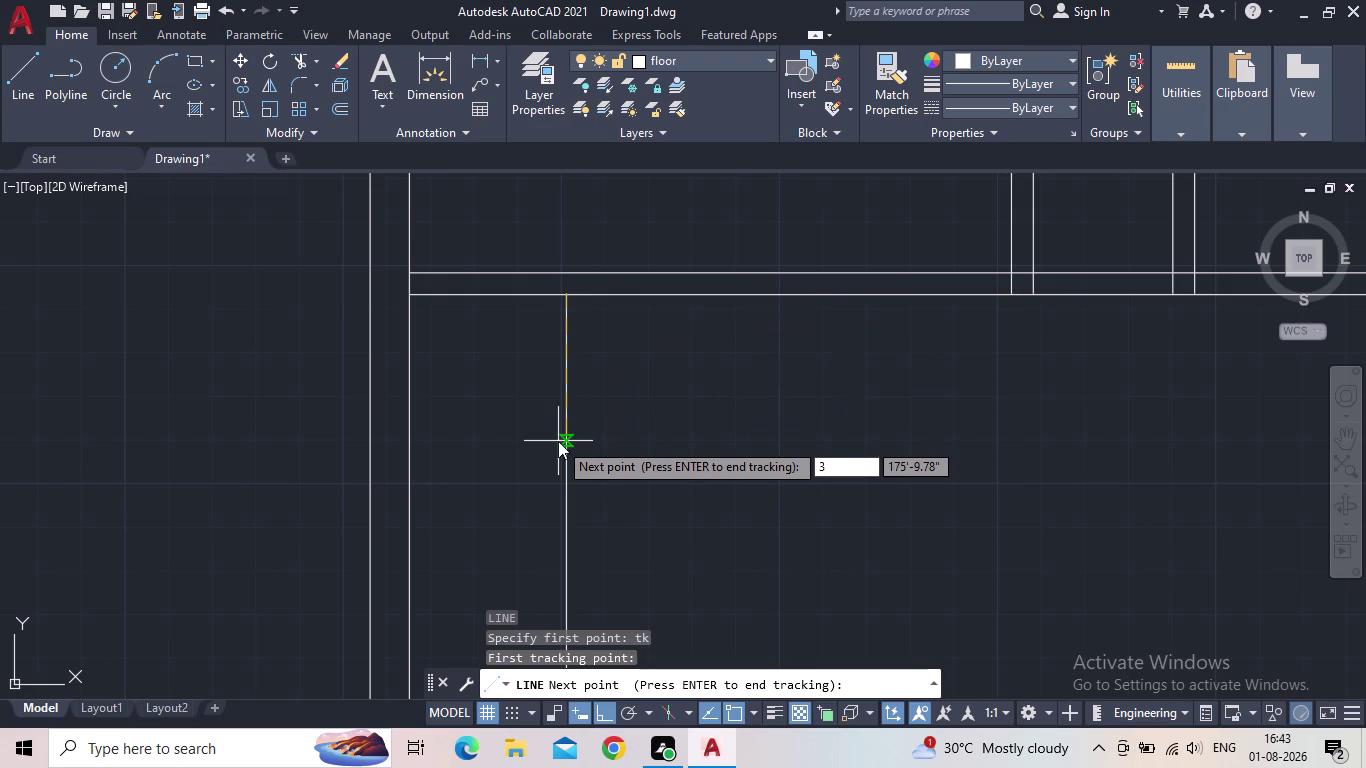
key(apostrophe)
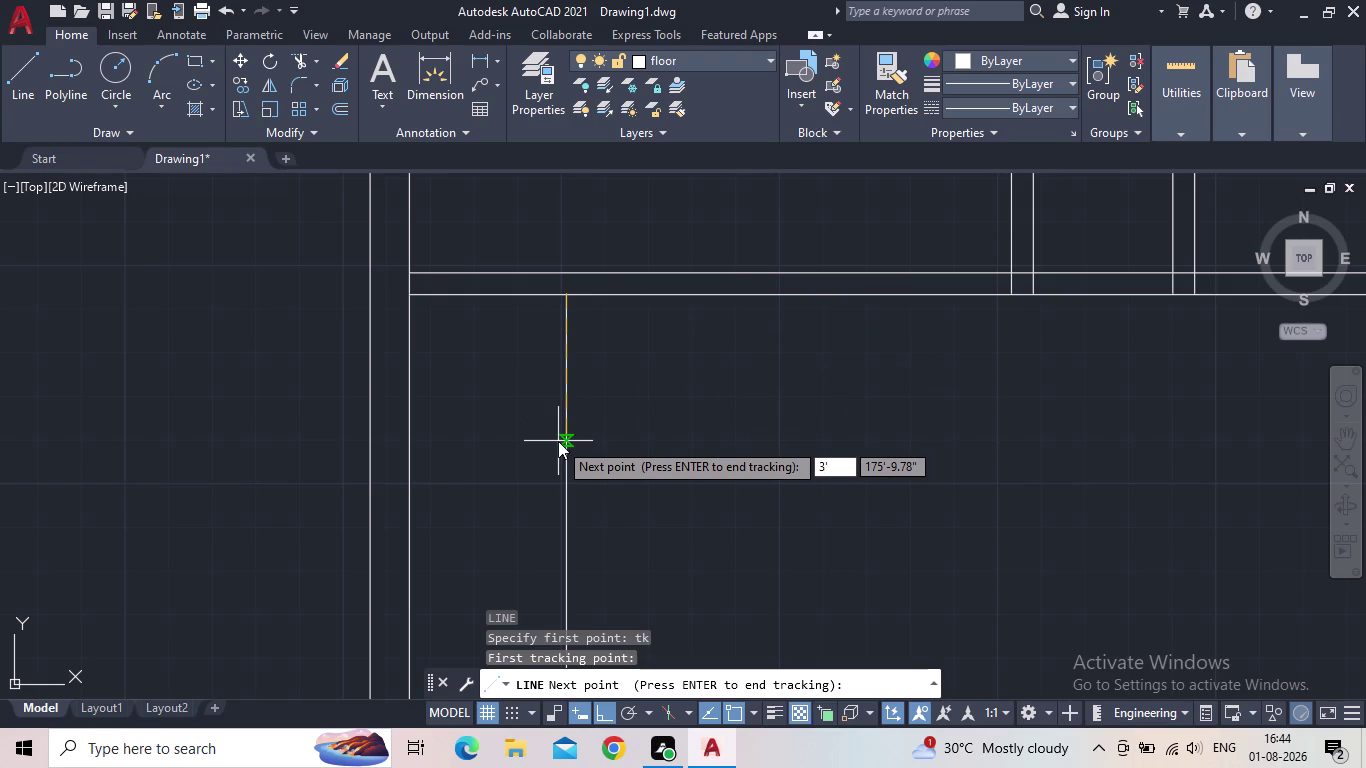
key(Return)
key(space)
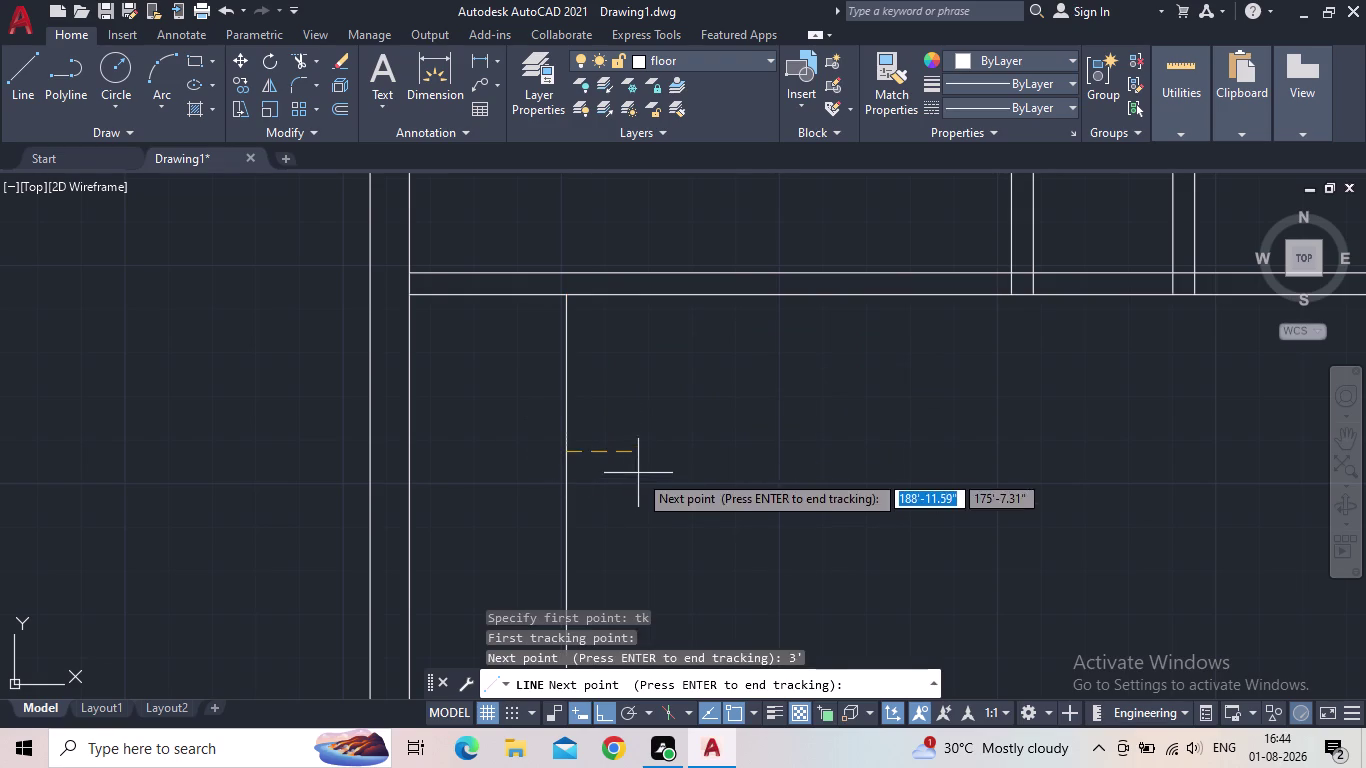
scroll(down, 3)
middle_drag(1028, 455, 963, 463)
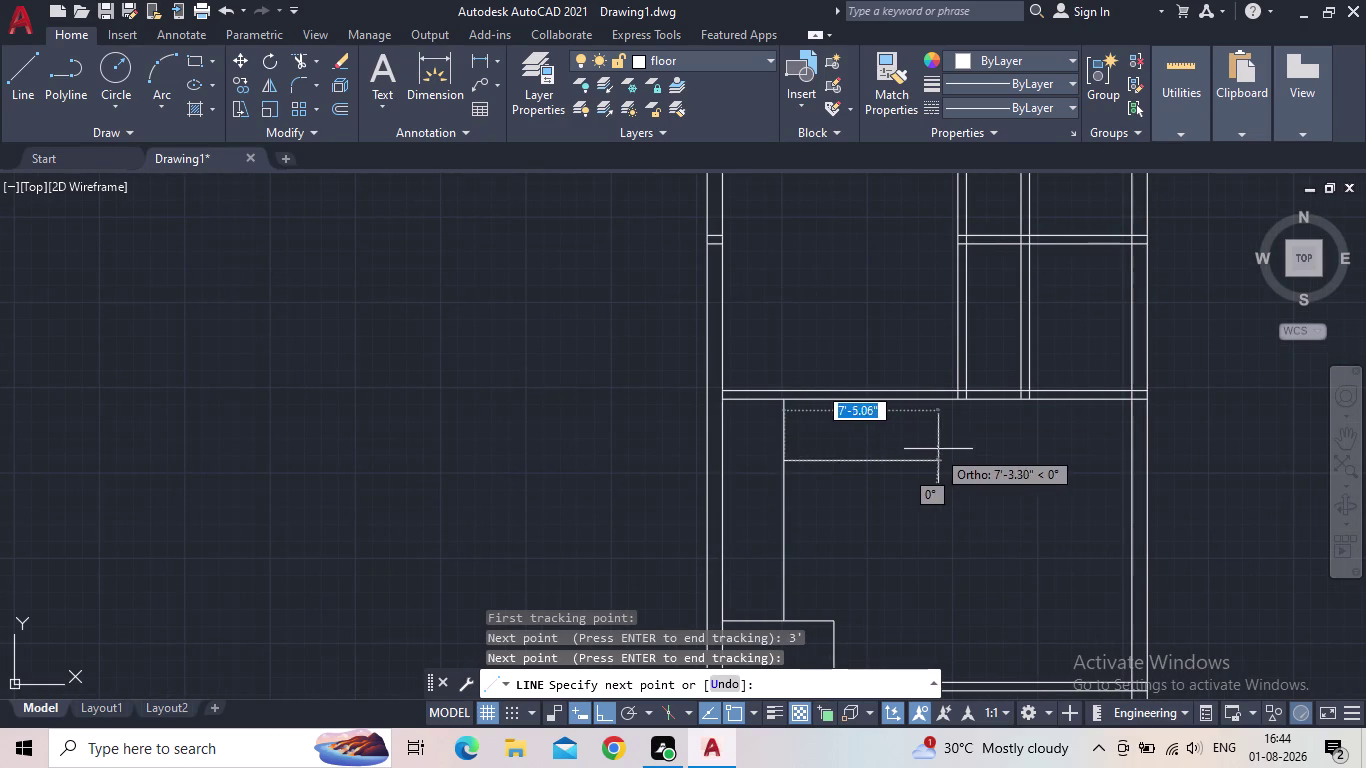
click(846, 466)
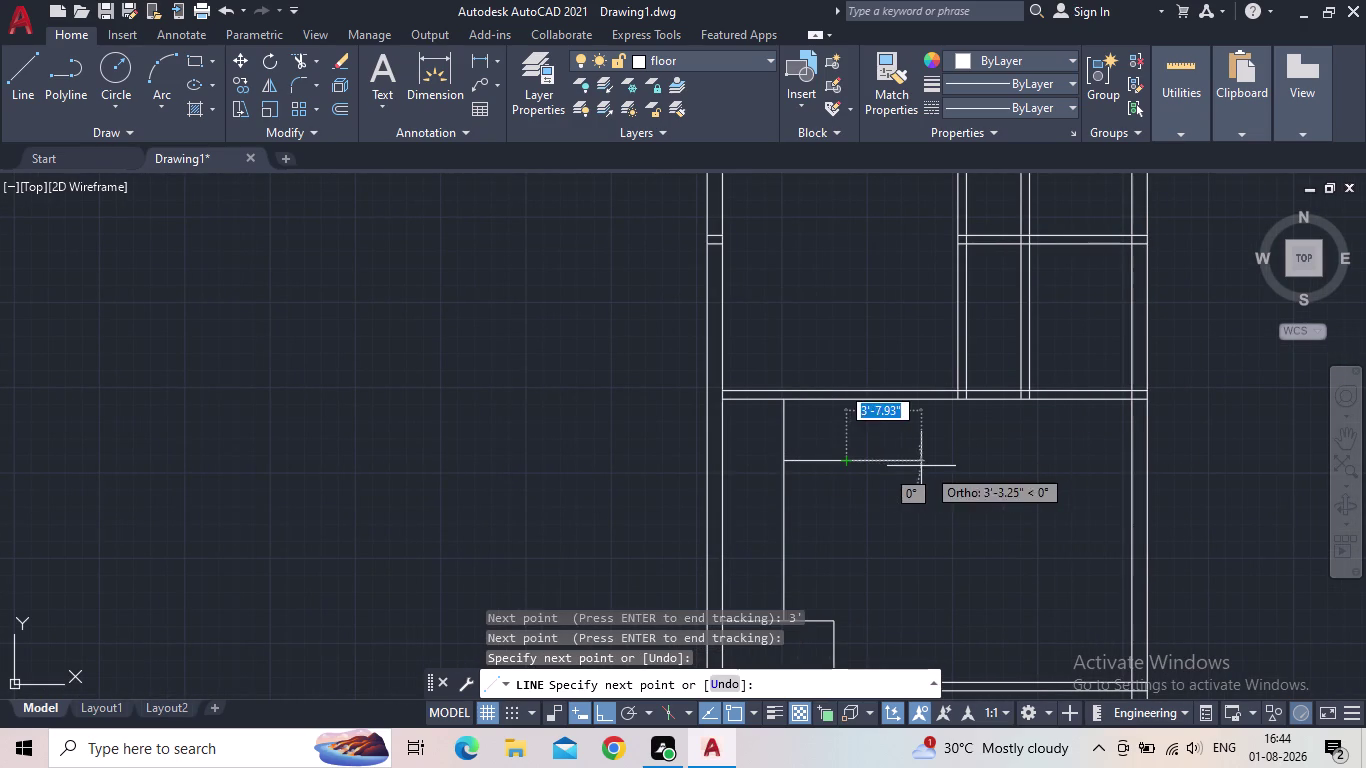
key(Escape)
Select the small shelf piece near the lower shelf.
middle_drag(939, 484, 824, 322)
scroll(down, 3)
scroll(up, 3)
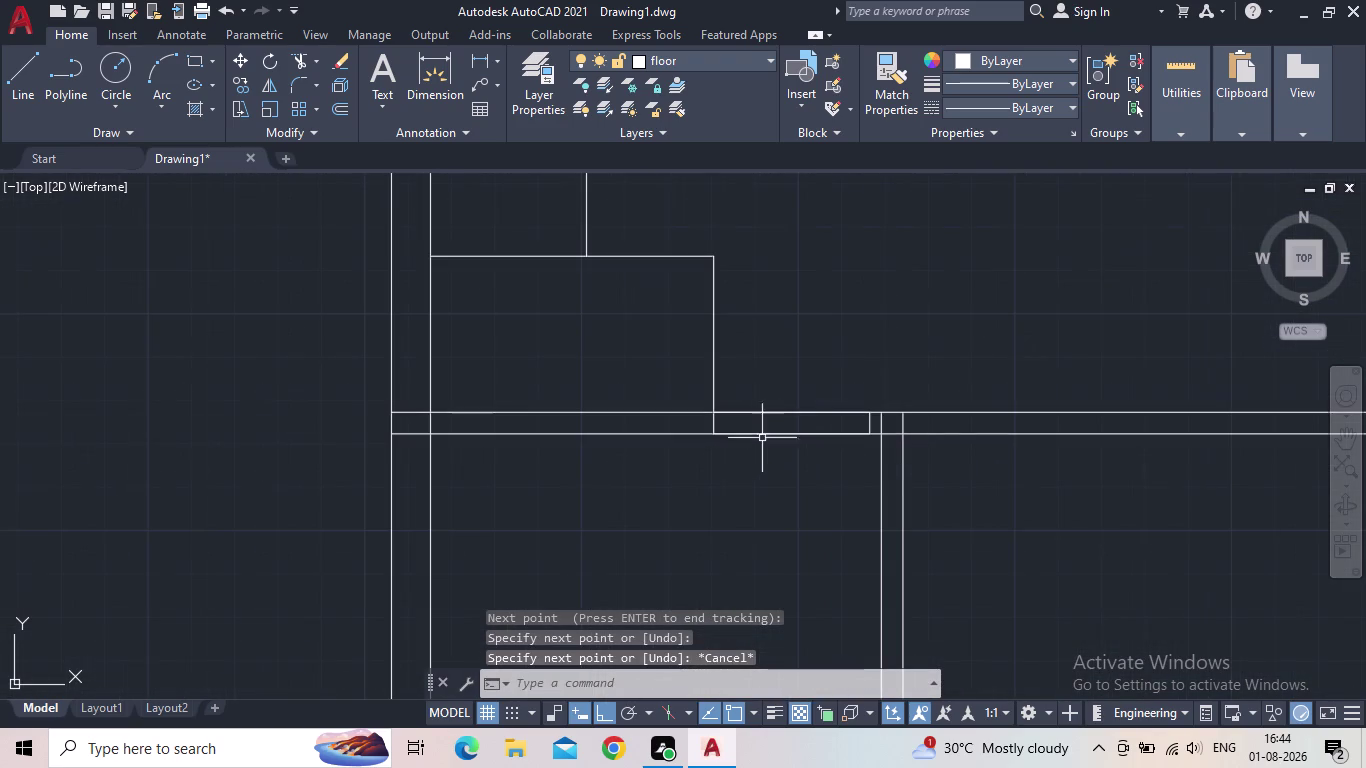
click(870, 427)
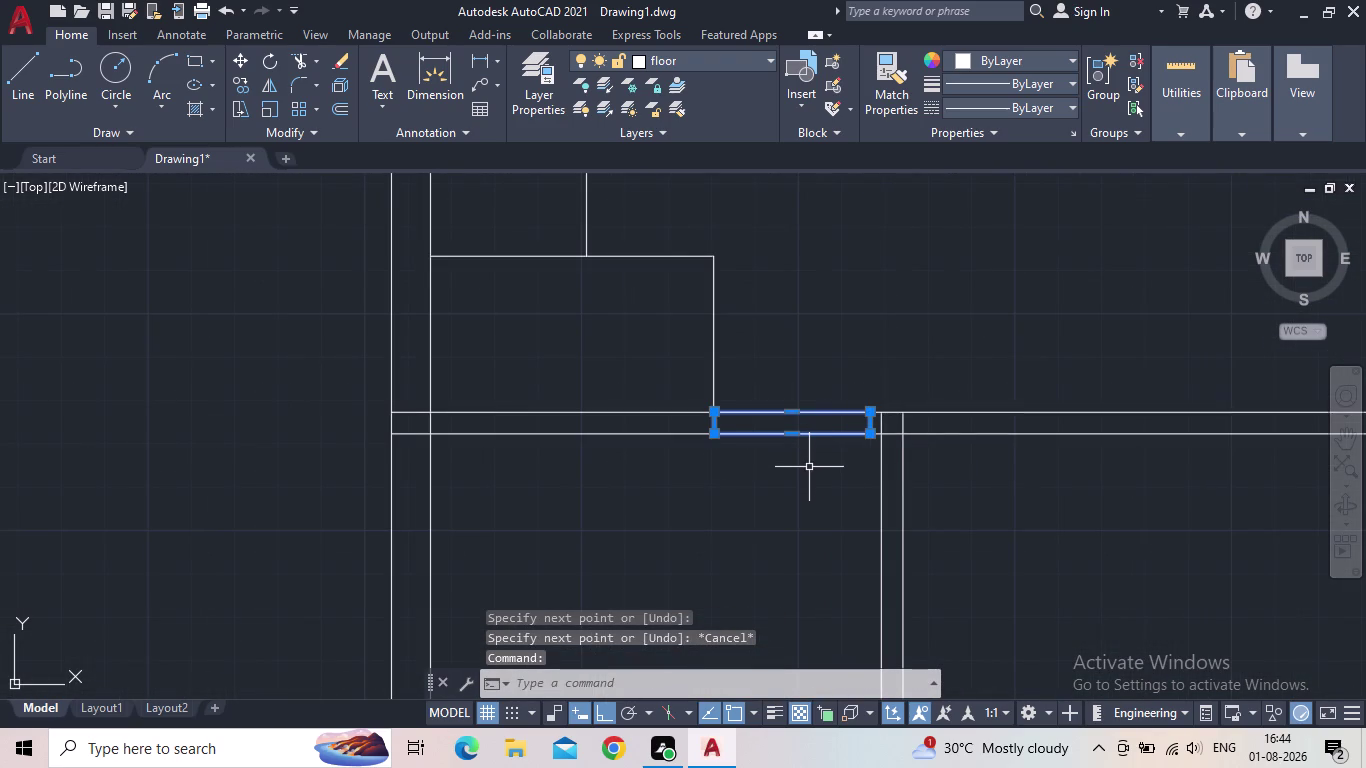
Start copying the small shelf rectangle using its corner as base point.
key(c)
key(o)
key(Return)
scroll(up, 3)
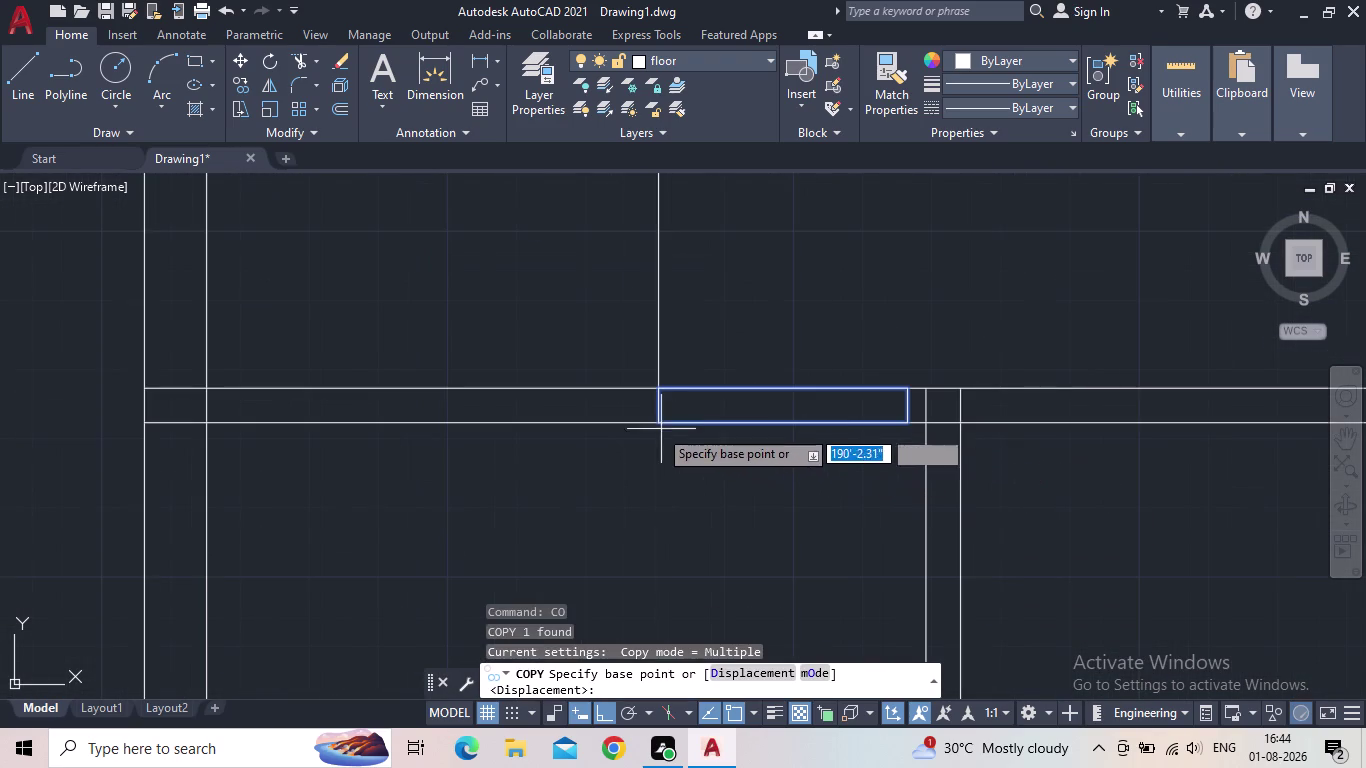
click(661, 428)
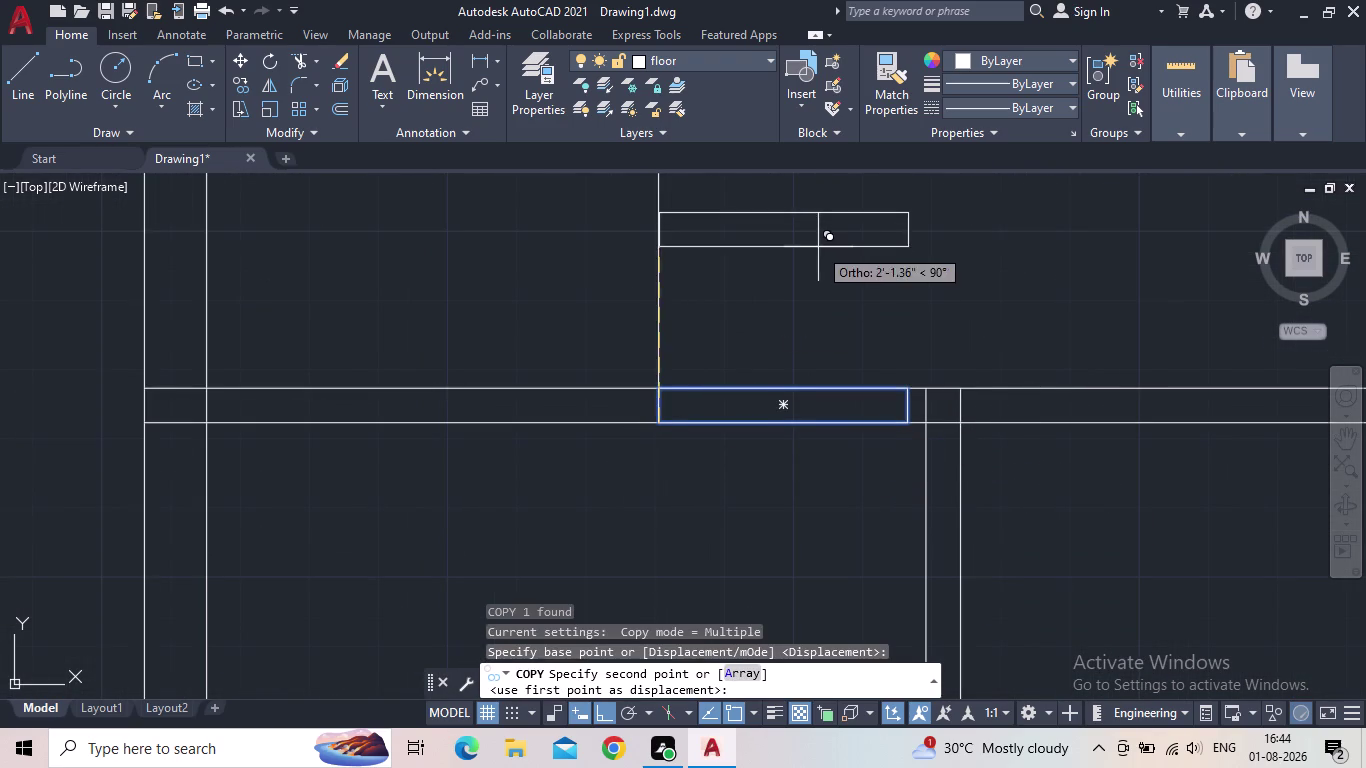
With Ortho off, place the copy on the upper shelf right of the vertical line.
middle_drag(818, 246, 724, 426)
scroll(up, 3)
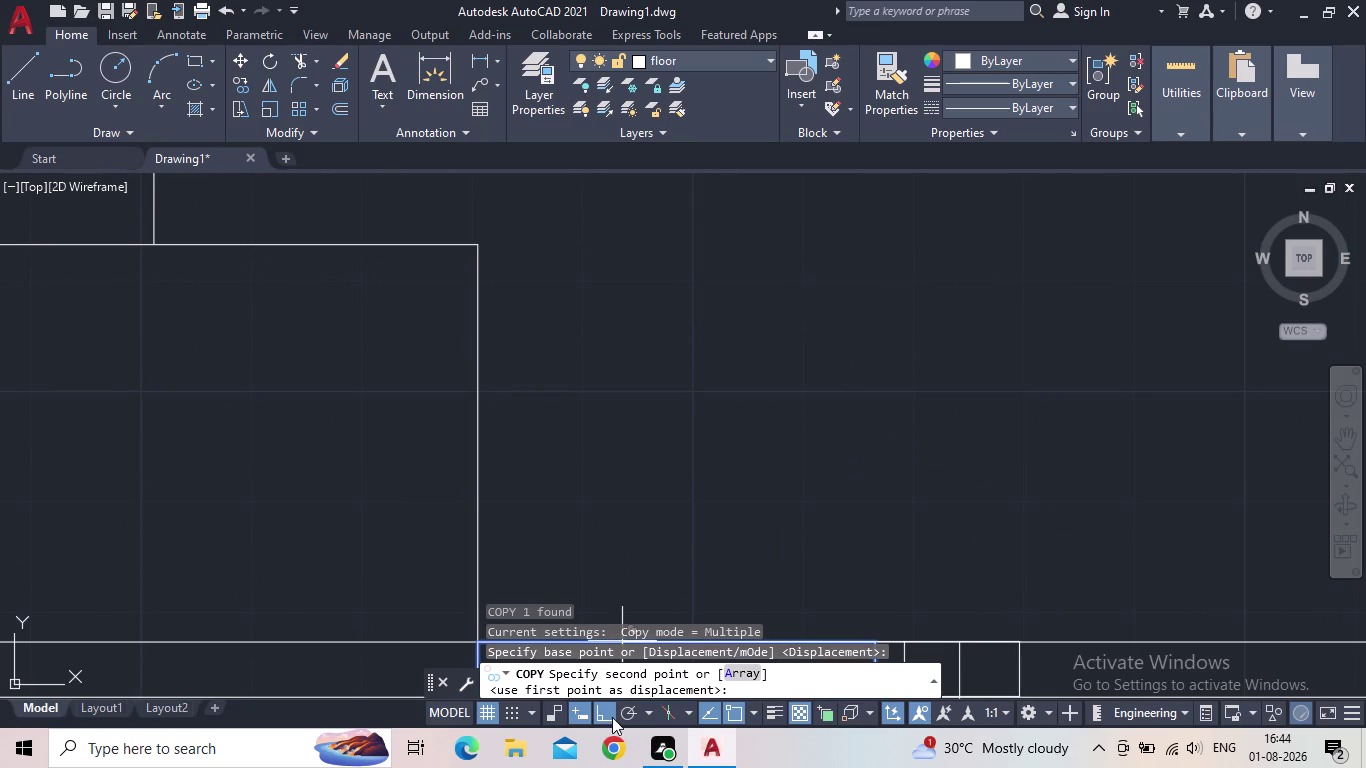
click(612, 717)
middle_drag(771, 329, 616, 534)
scroll(down, 3)
scroll(down, 3)
middle_drag(573, 446, 577, 469)
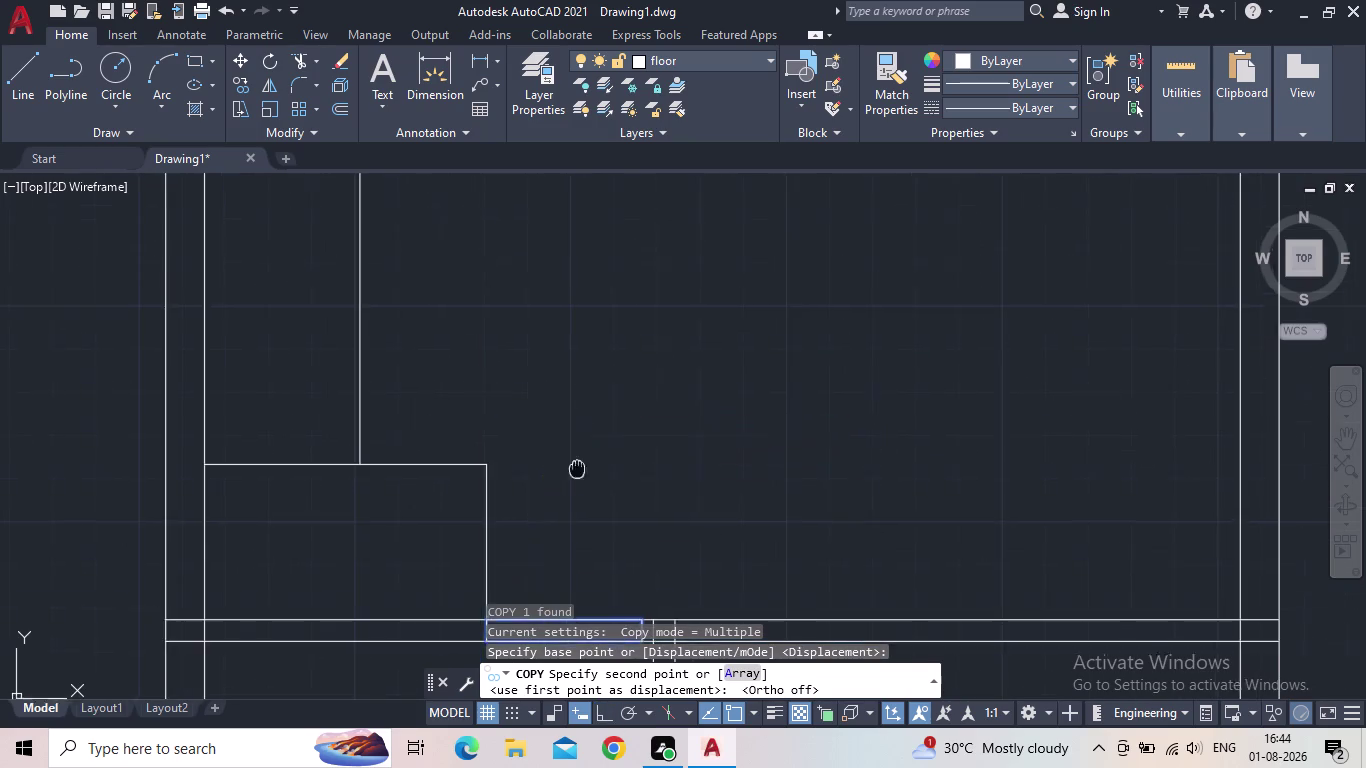
middle_drag(577, 469, 617, 683)
scroll(down, 3)
scroll(up, 3)
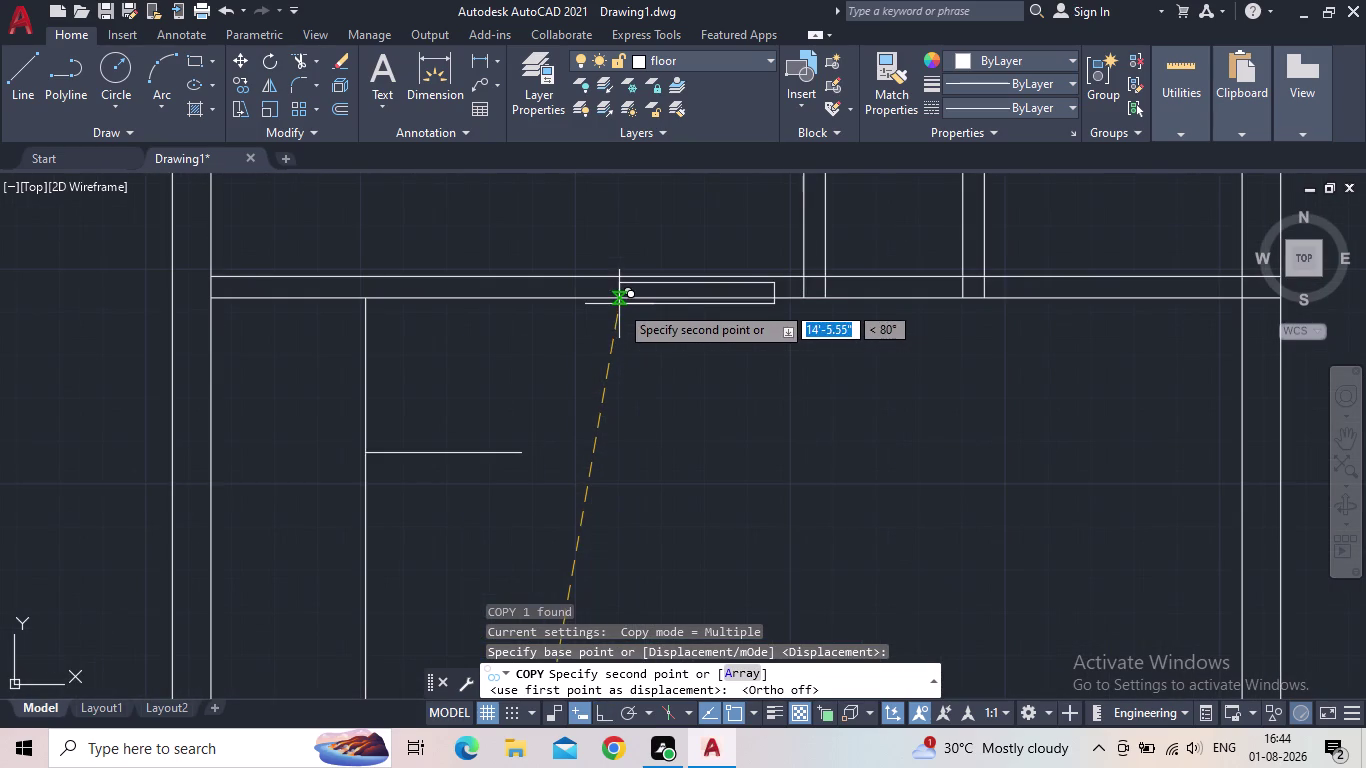
scroll(up, 3)
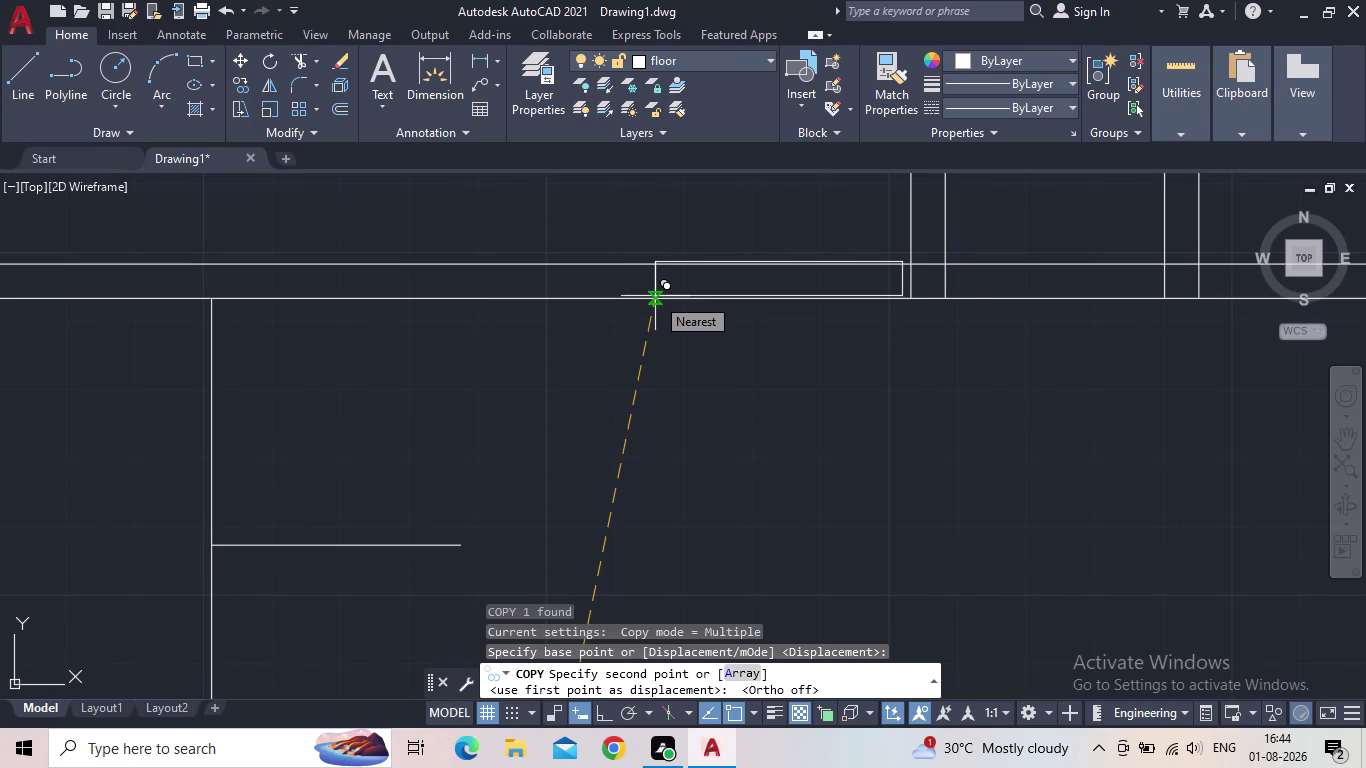
scroll(down, 3)
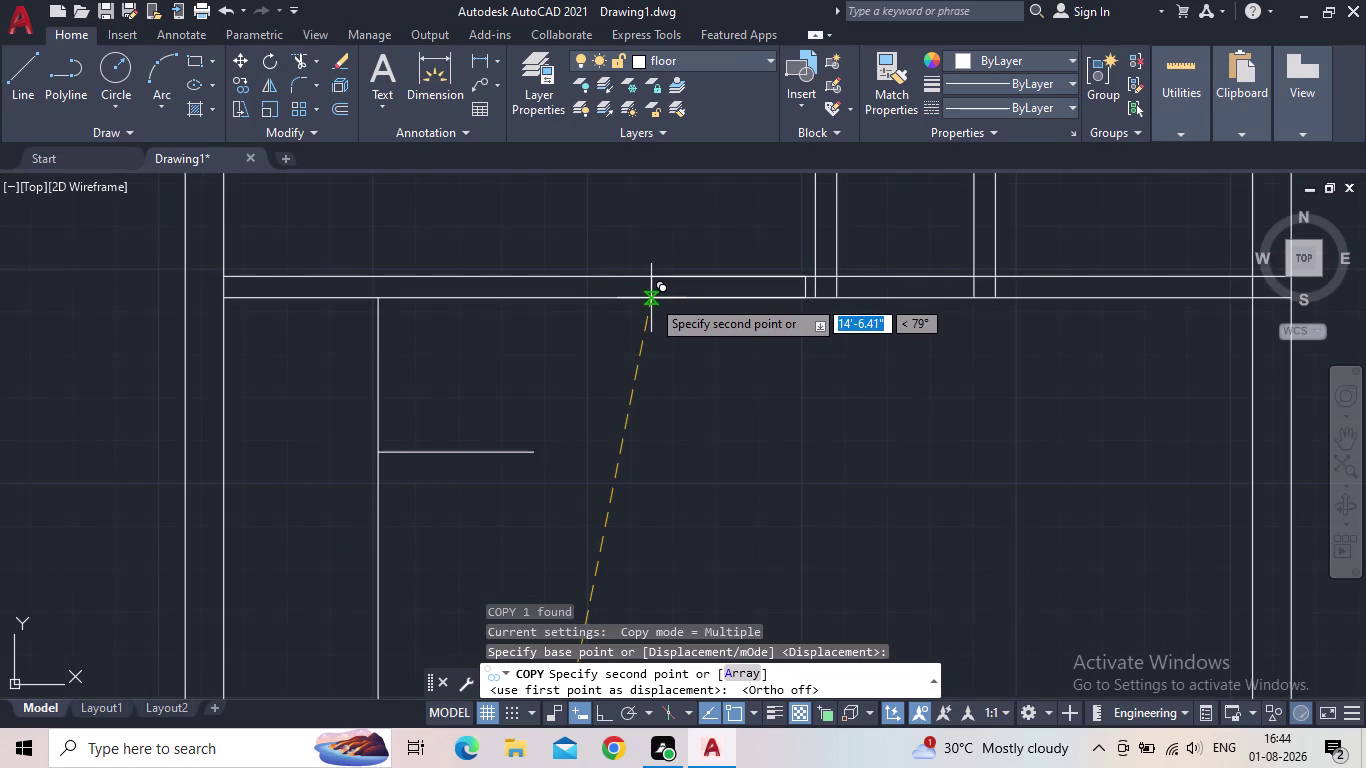
click(651, 298)
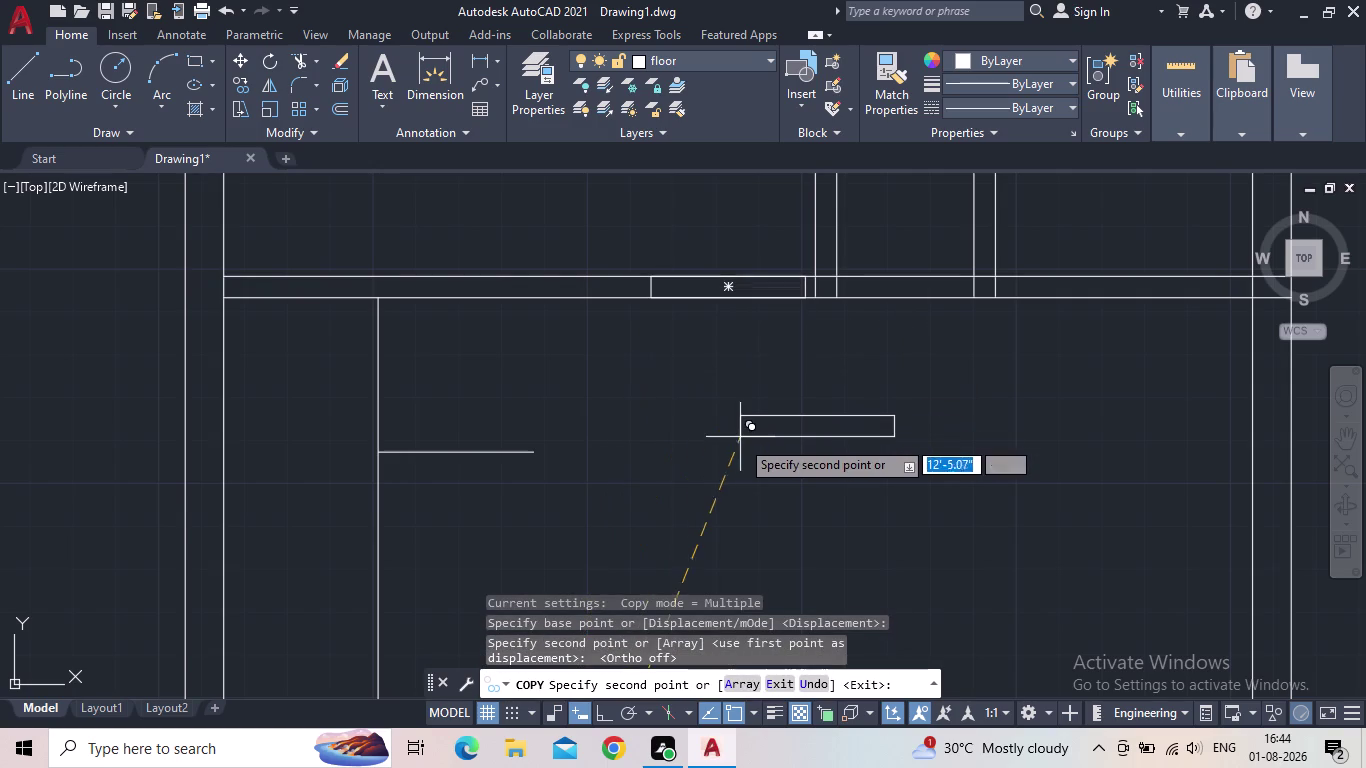
key(Escape)
scroll(down, 3)
middle_drag(733, 457, 732, 448)
scroll(up, 3)
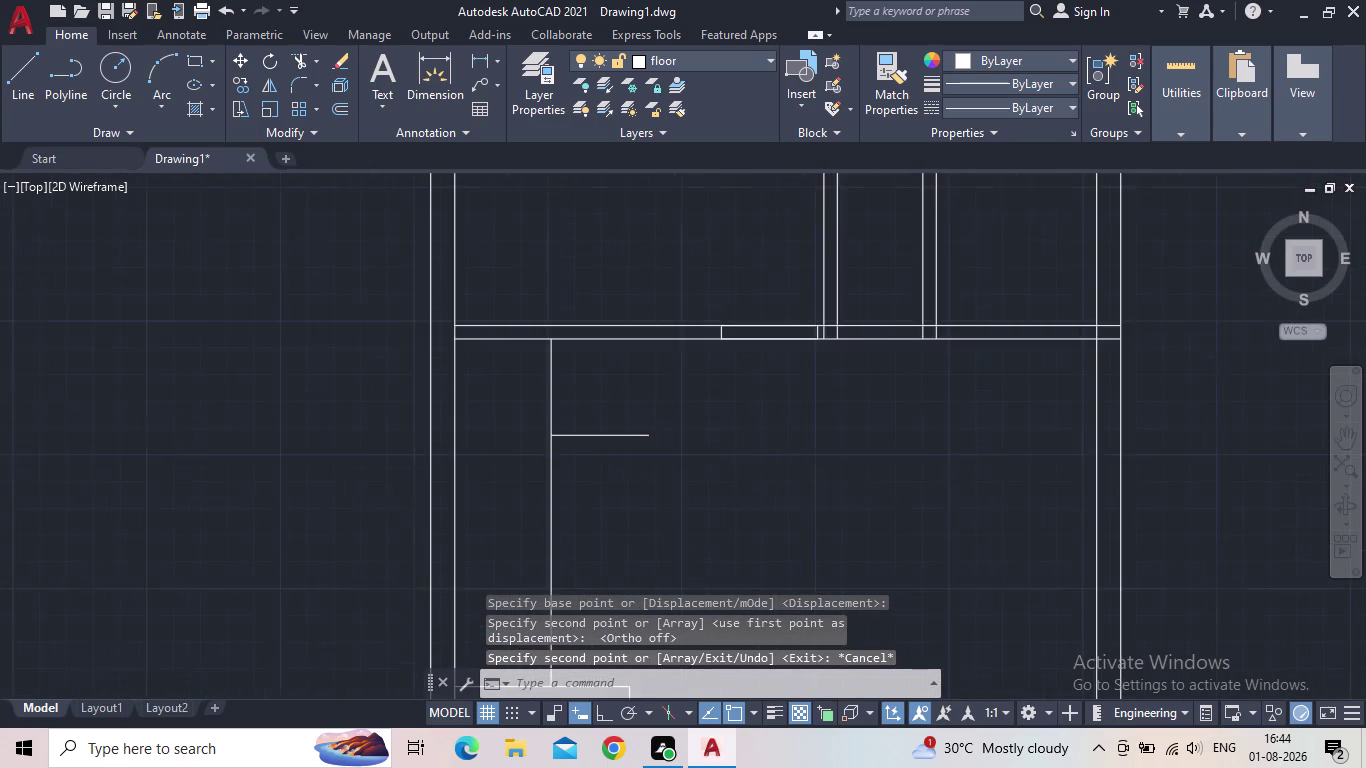
click(29, 88)
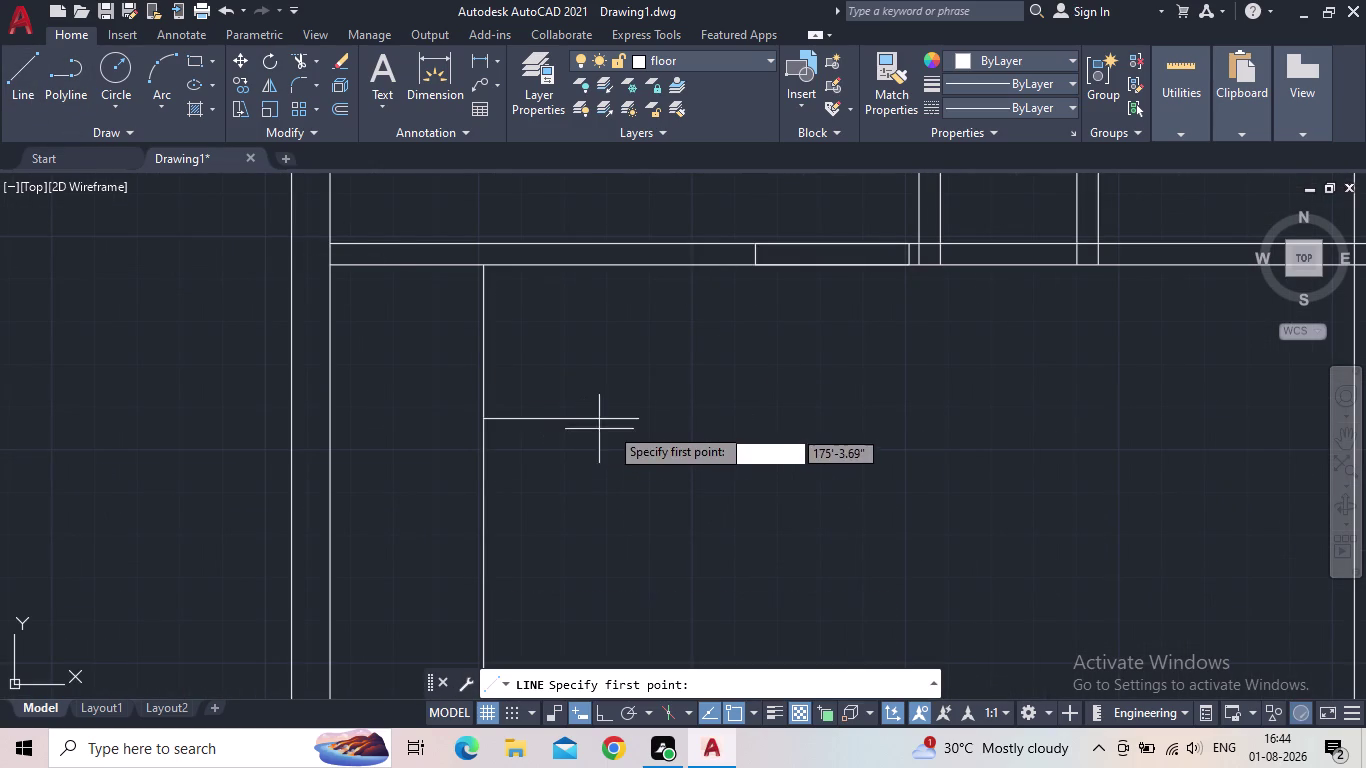
Continue the short horizontal line 2' right, then up to the upper shelf.
click(643, 418)
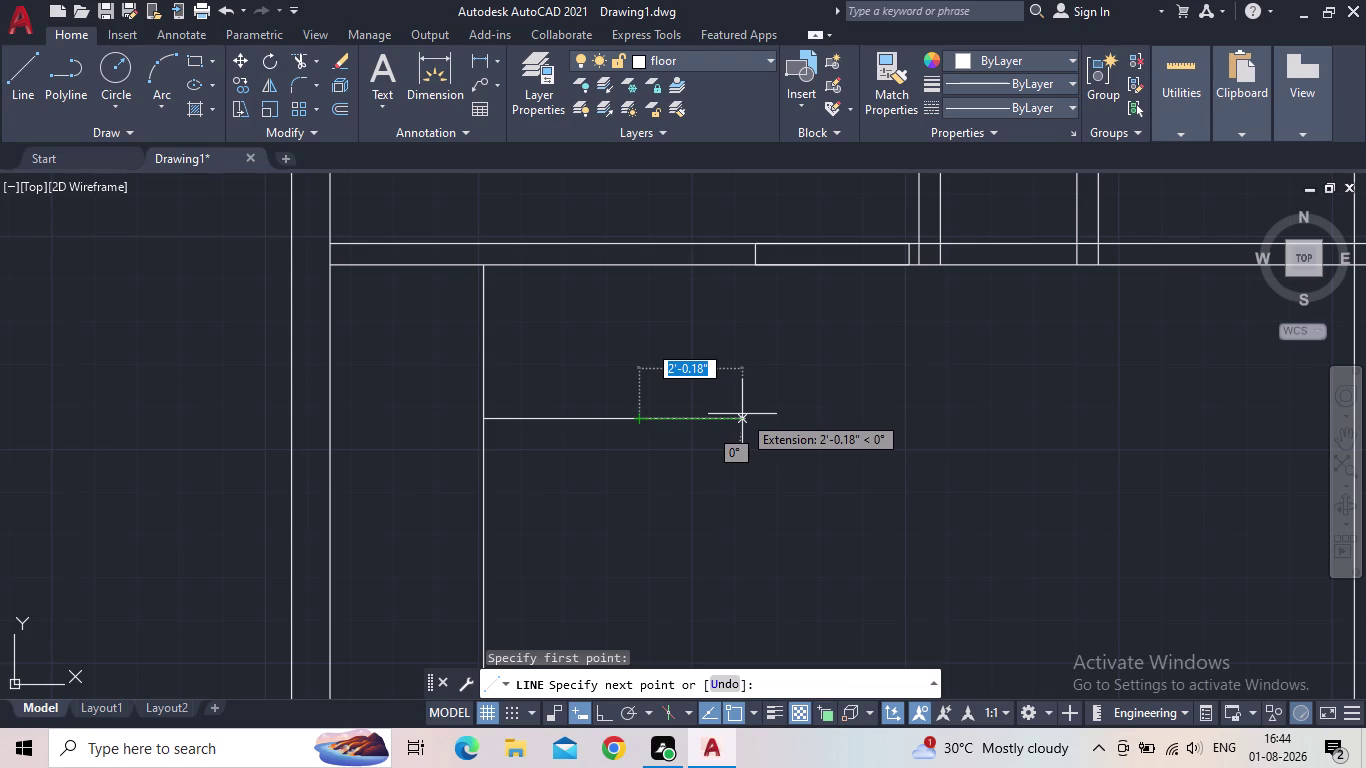
click(743, 418)
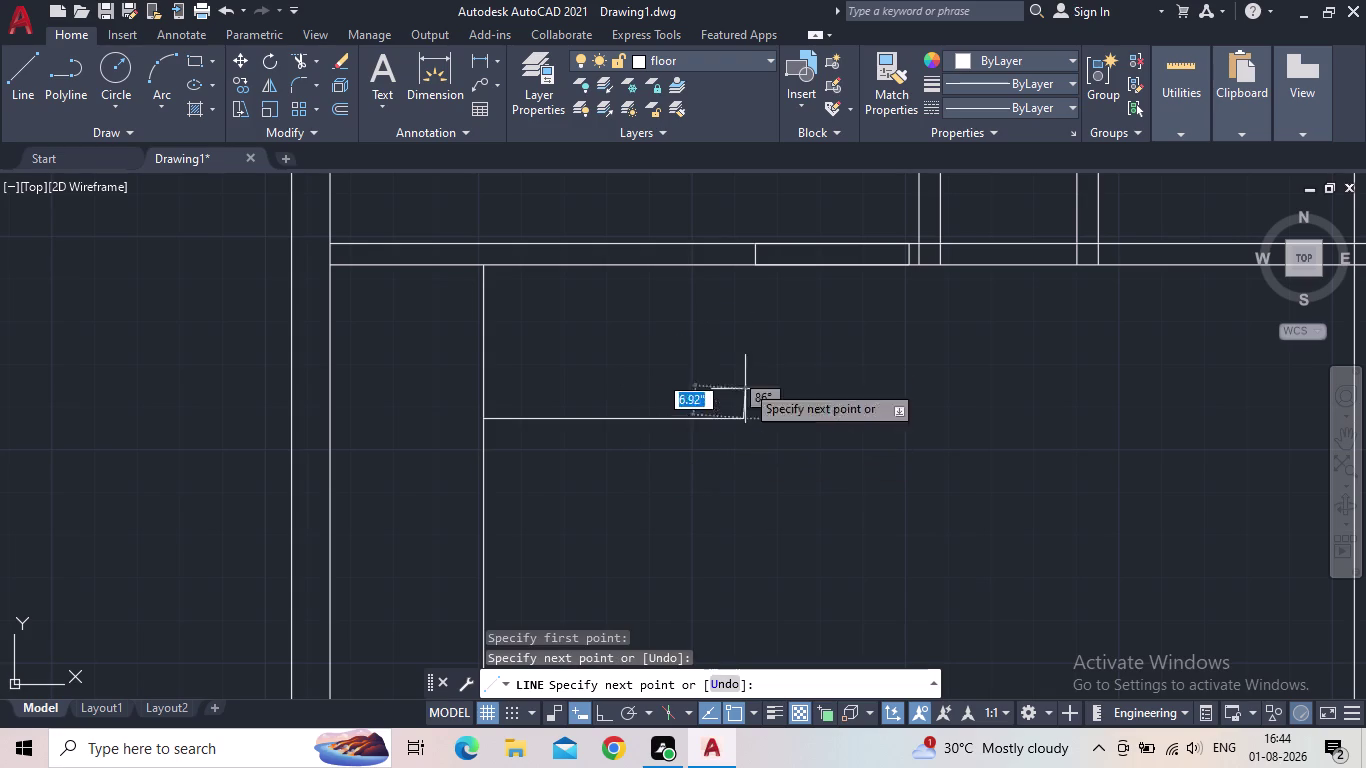
click(738, 270)
key(Escape)
scroll(up, 3)
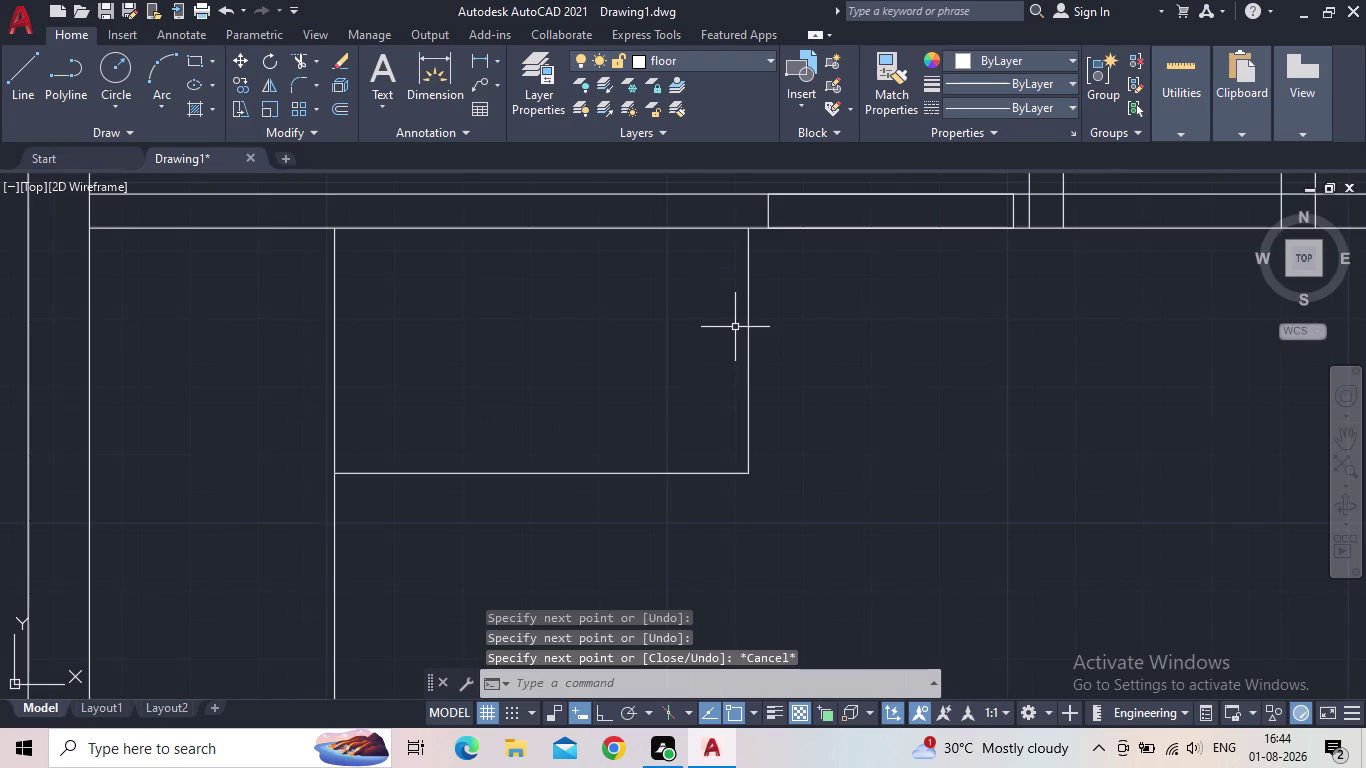
scroll(down, 3)
scroll(down, 3)
middle_drag(647, 416, 630, 381)
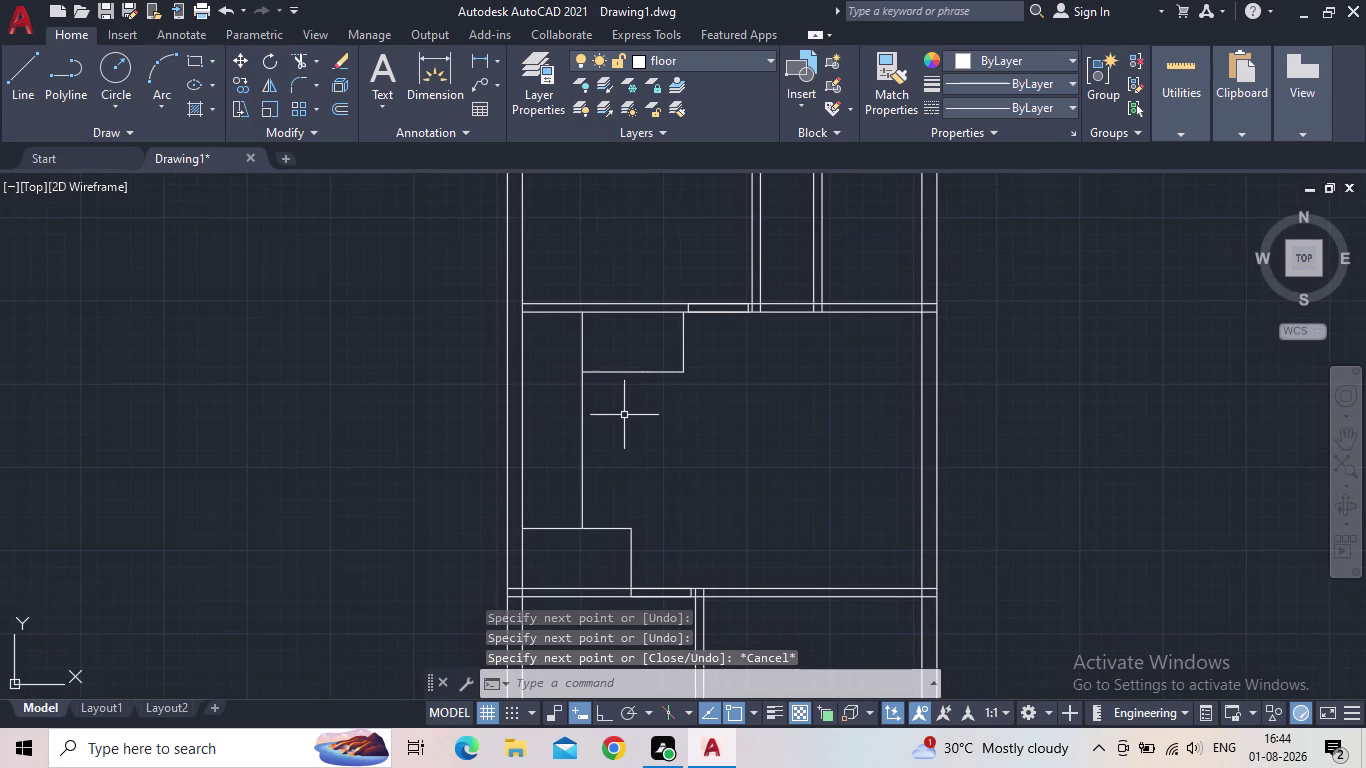
Trim the shelf lines beside the stepped detail with a fence selection.
text(tr)
key(space)
click(628, 350)
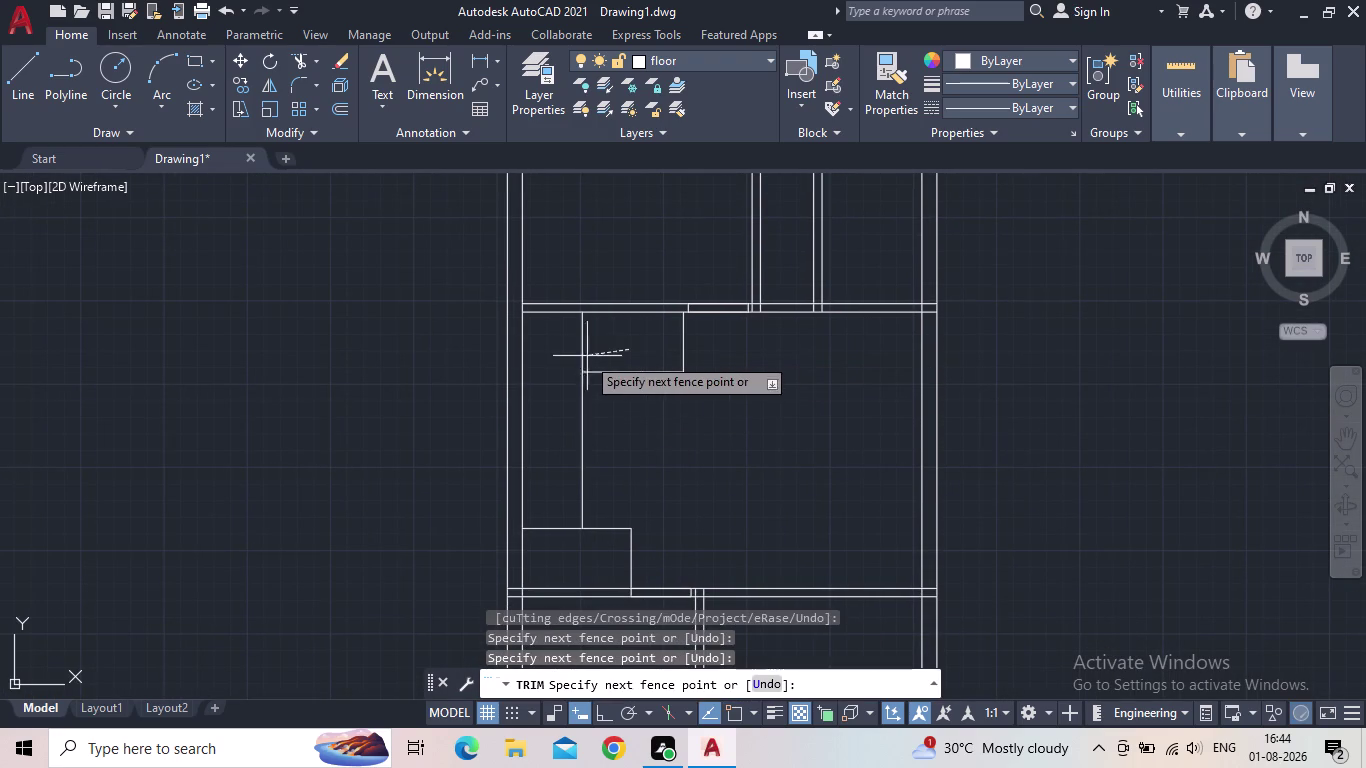
click(574, 357)
drag(545, 492, 551, 506)
click(553, 534)
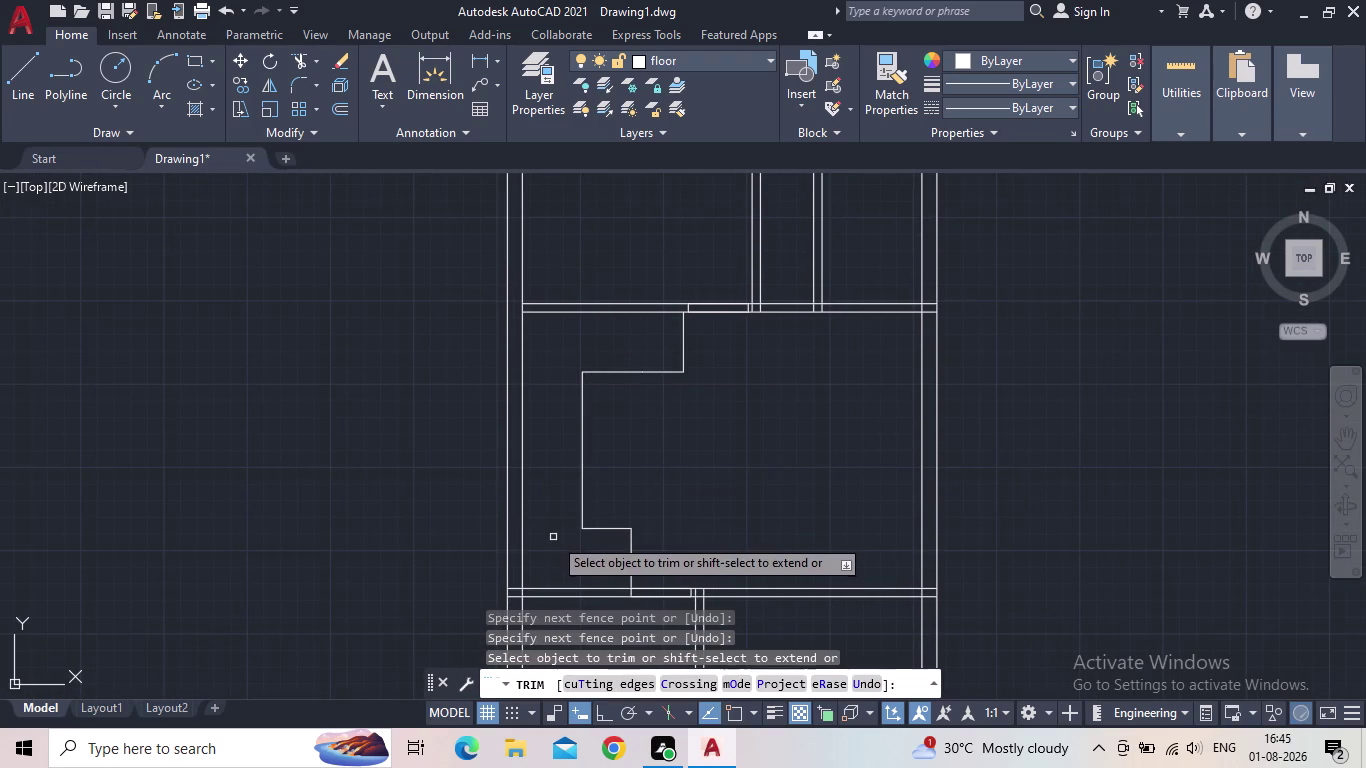
scroll(down, 3)
middle_drag(628, 490, 636, 442)
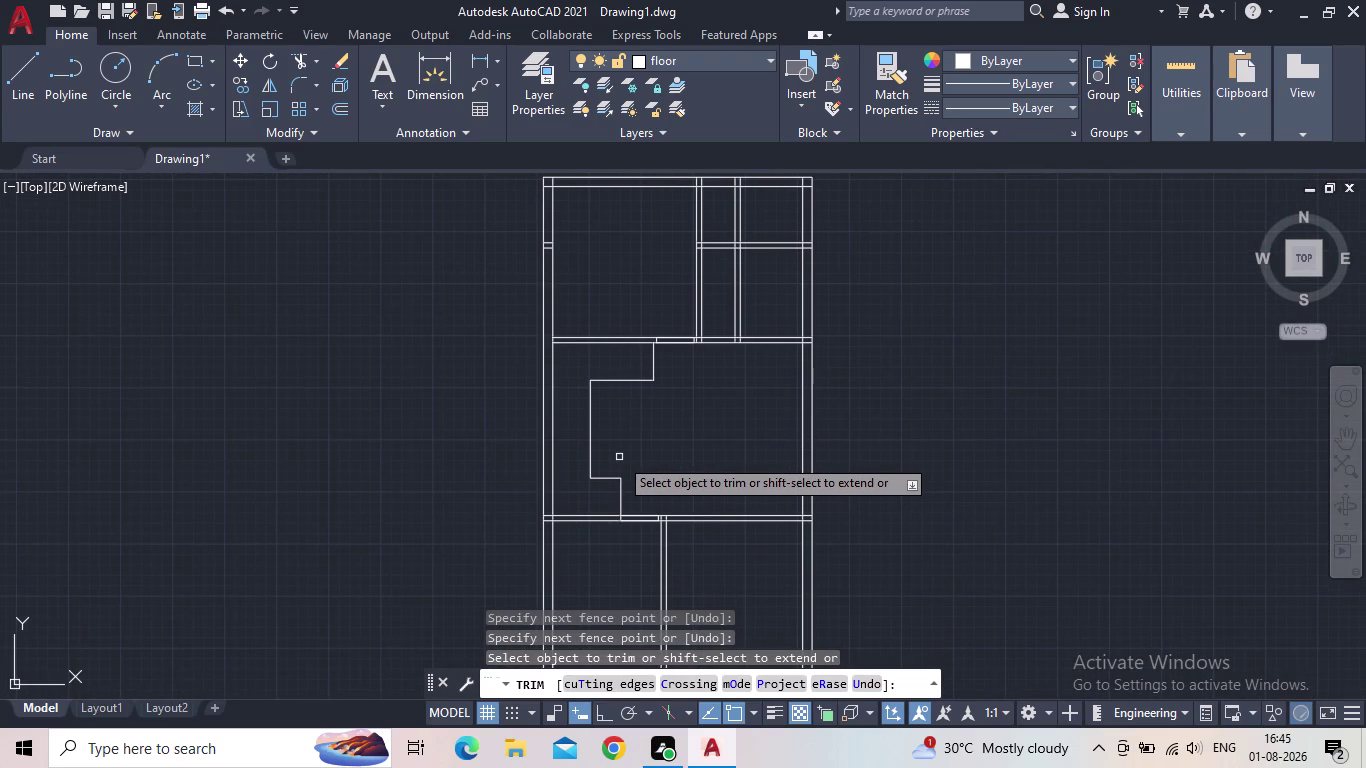
scroll(up, 3)
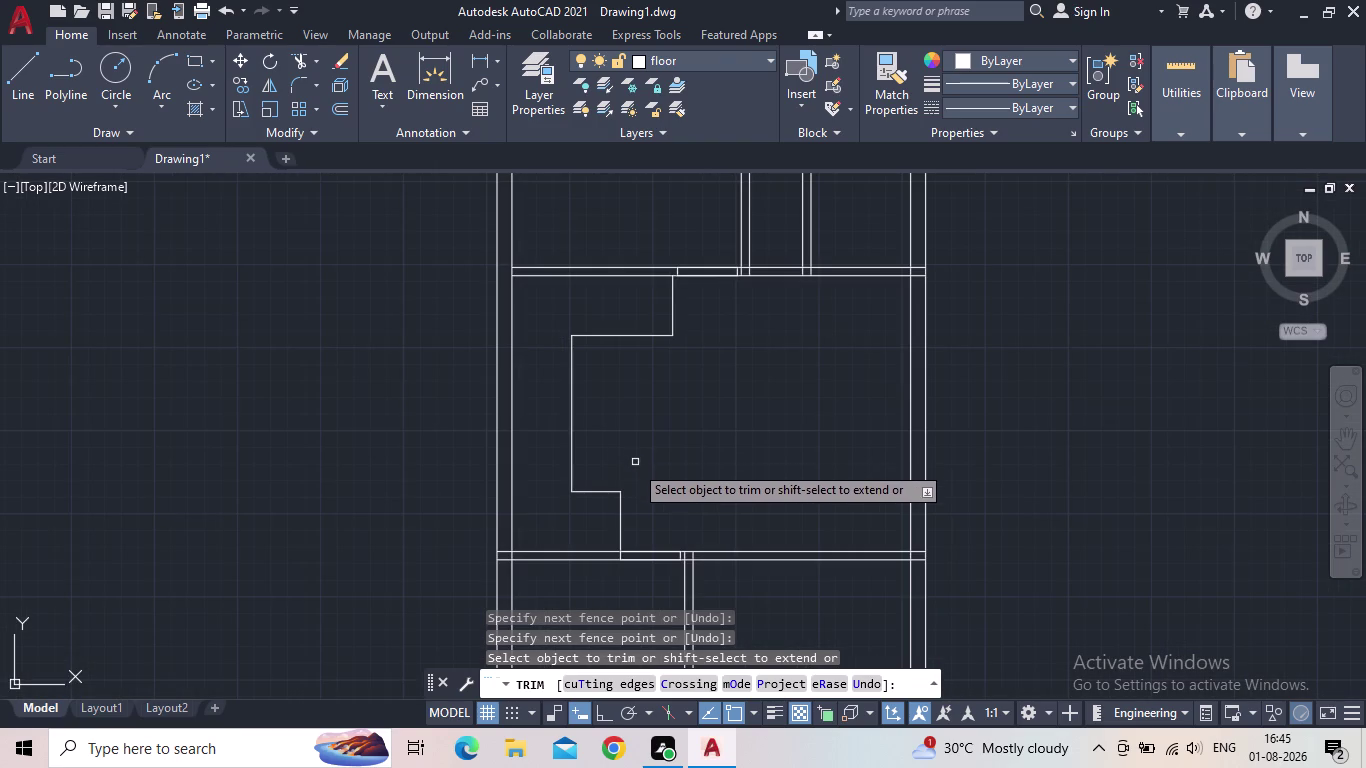
scroll(up, 3)
scroll(down, 3)
middle_drag(646, 467, 620, 413)
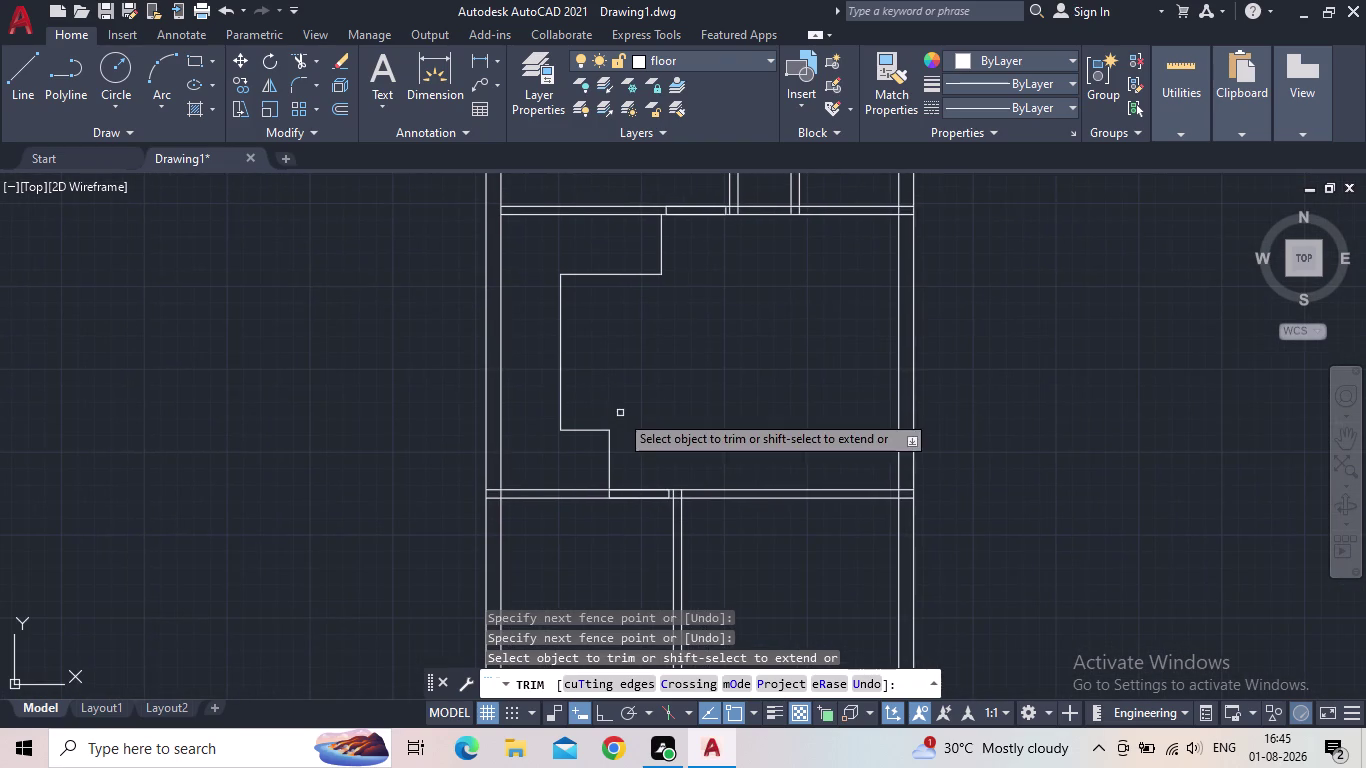
scroll(up, 3)
middle_click(686, 424)
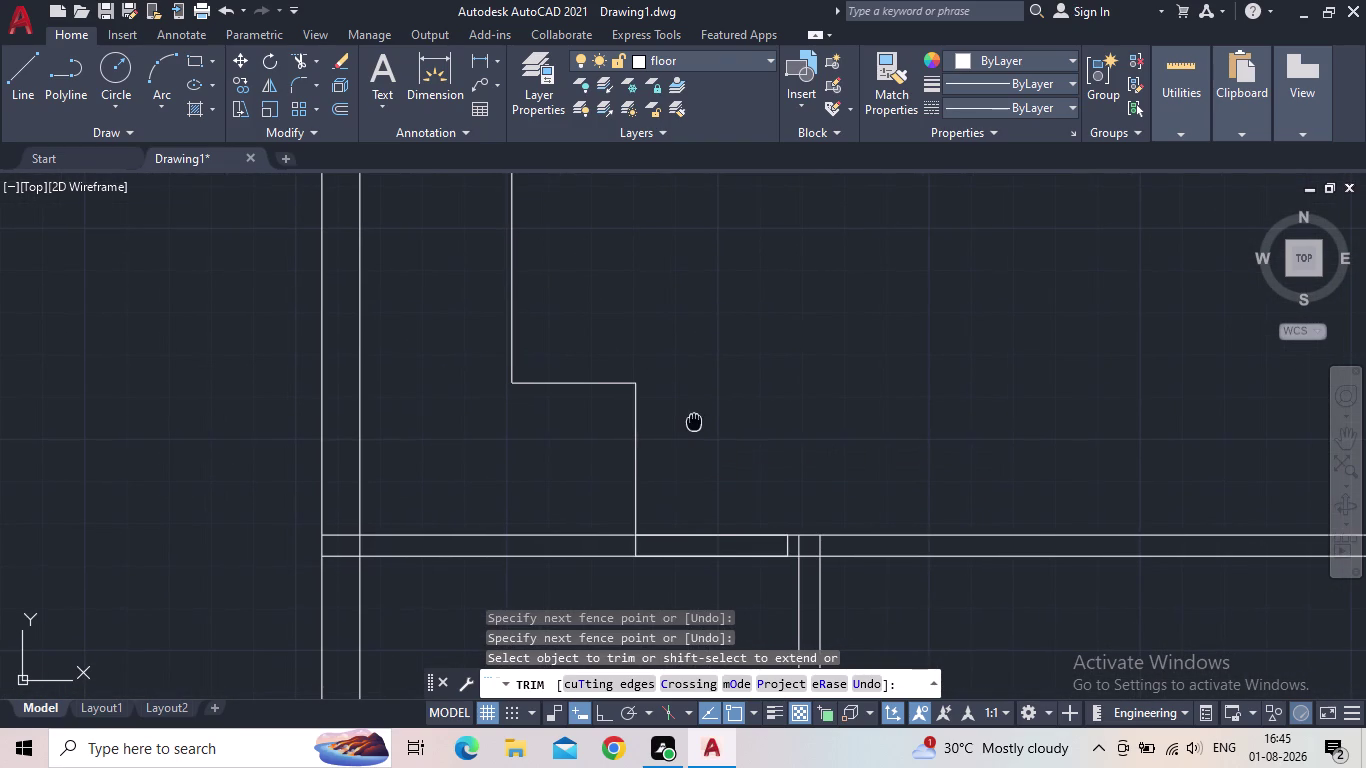
scroll(down, 3)
Trim the remaining shelf pieces below and beside the step to open the gap.
click(721, 499)
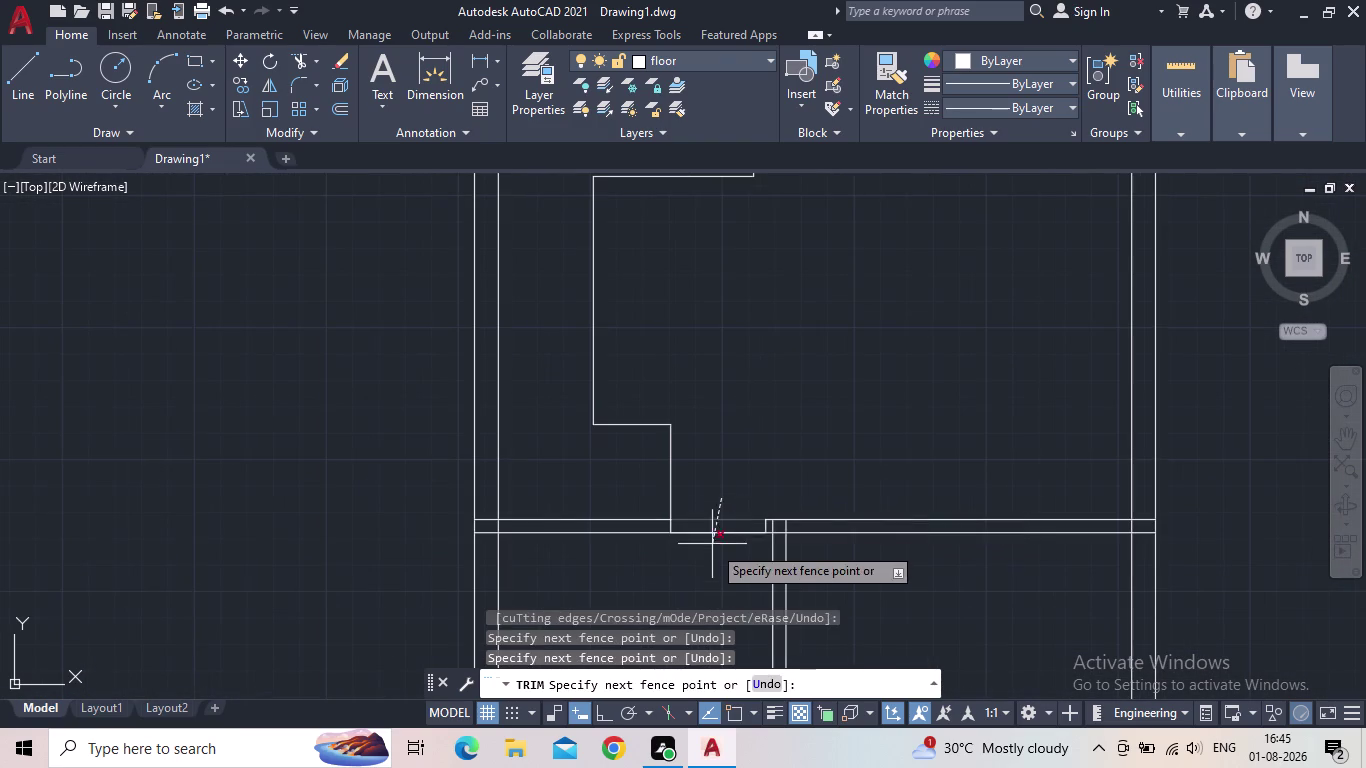
click(714, 558)
middle_drag(728, 302, 664, 512)
scroll(down, 3)
click(710, 409)
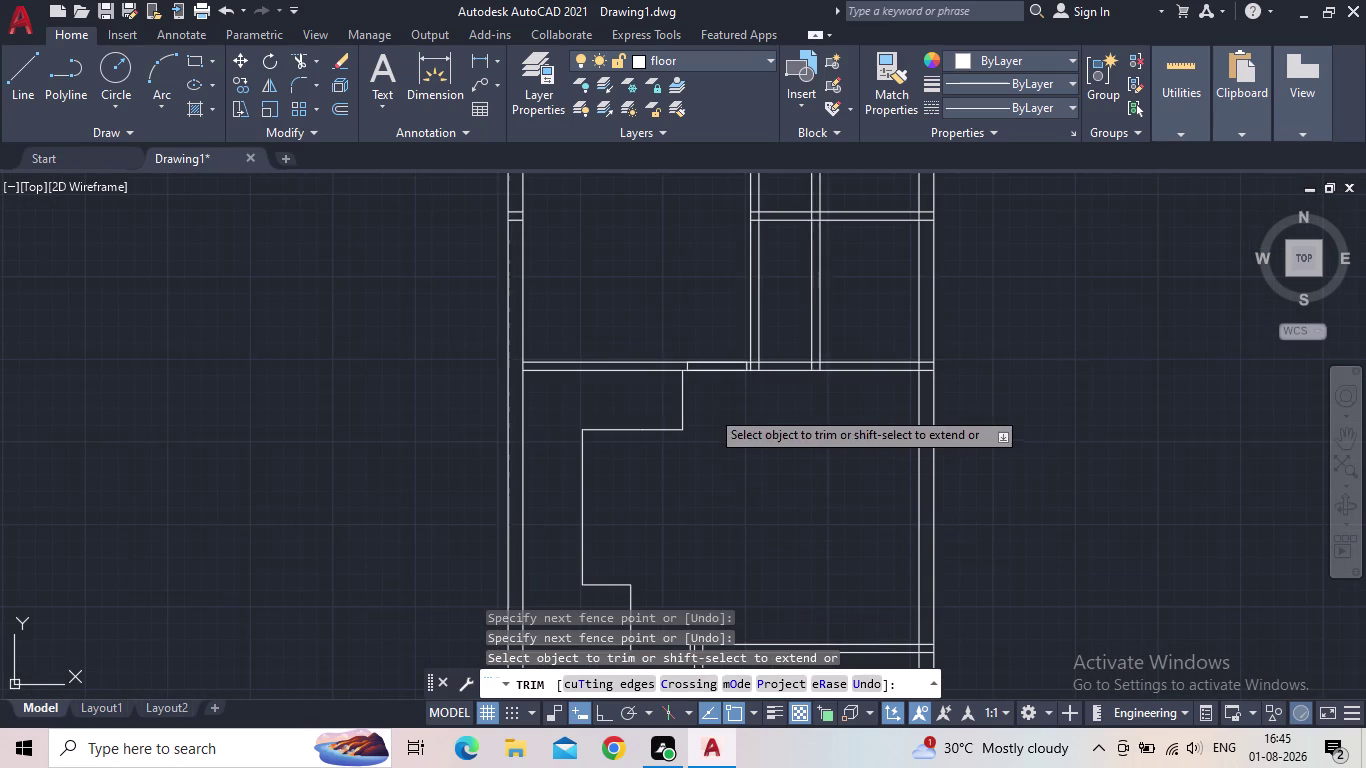
click(709, 328)
middle_drag(746, 437, 808, 365)
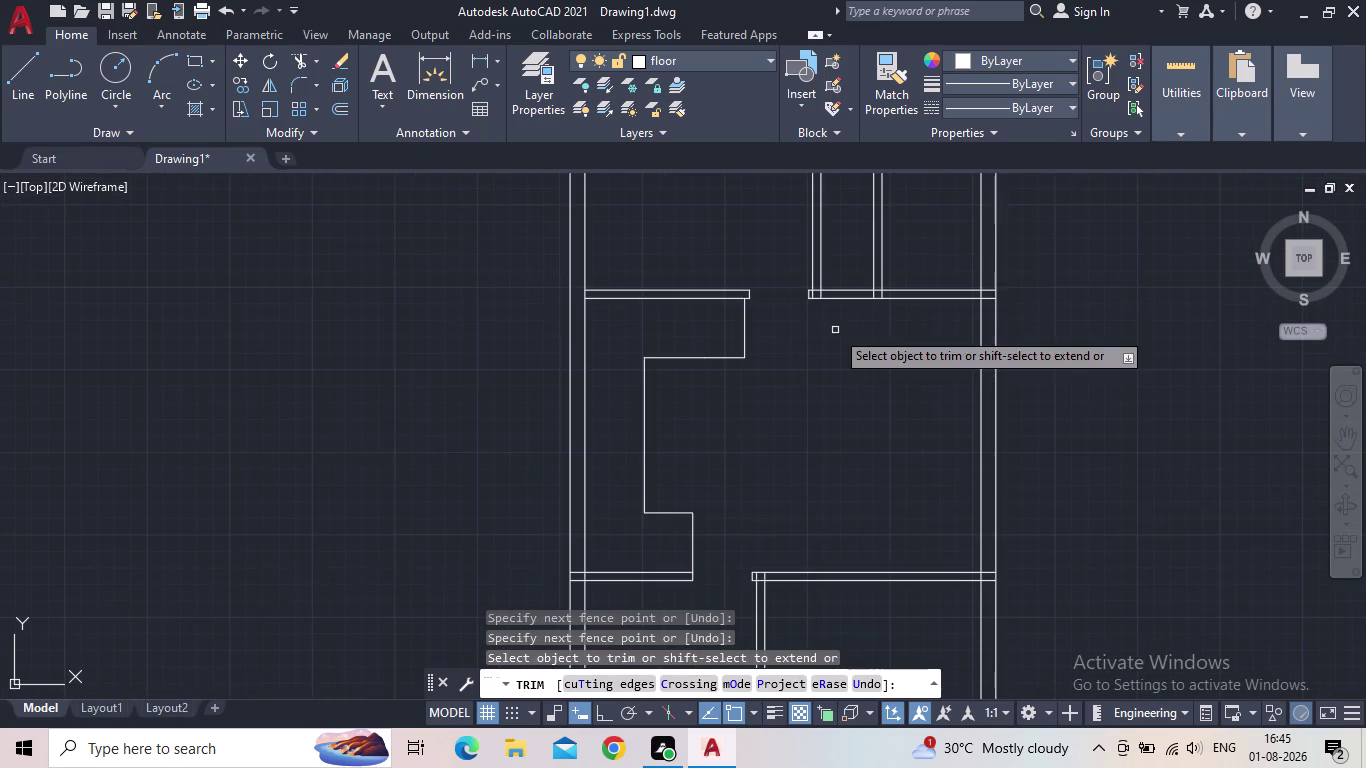
key(Escape)
middle_drag(748, 506, 780, 327)
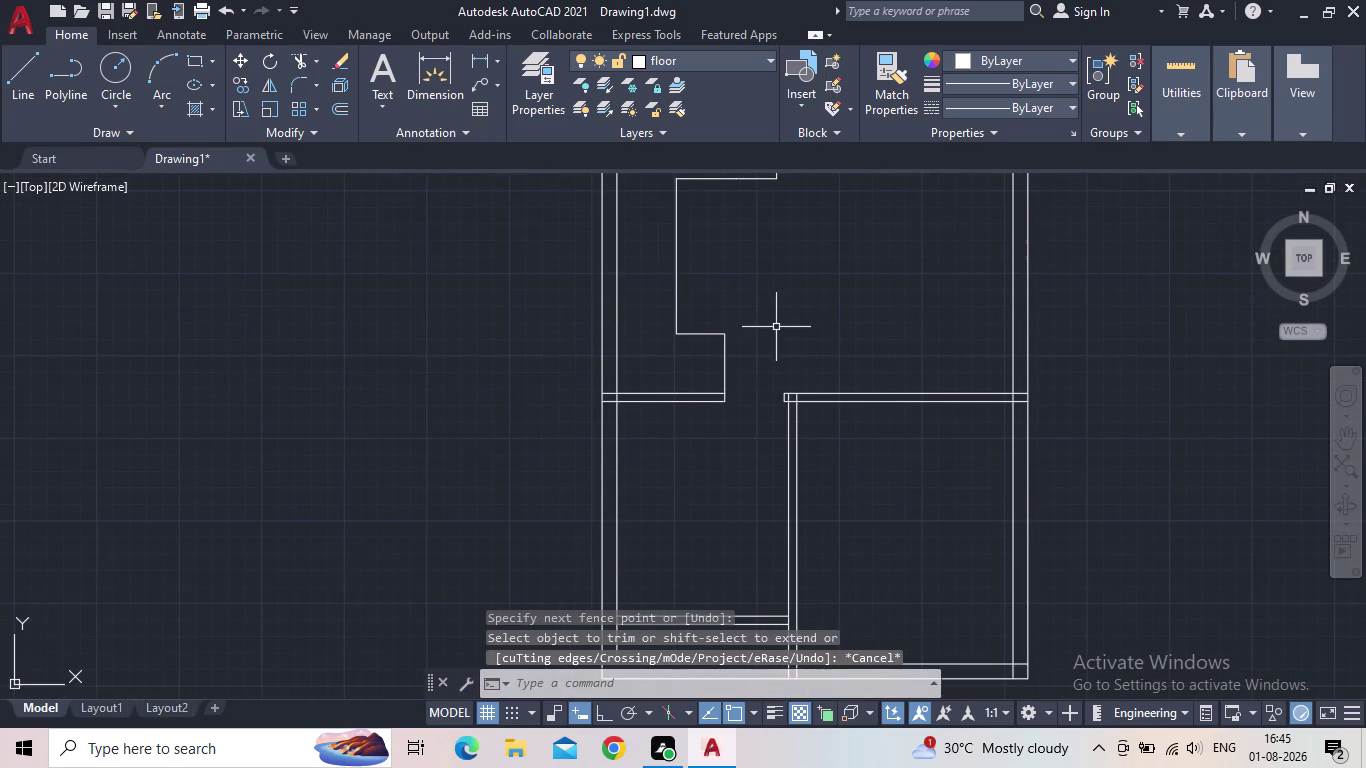
middle_drag(775, 340, 760, 414)
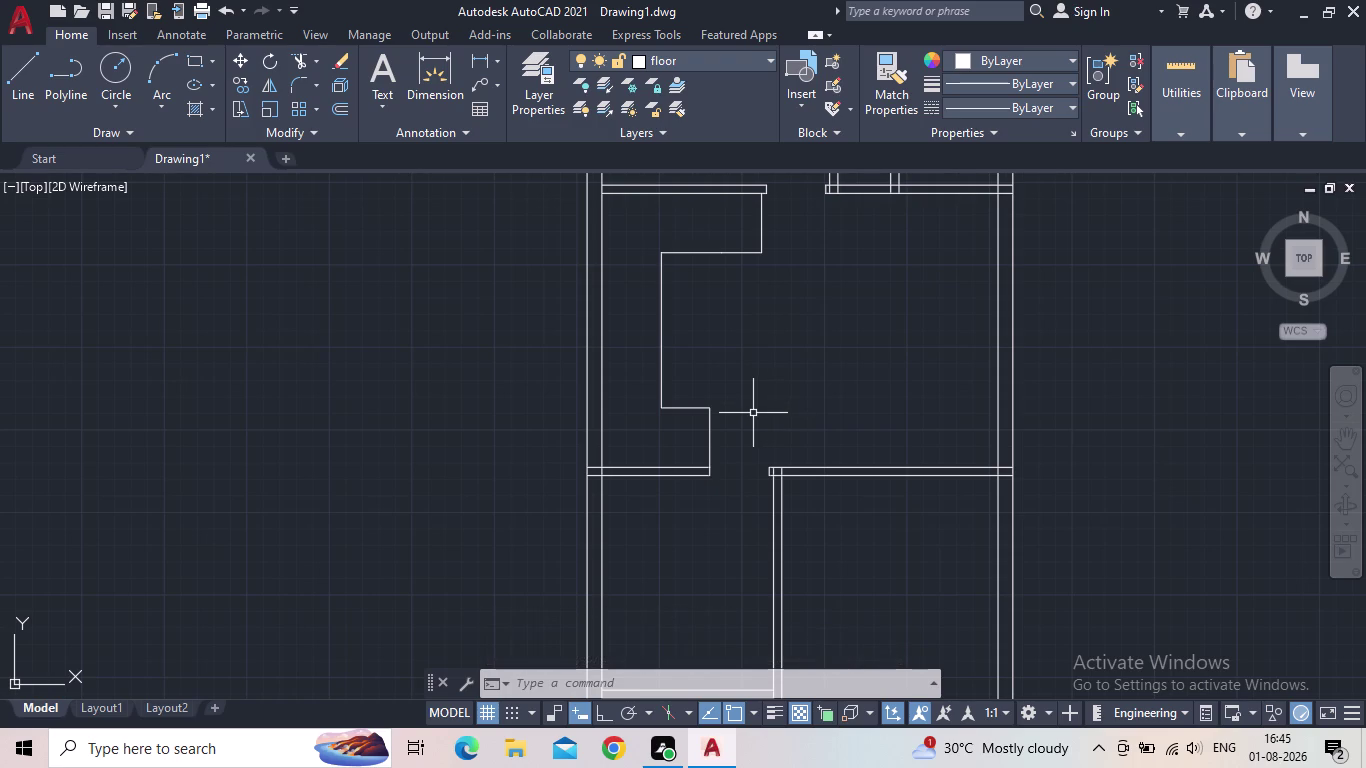
scroll(up, 3)
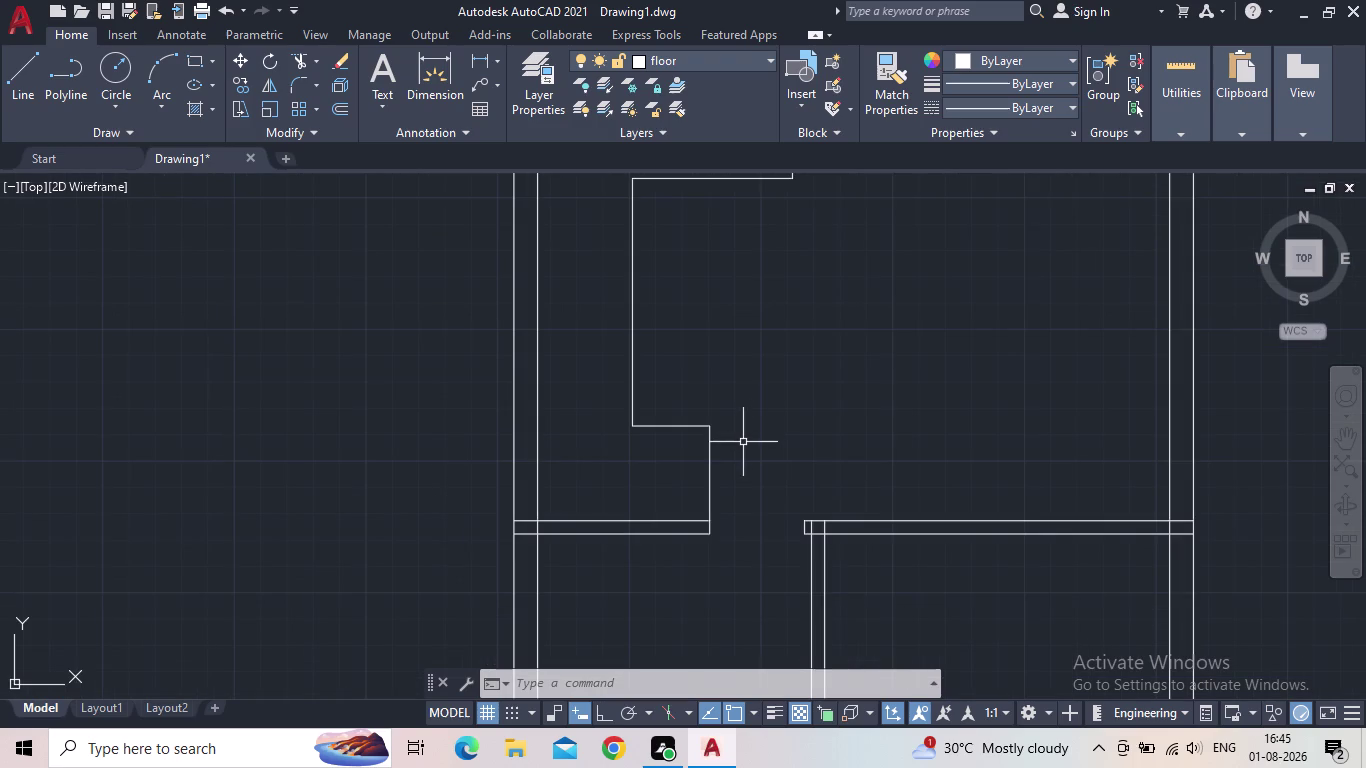
scroll(up, 3)
Set up OFFSET with a 0.5' distance, re-entering the value after a mistyped entry.
click(690, 505)
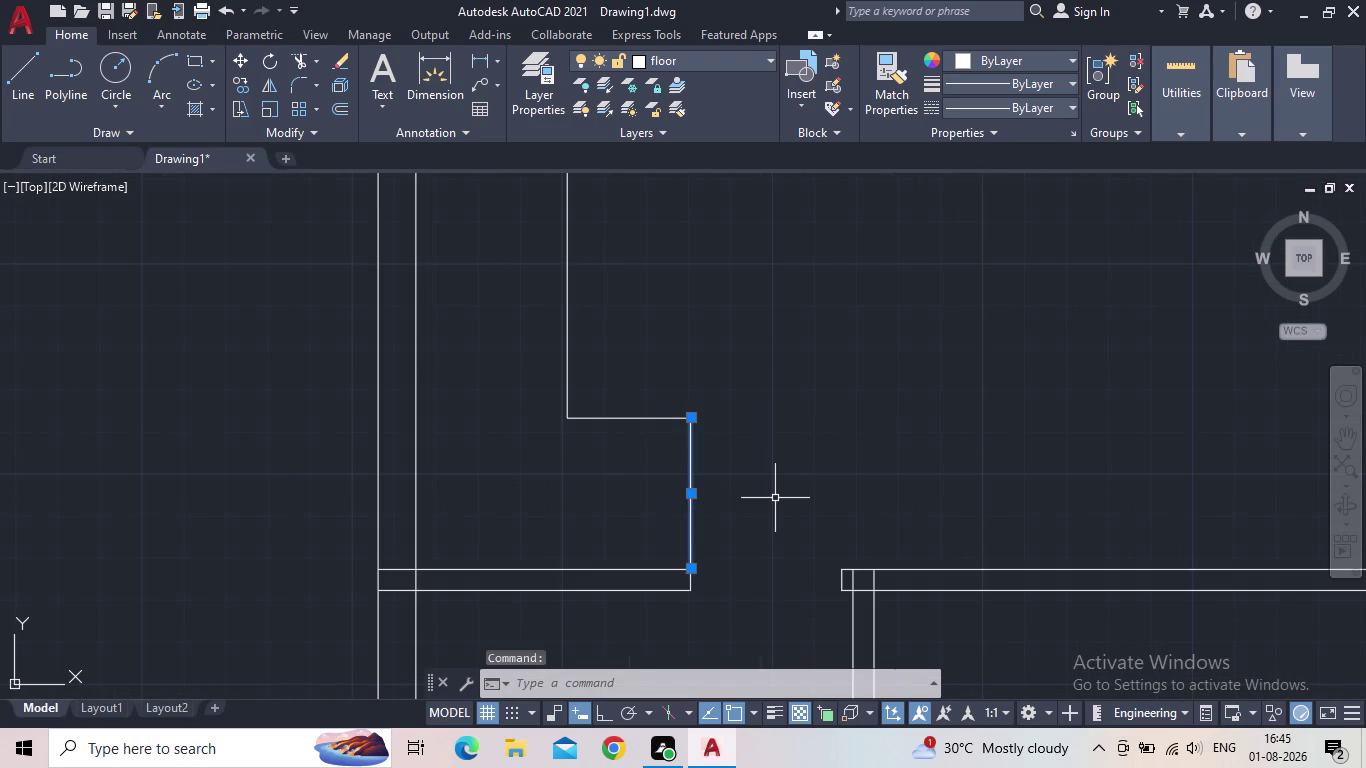
key(o)
key(Return)
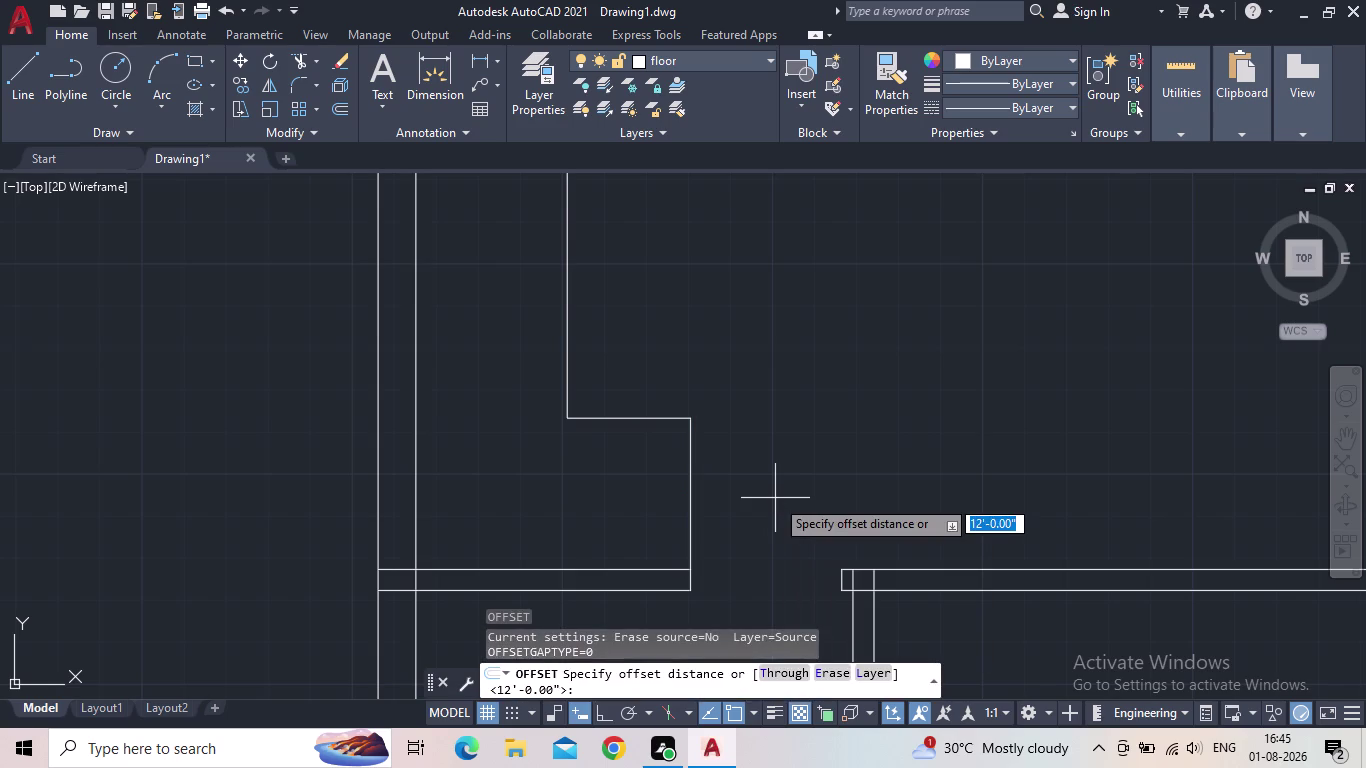
text(0.)
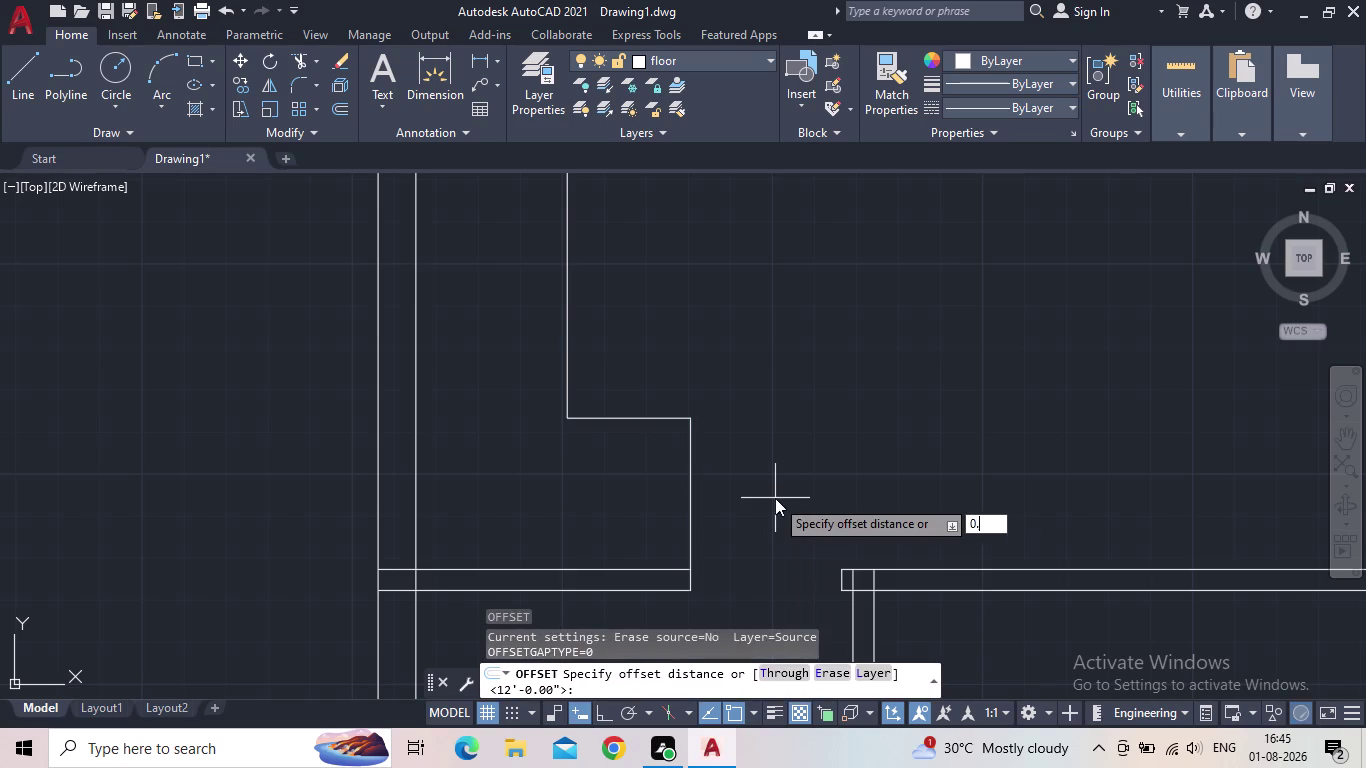
text(5)
key(shift+quotedbl)
key(Return)
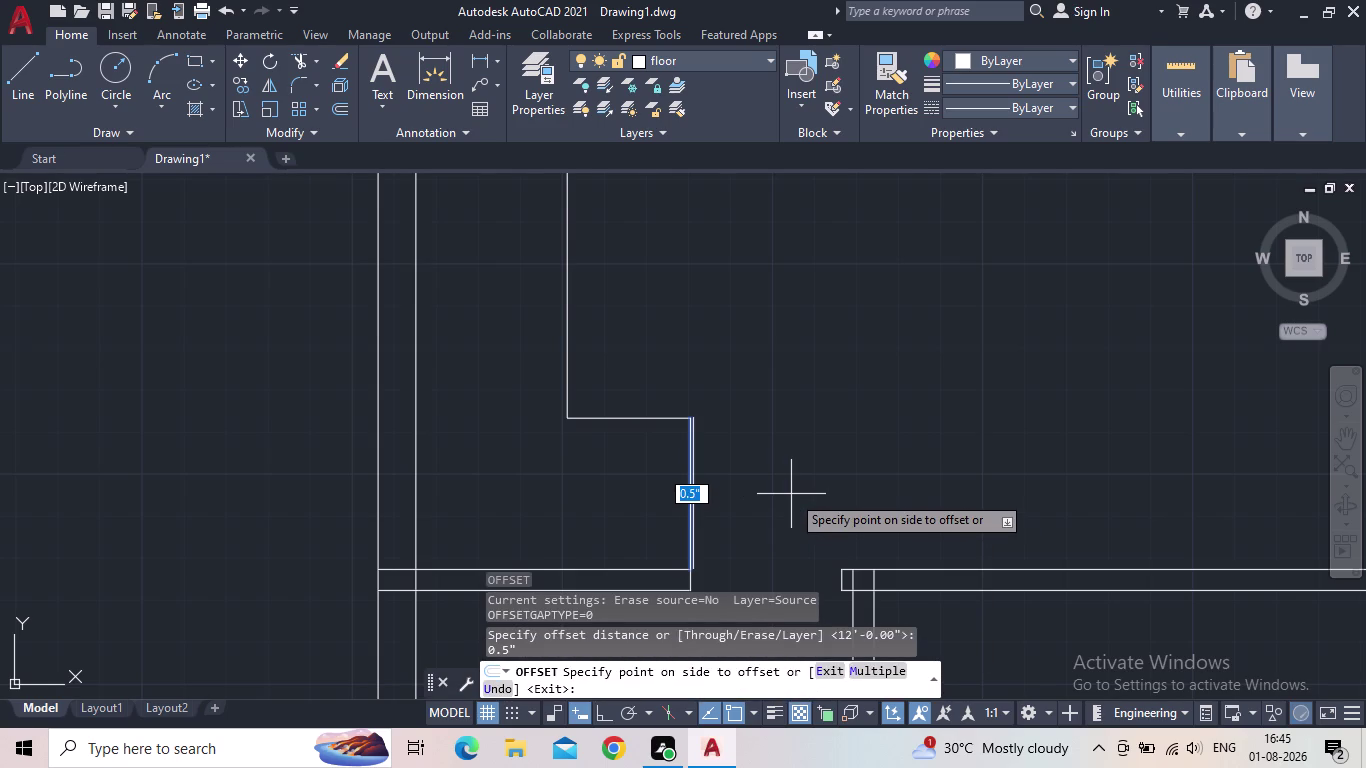
key(Escape)
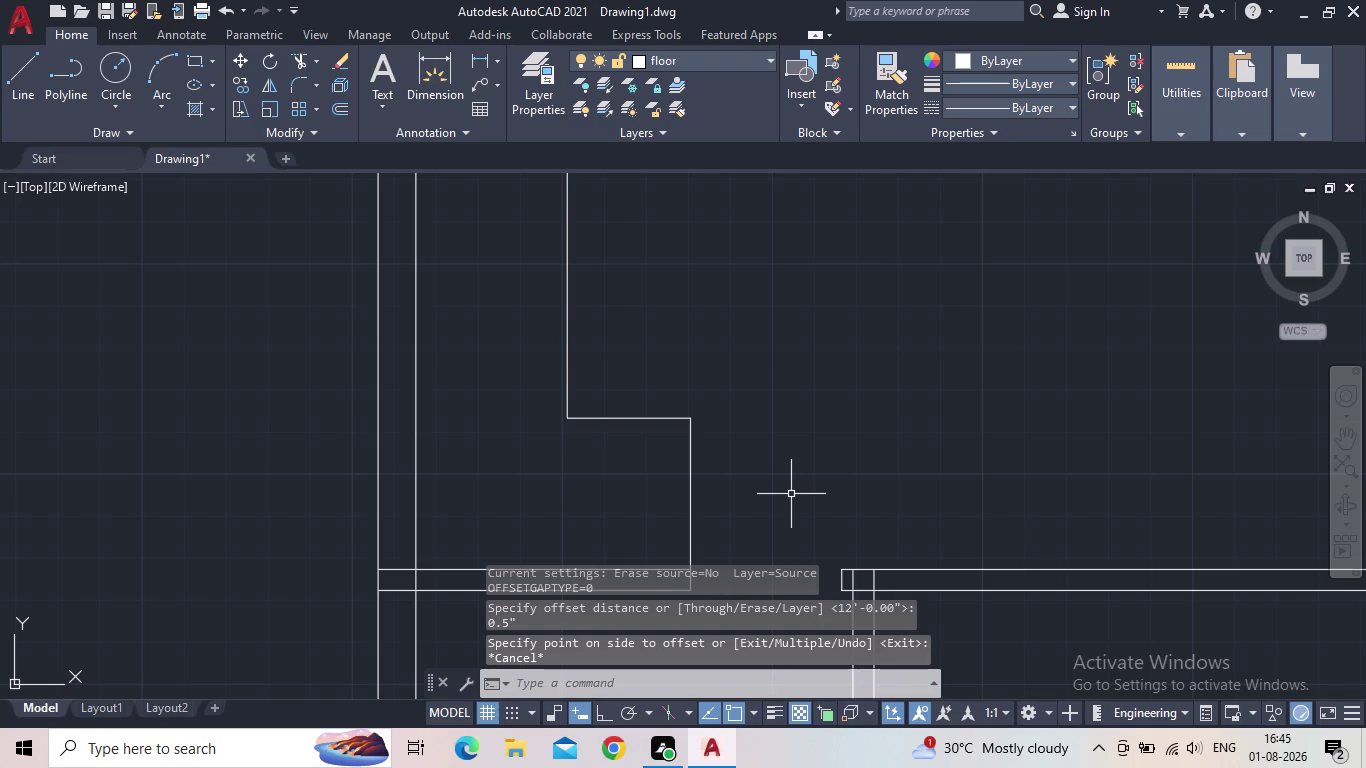
key(o)
key(Return)
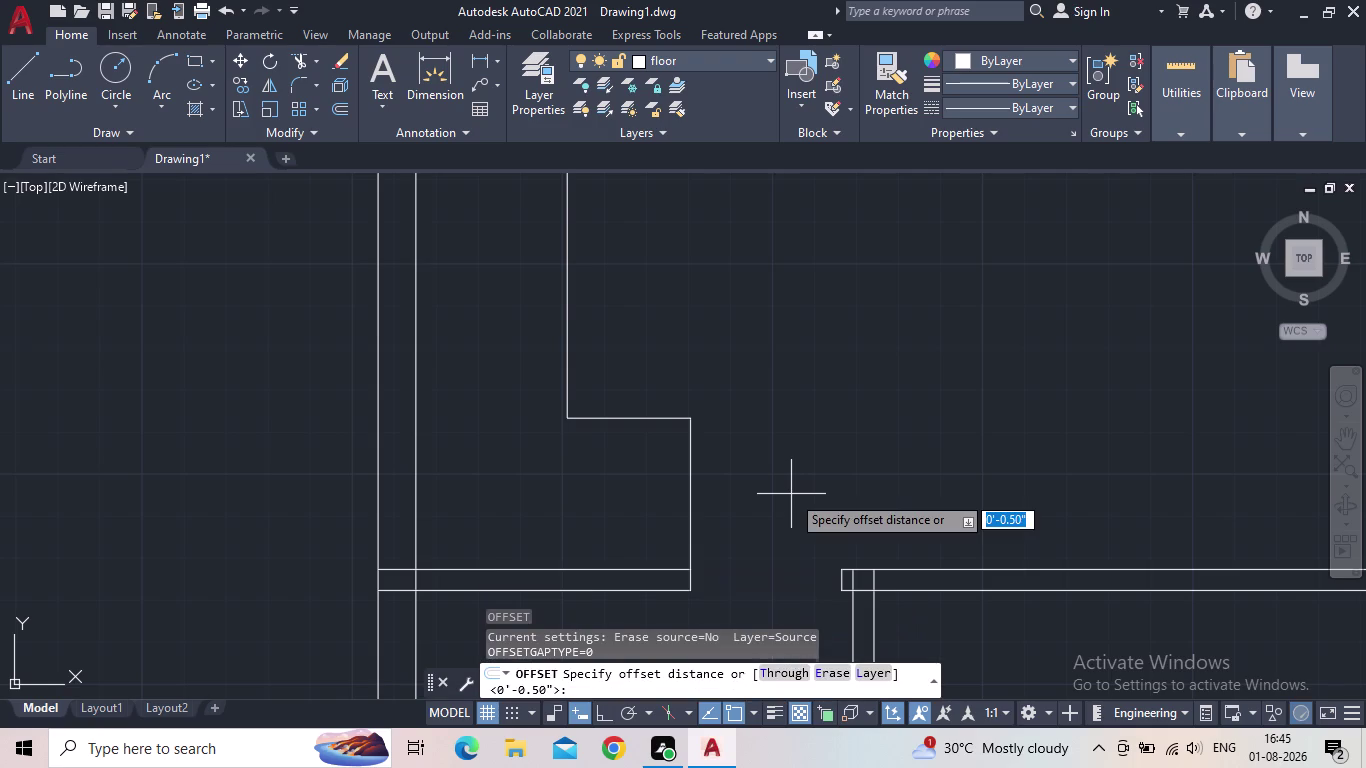
key(5)
key(BackSpace)
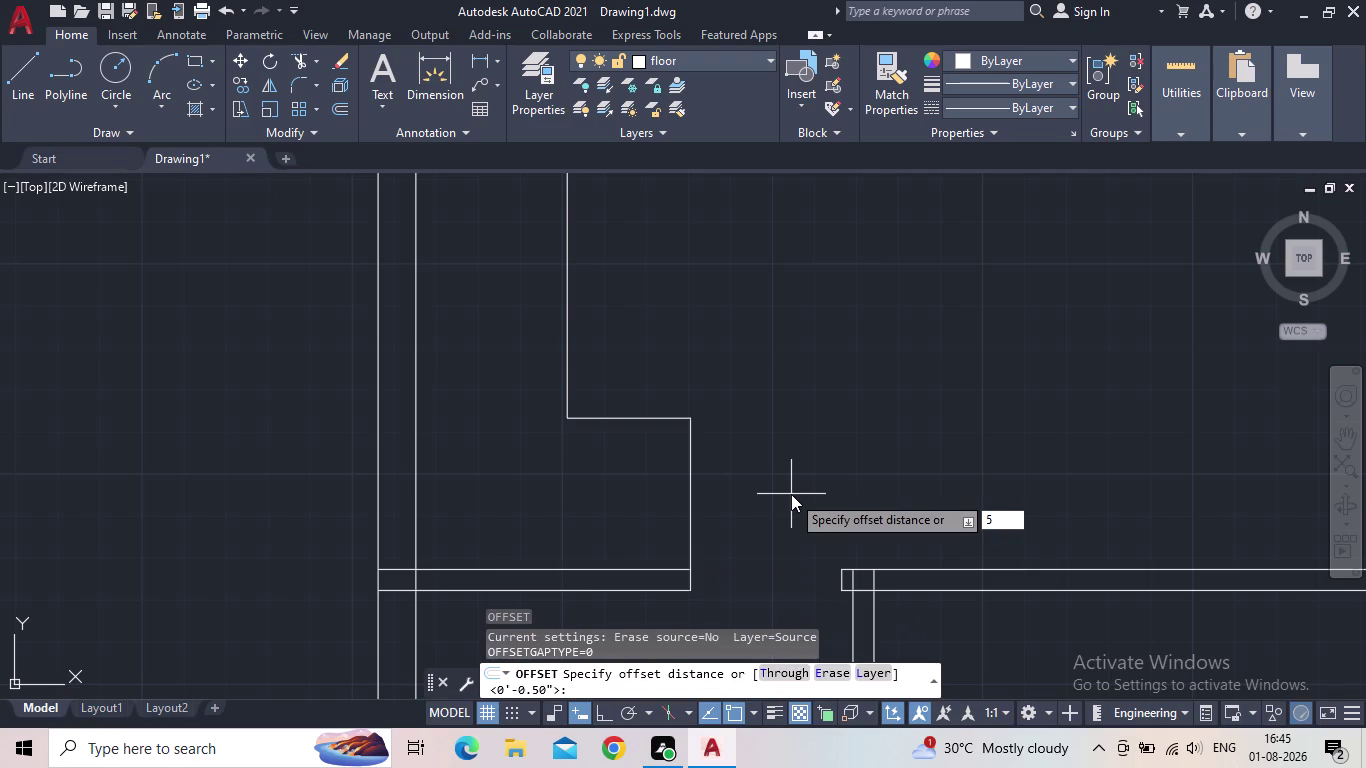
text(0.5)
key(apostrophe)
key(Return)
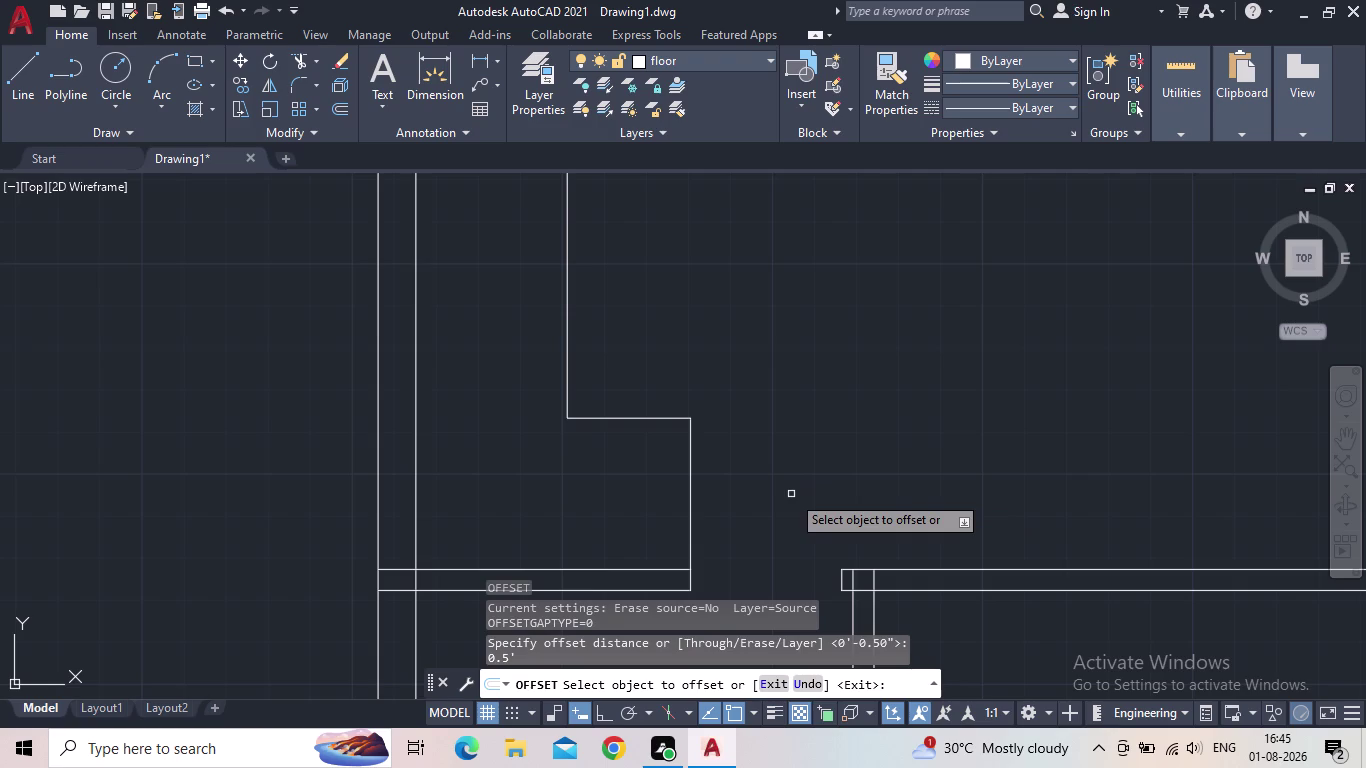
Offset the step's right edge leftward into four 0.5'-spaced lines and select them.
click(691, 506)
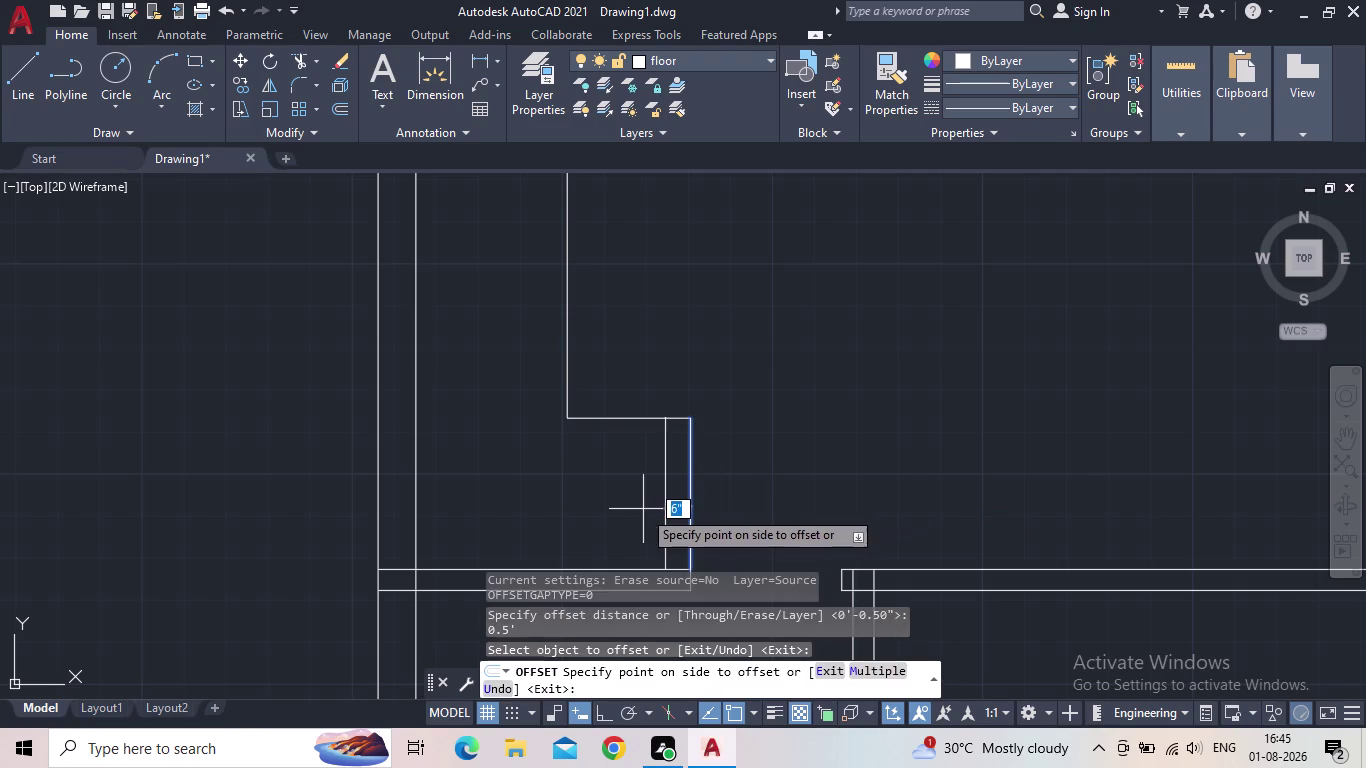
click(609, 510)
click(663, 498)
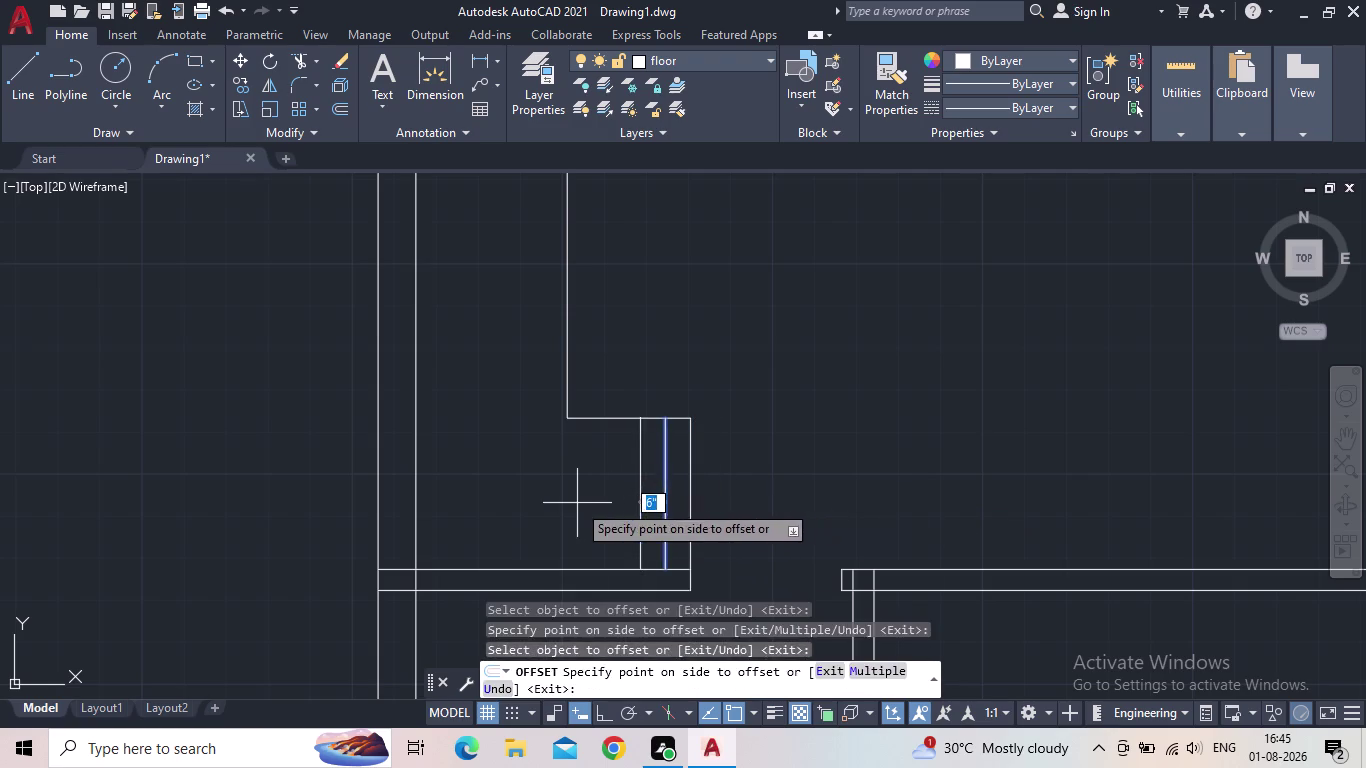
click(577, 502)
drag(639, 496, 614, 497)
click(571, 501)
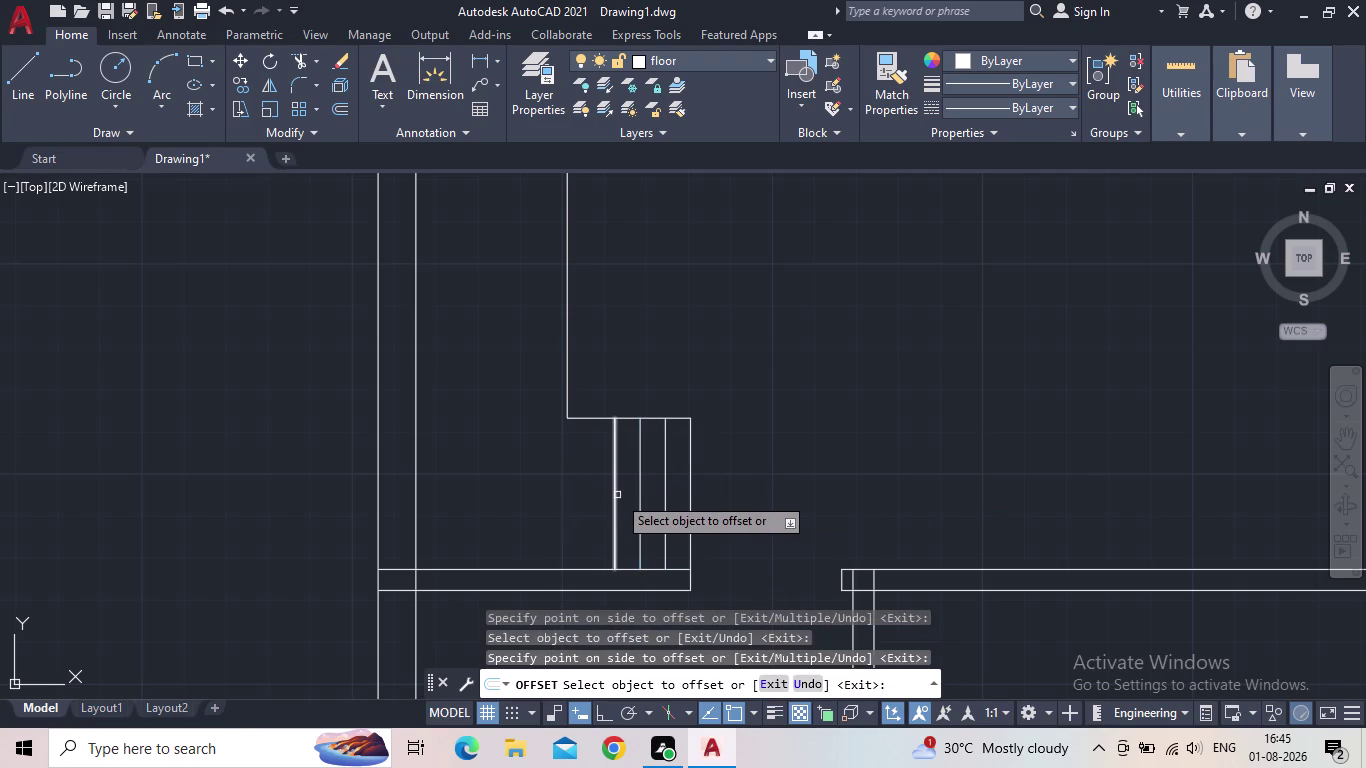
click(617, 495)
click(577, 495)
scroll(down, 3)
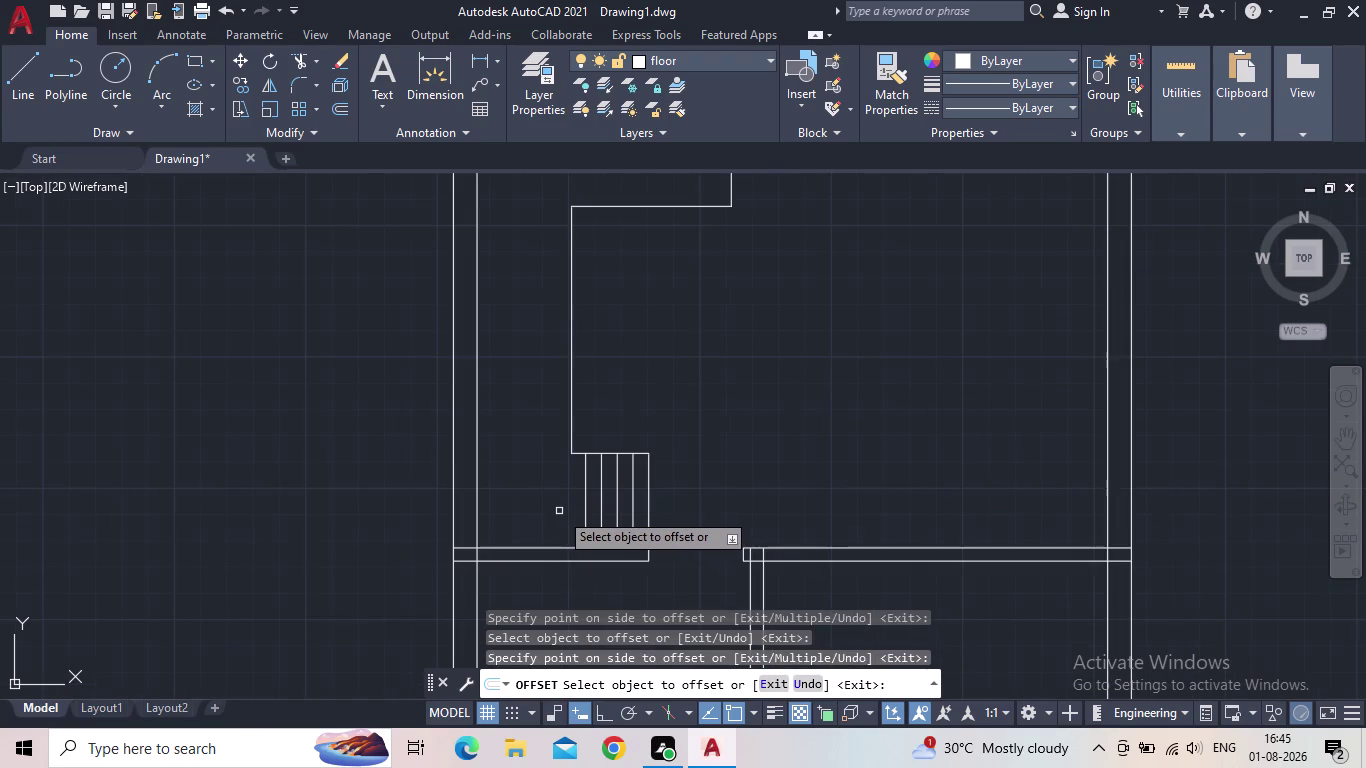
scroll(up, 3)
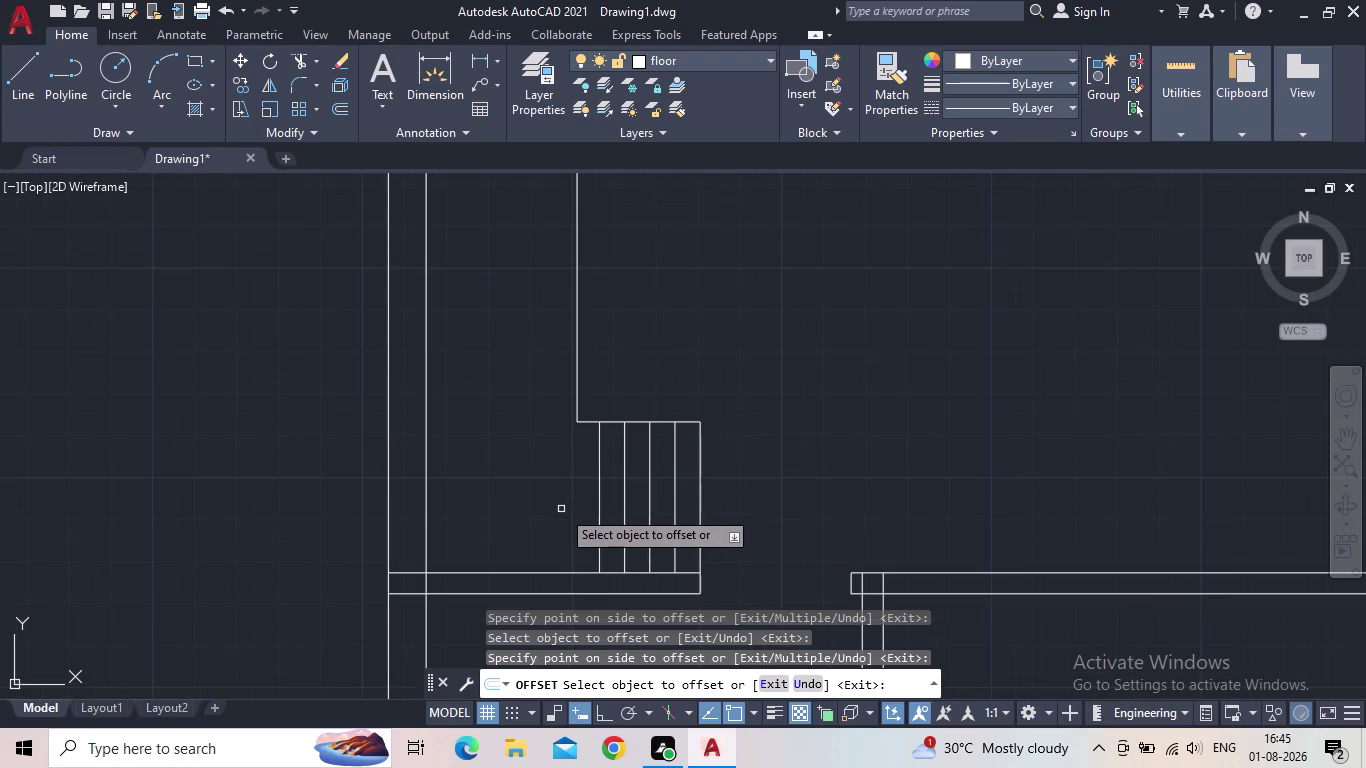
key(Escape)
drag(680, 504, 668, 503)
click(555, 500)
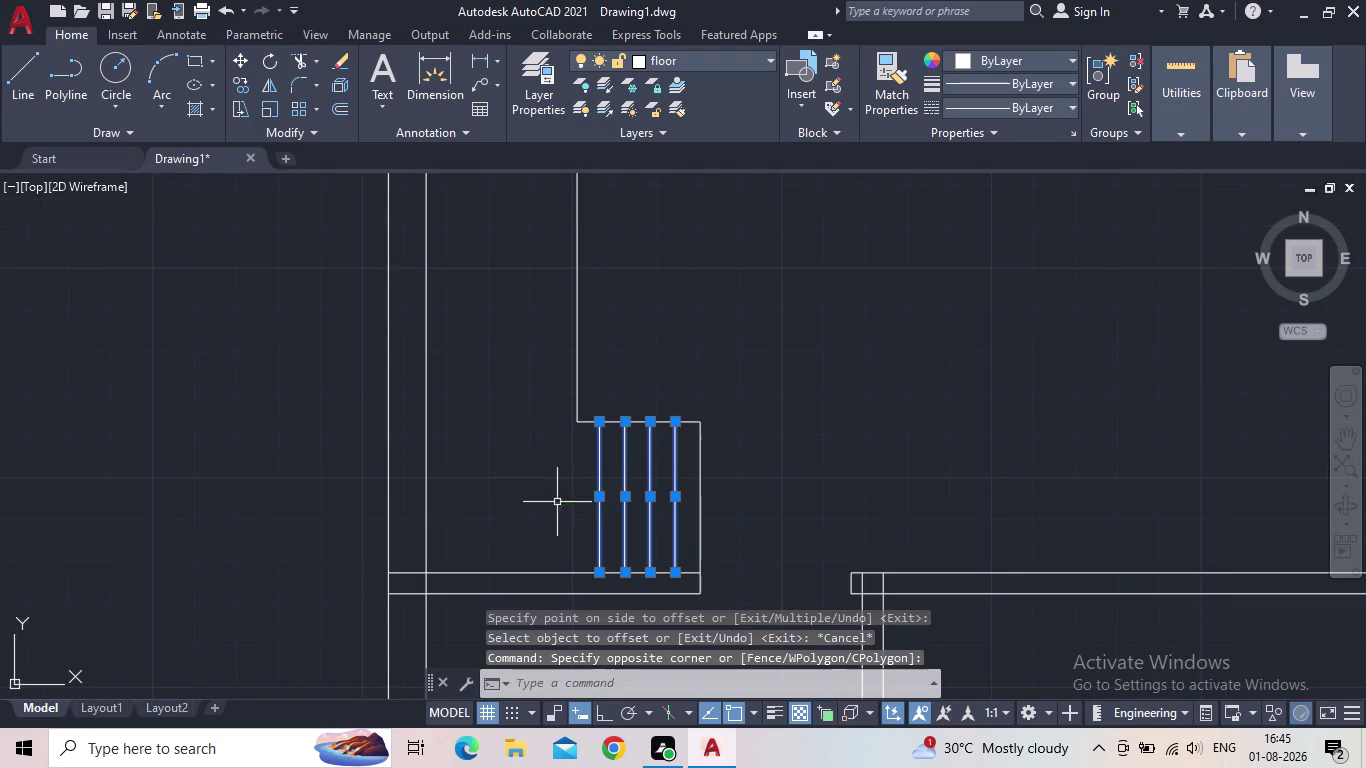
Erase the four 6" lines and offset the step's right edge twice leftward at 1'.
key(Delete)
key(o)
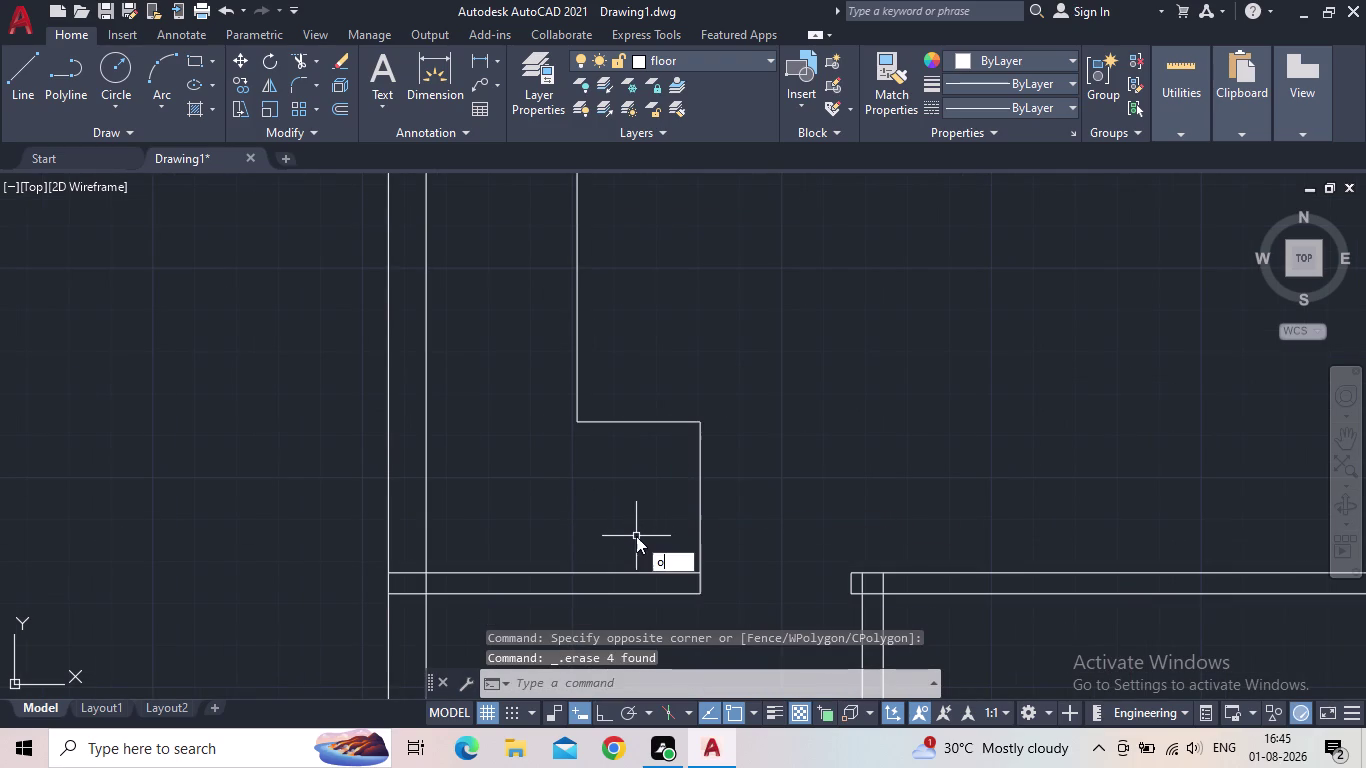
key(Return)
key(1)
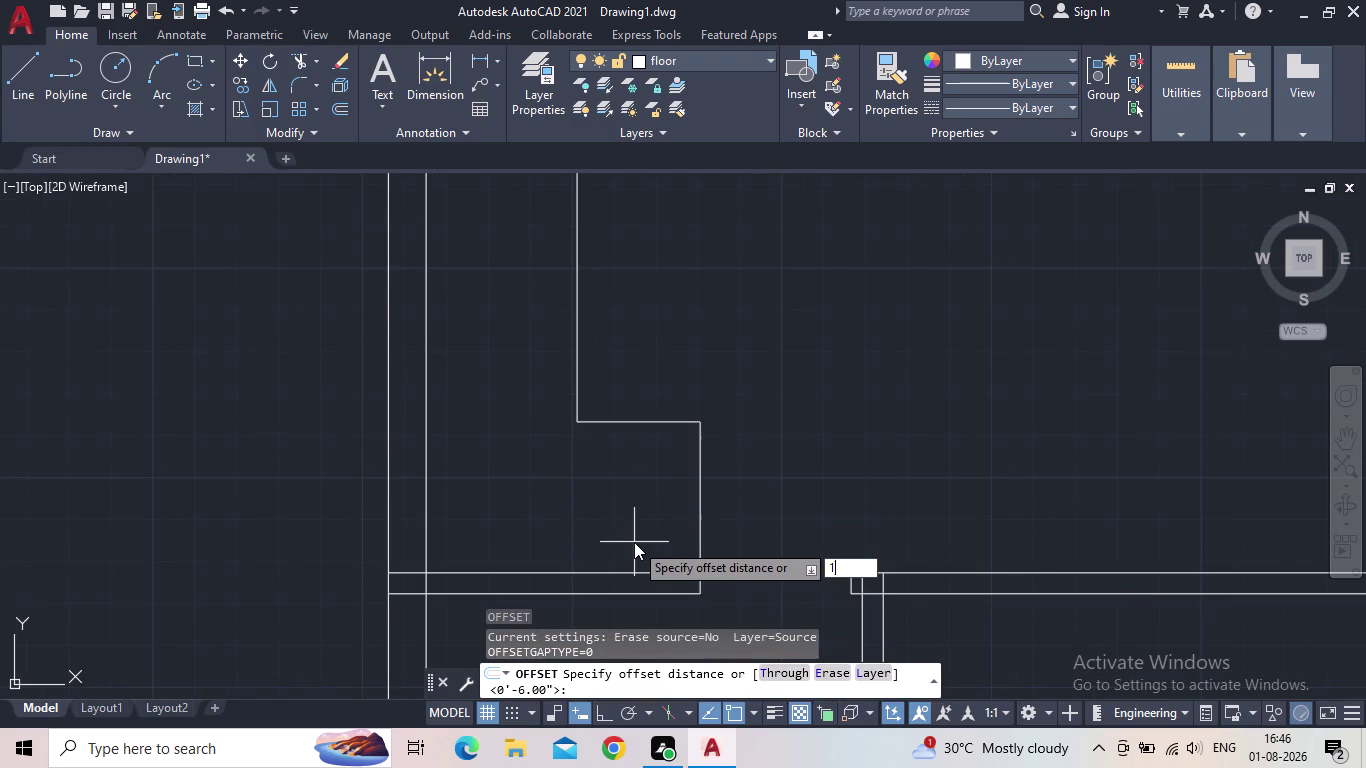
key(apostrophe)
key(Return)
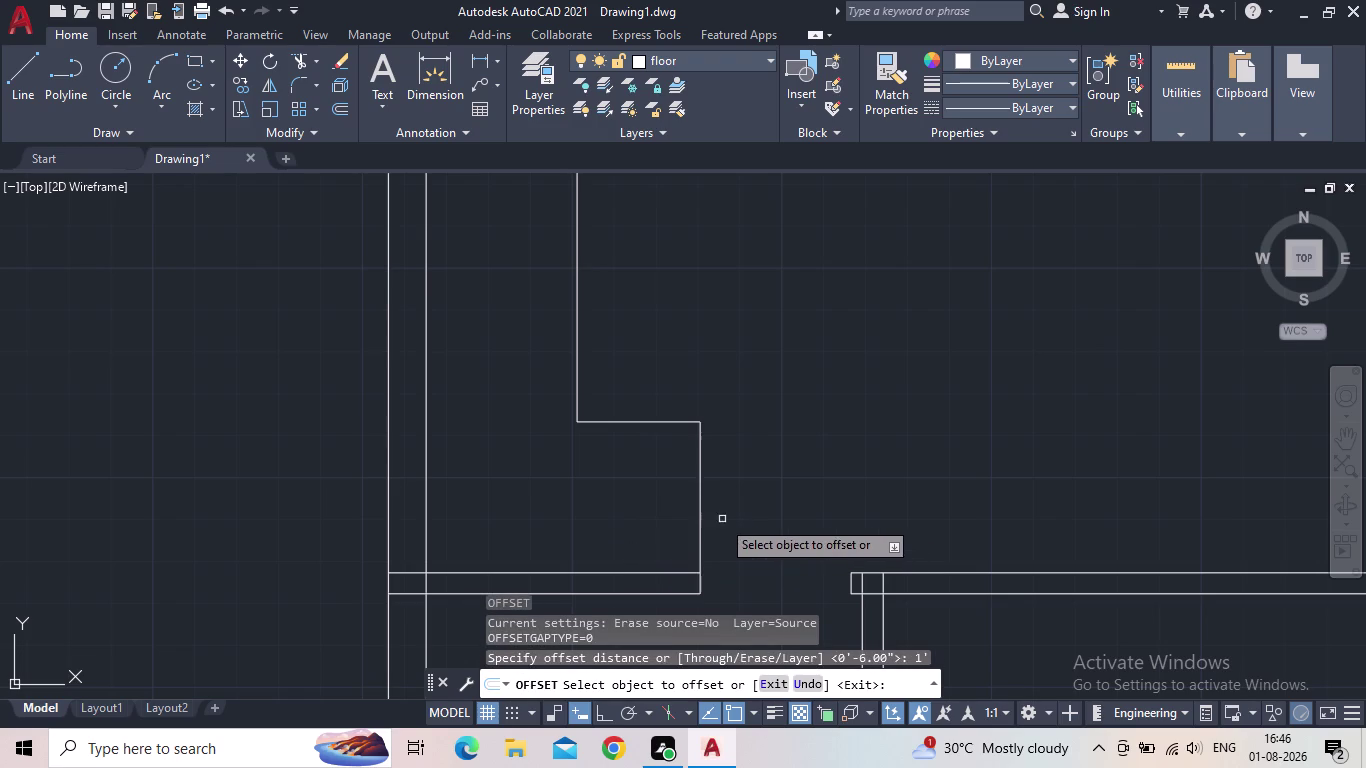
click(702, 527)
click(613, 529)
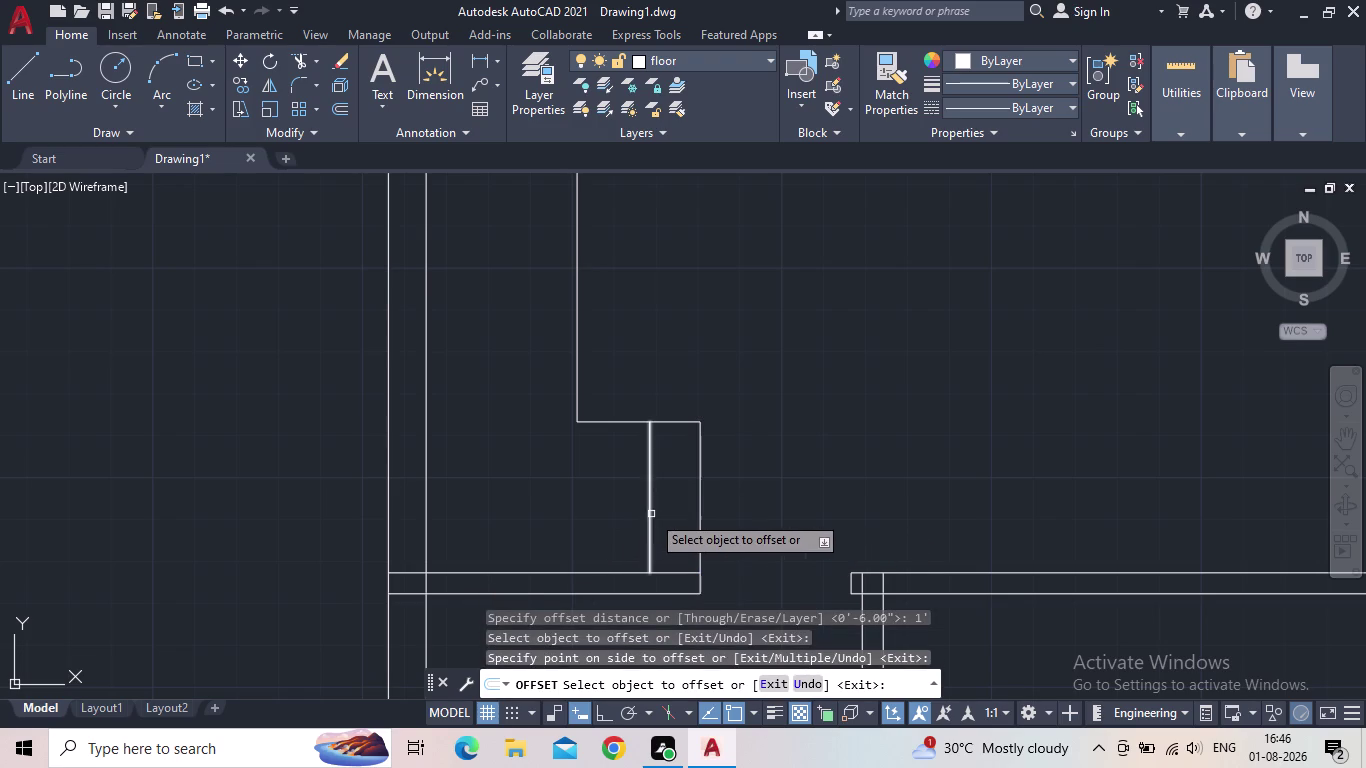
click(651, 514)
click(544, 510)
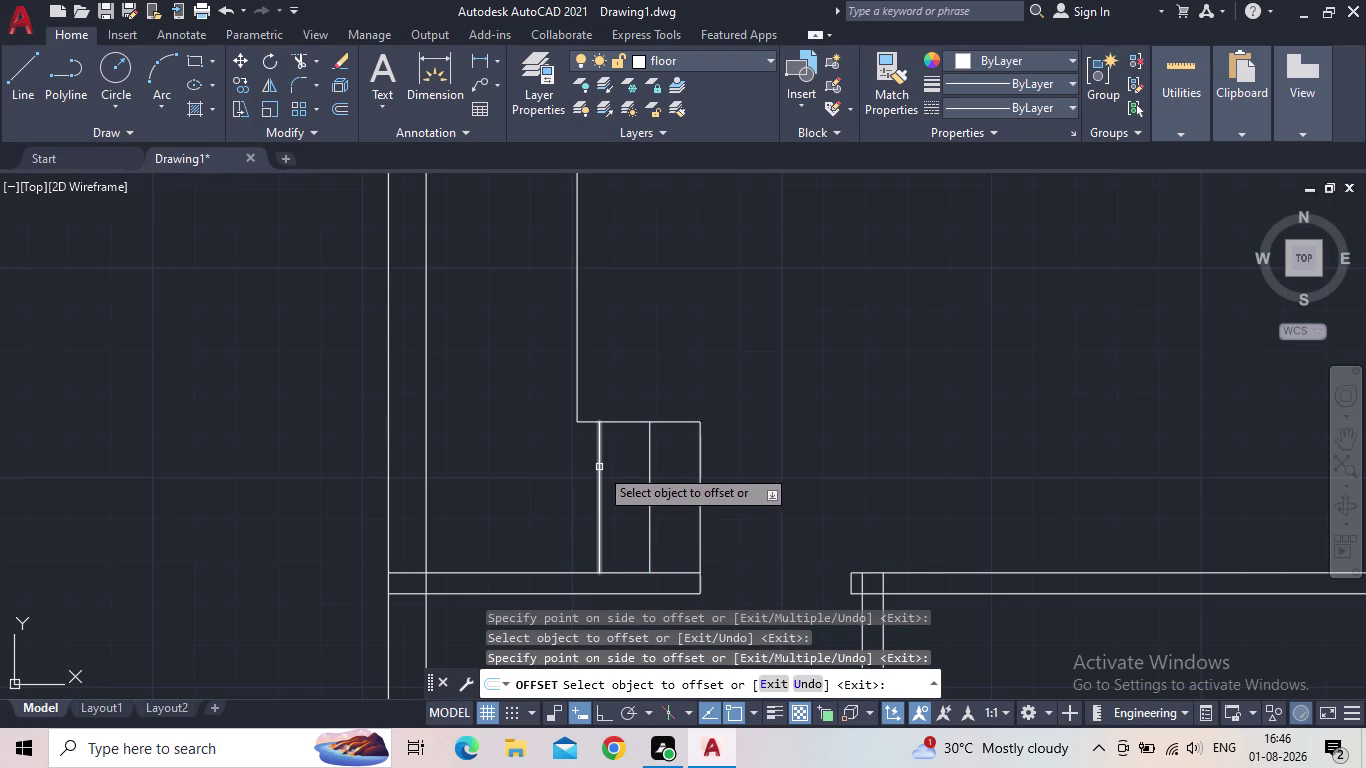
key(Escape)
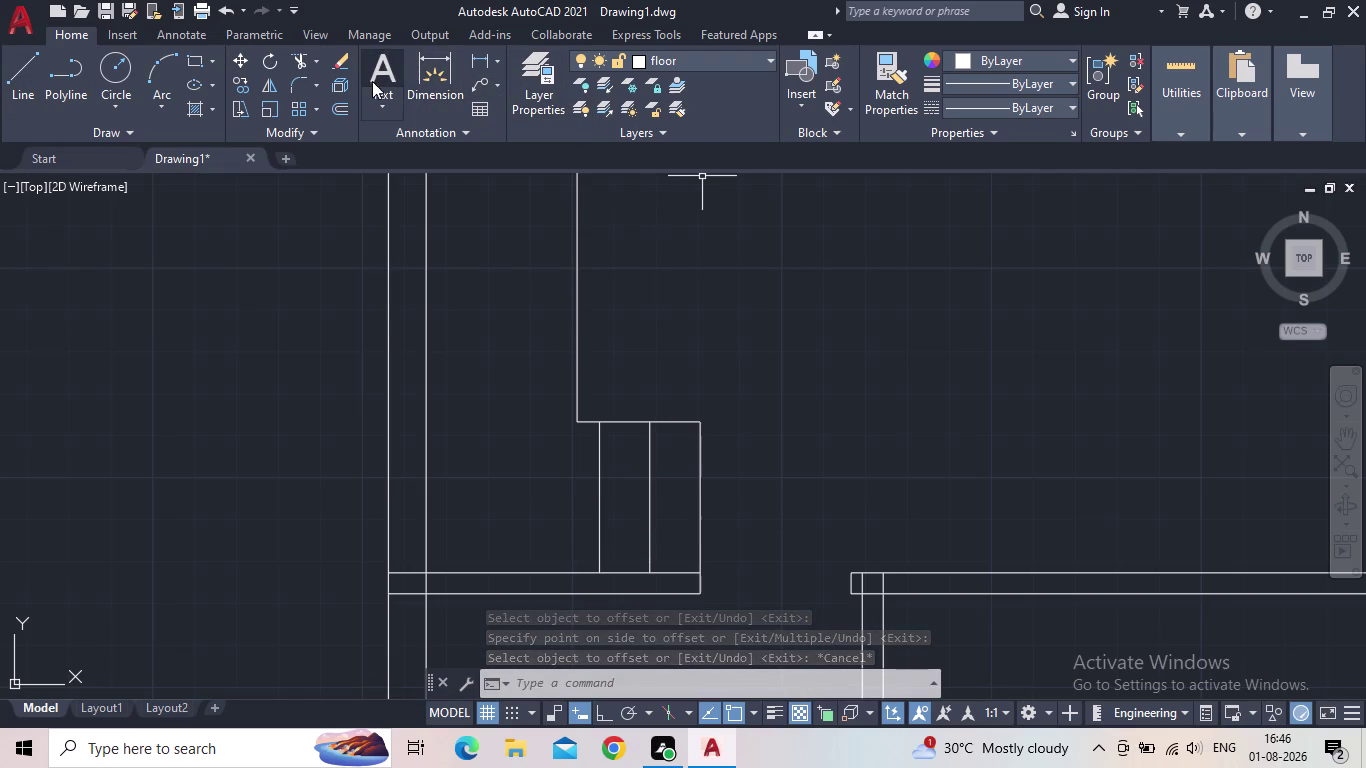
Measure the step box's top width (2'-5.34") and cancel without placing it.
click(485, 55)
scroll(up, 3)
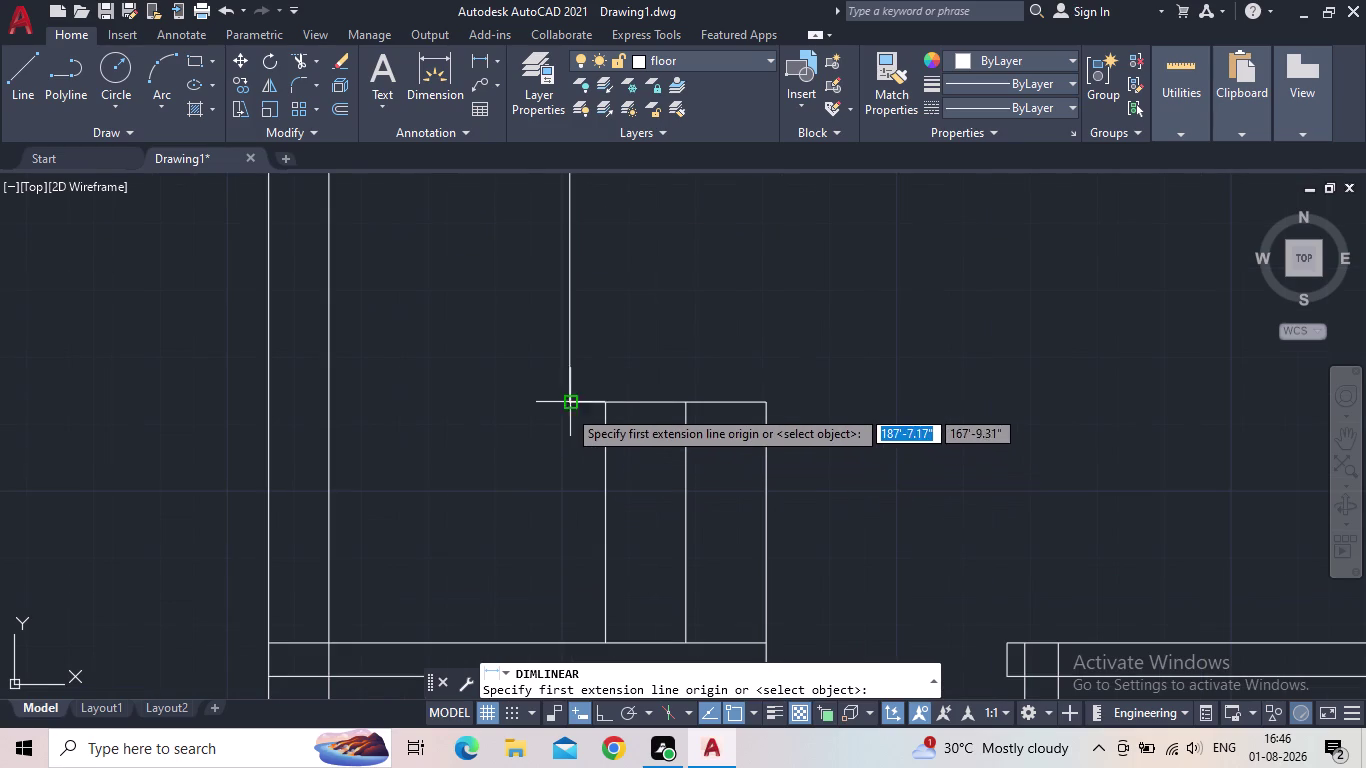
click(566, 402)
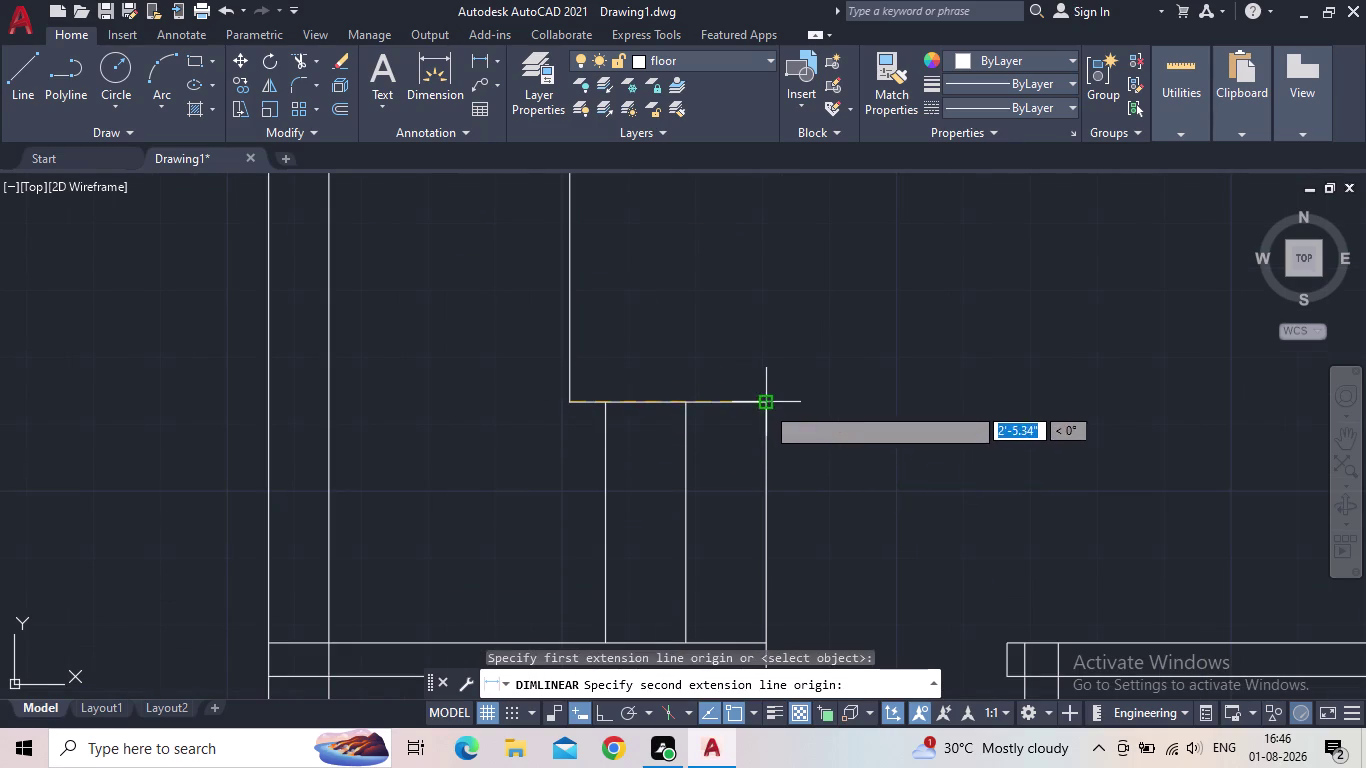
click(765, 405)
key(Escape)
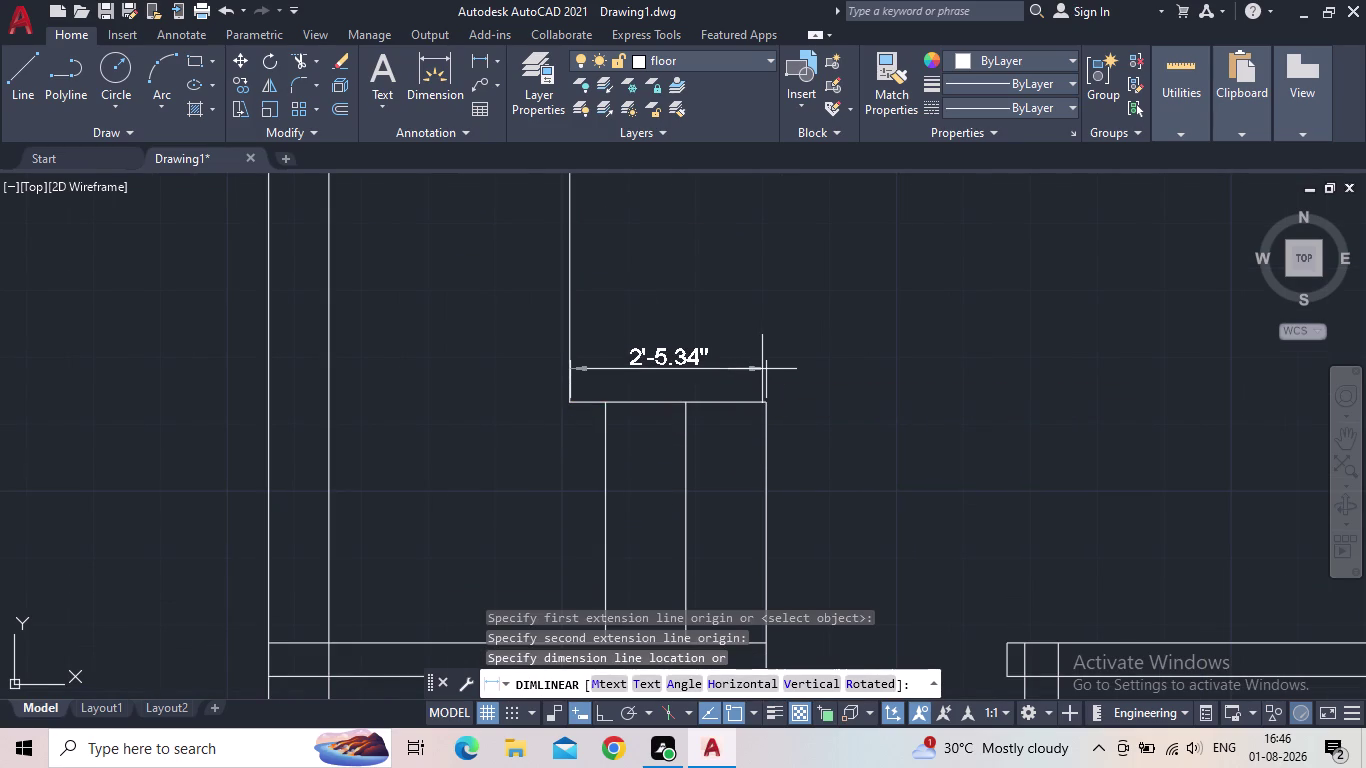
Delete the two inner vertical lines of the step box and select its right edge.
click(684, 446)
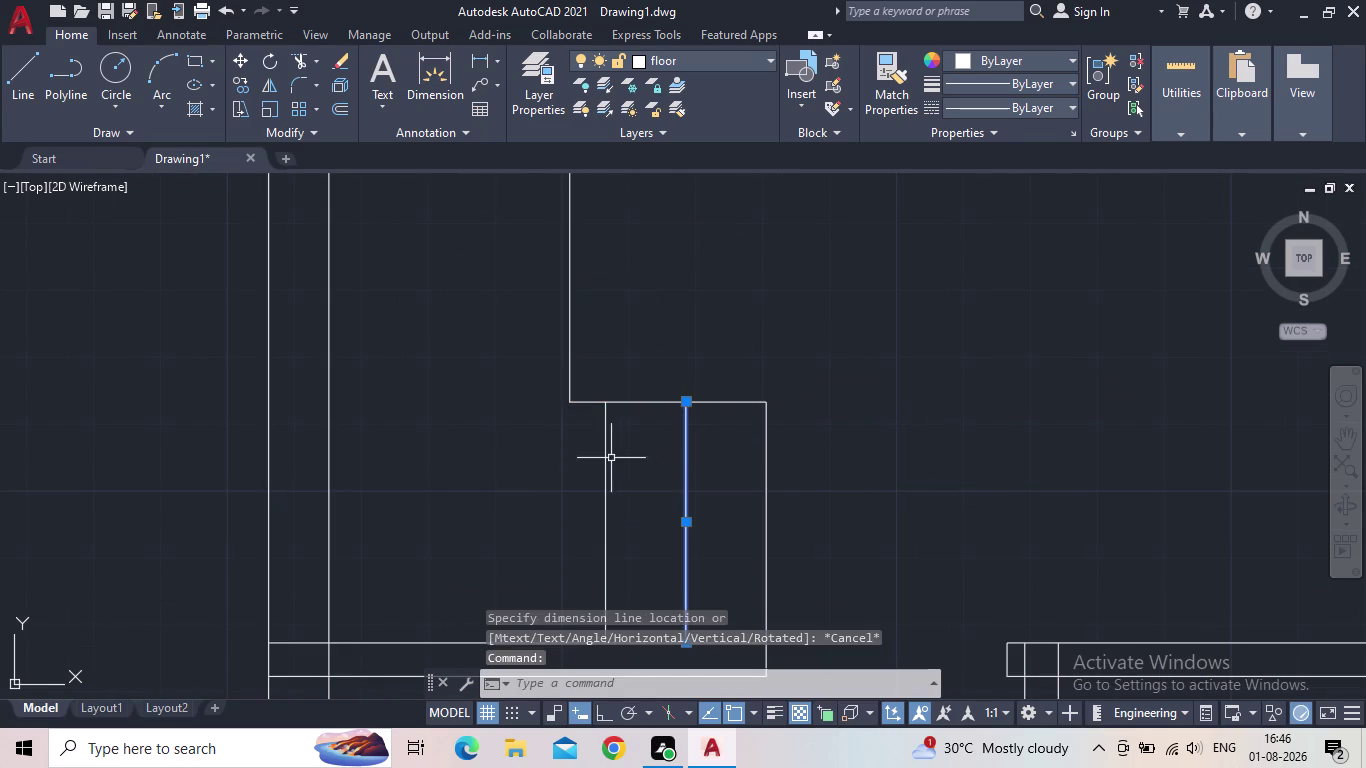
click(603, 463)
key(Escape)
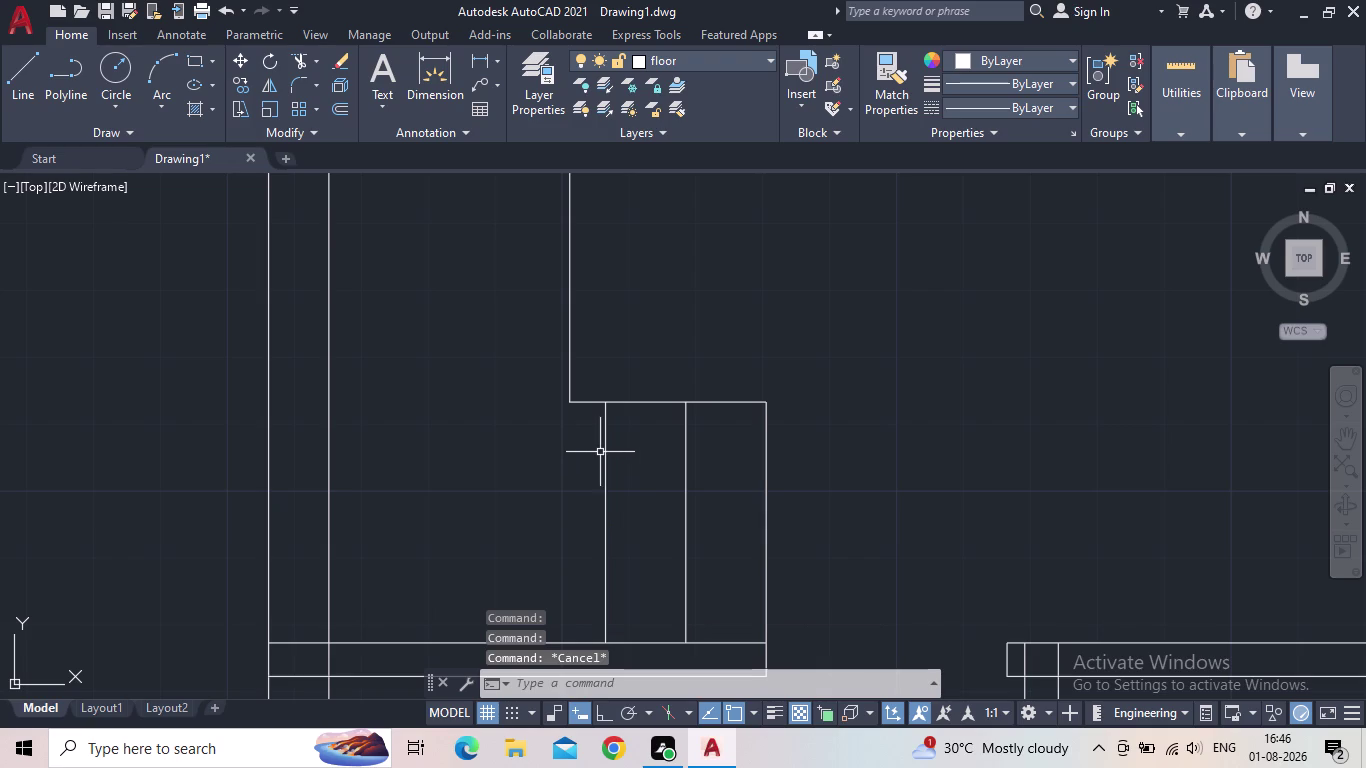
click(604, 455)
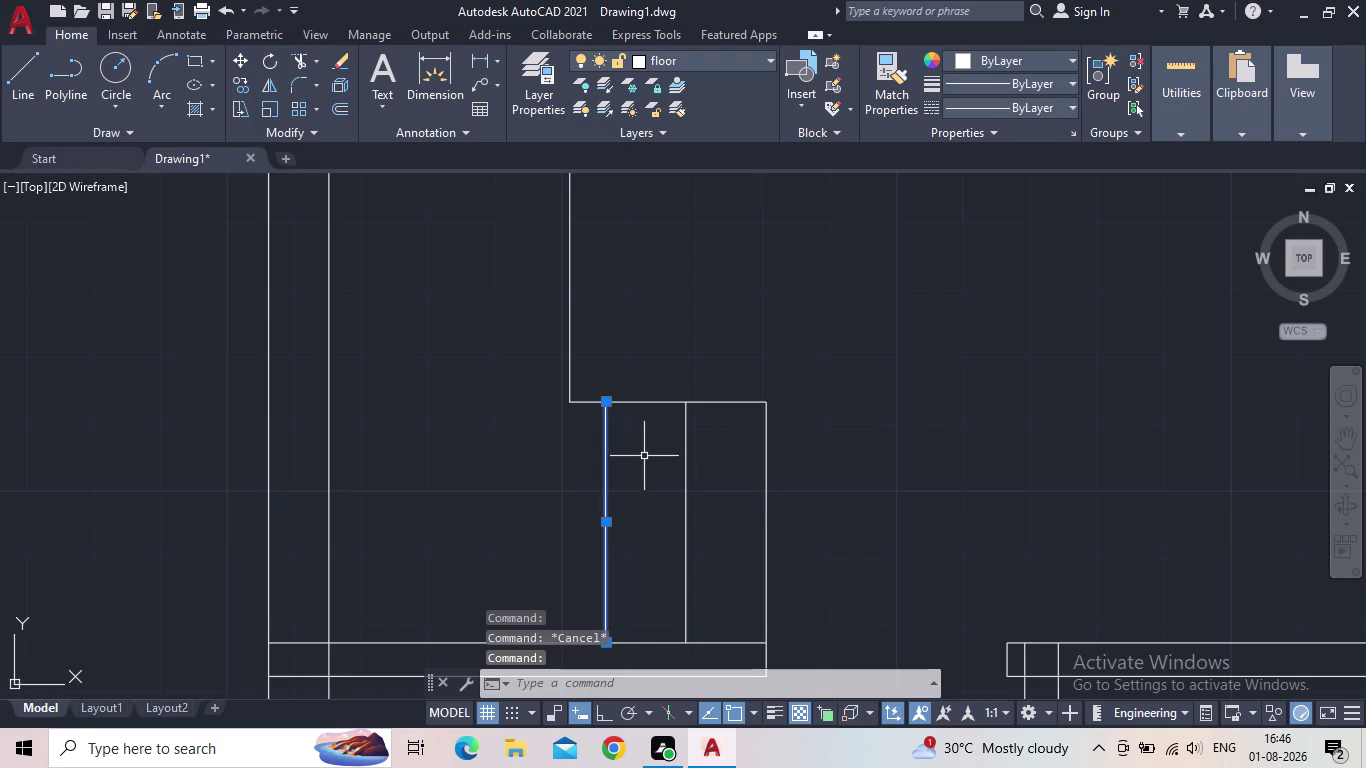
click(687, 476)
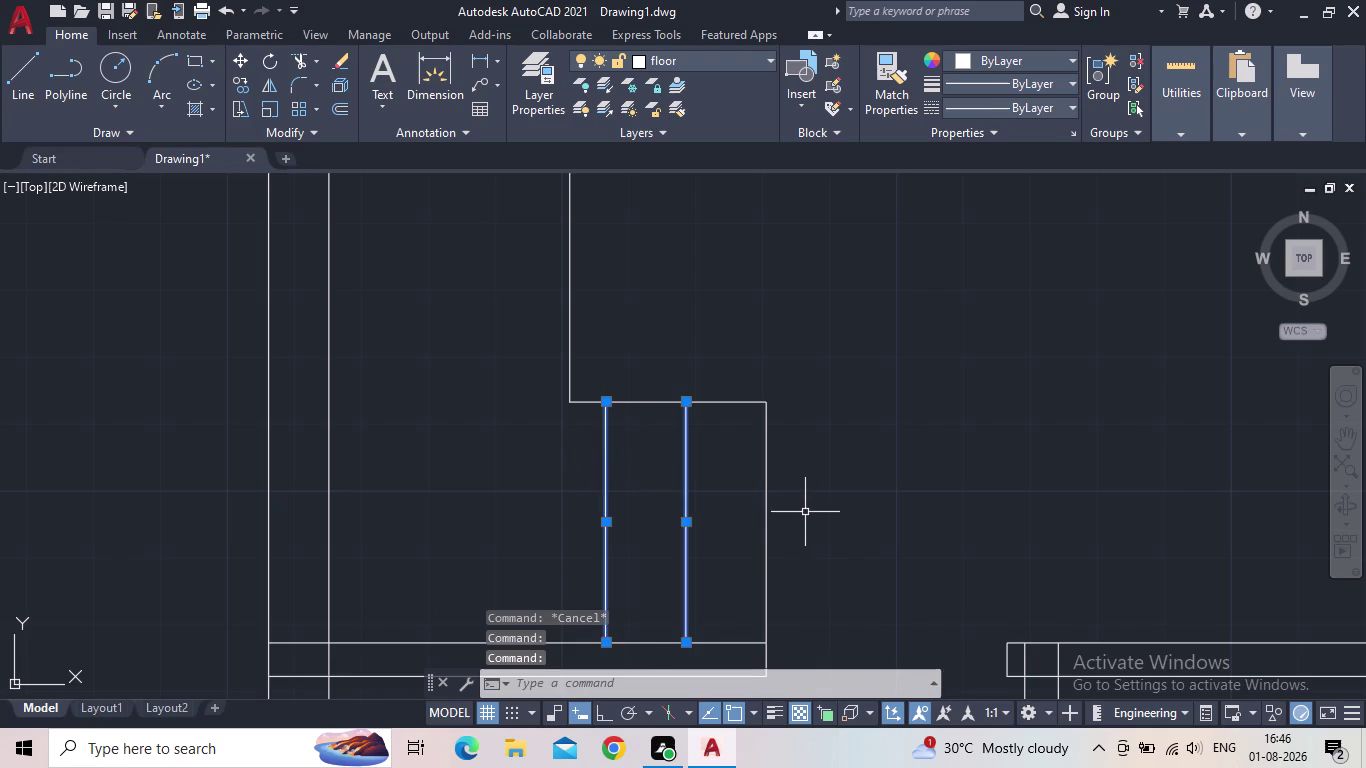
key(Delete)
click(803, 512)
click(752, 507)
Copy the step box's right edge as a four-item array with Ortho on.
key(c)
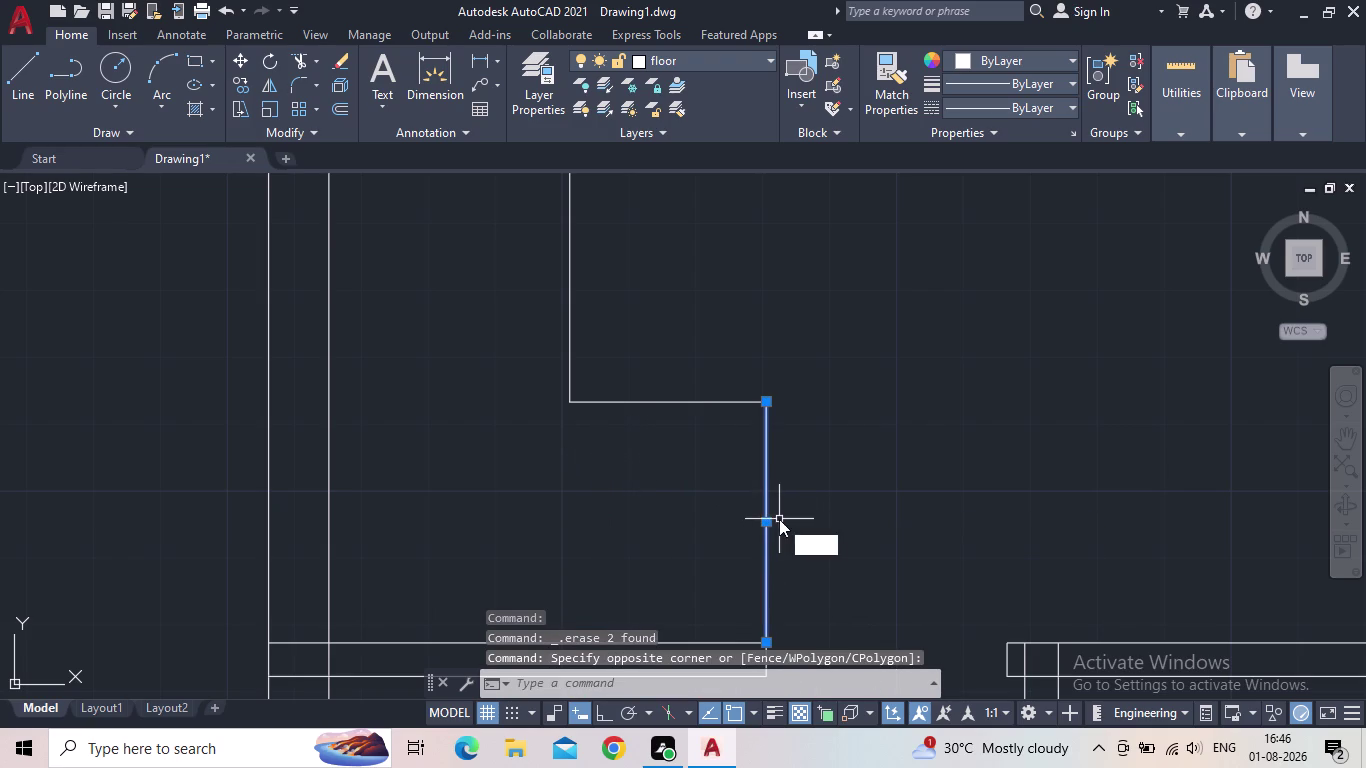
key(o)
key(Return)
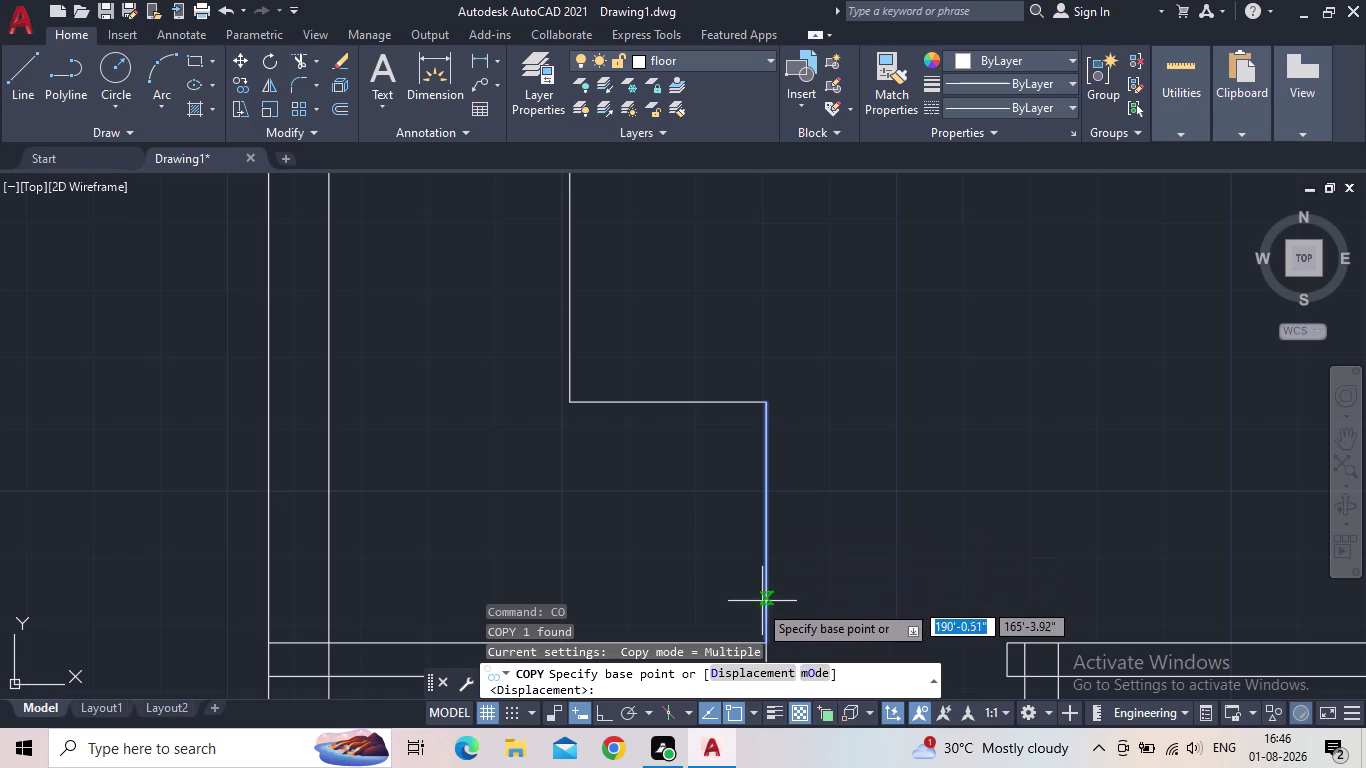
click(766, 405)
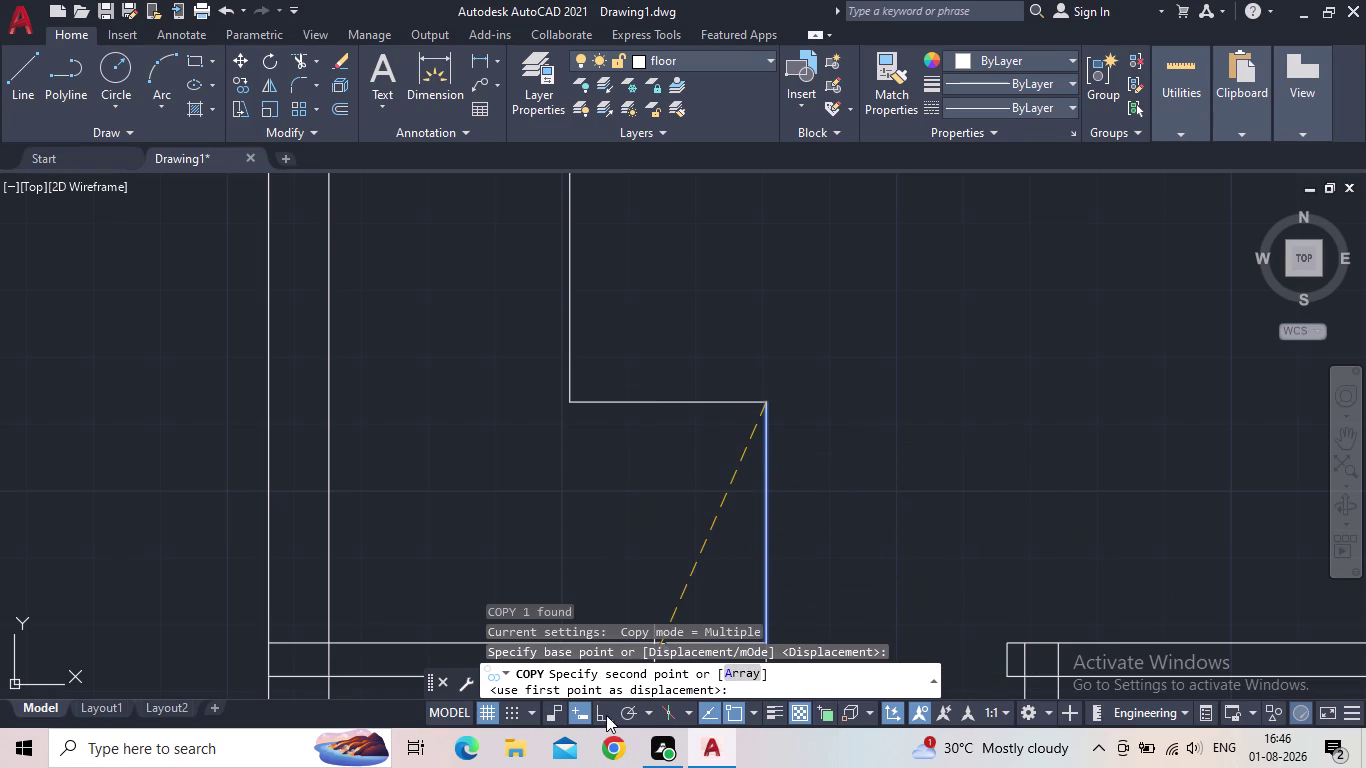
click(603, 715)
click(735, 673)
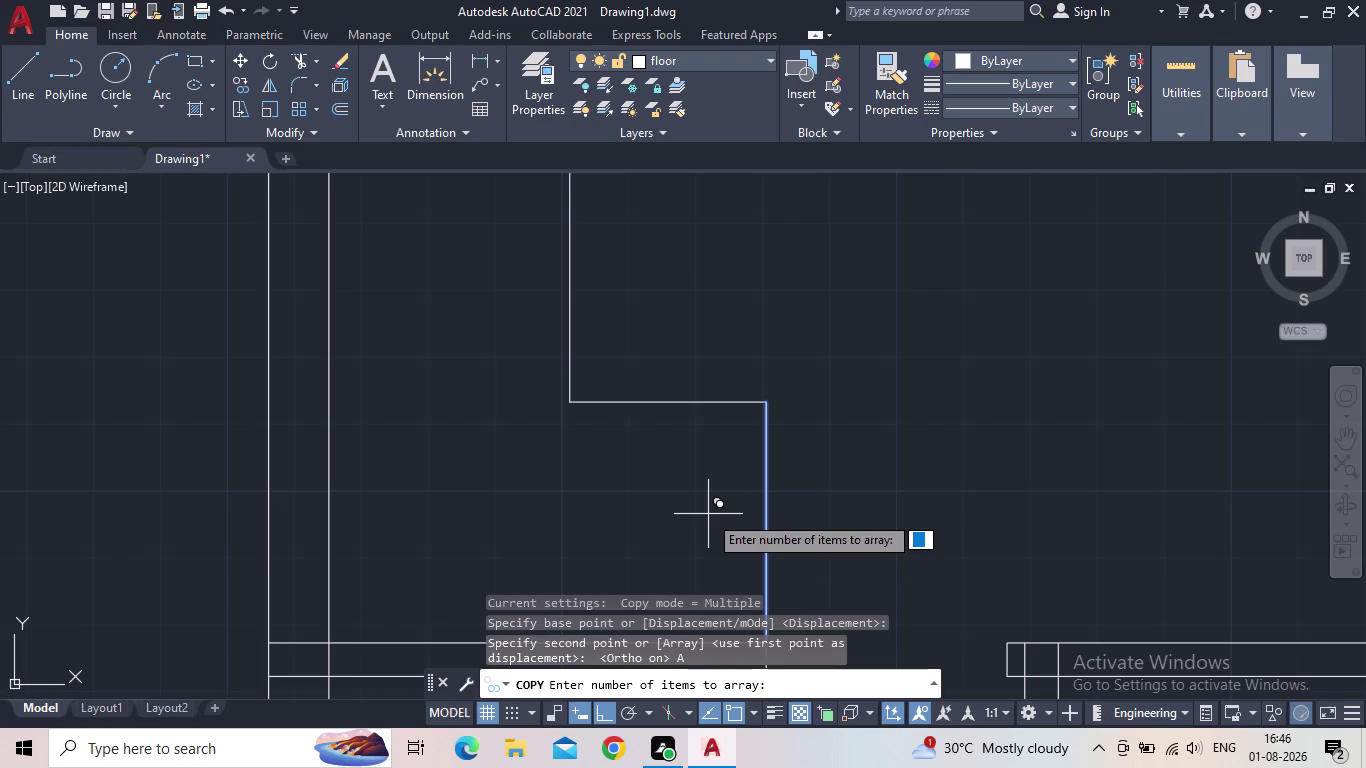
key(4)
key(Return)
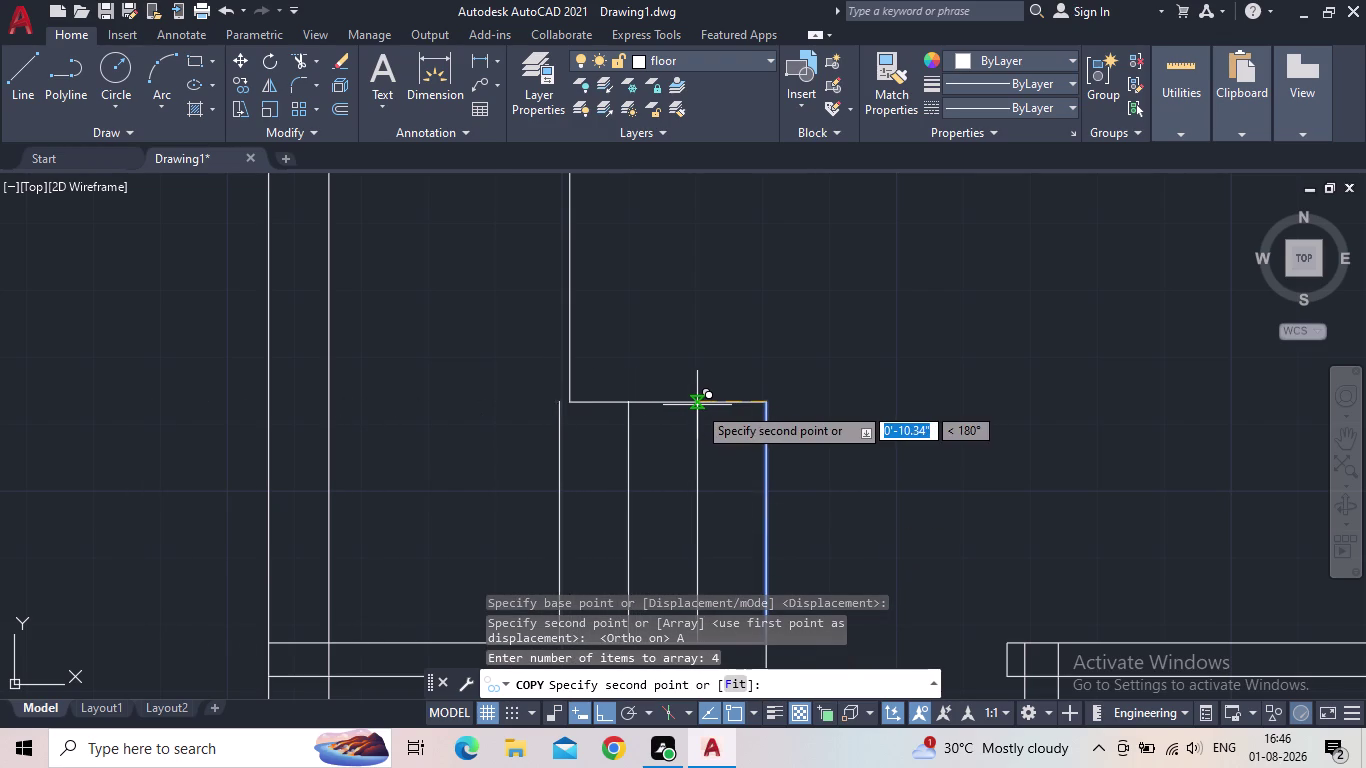
Fit the array leftward so the copies split the box into three equal bays.
scroll(up, 3)
scroll(up, 3)
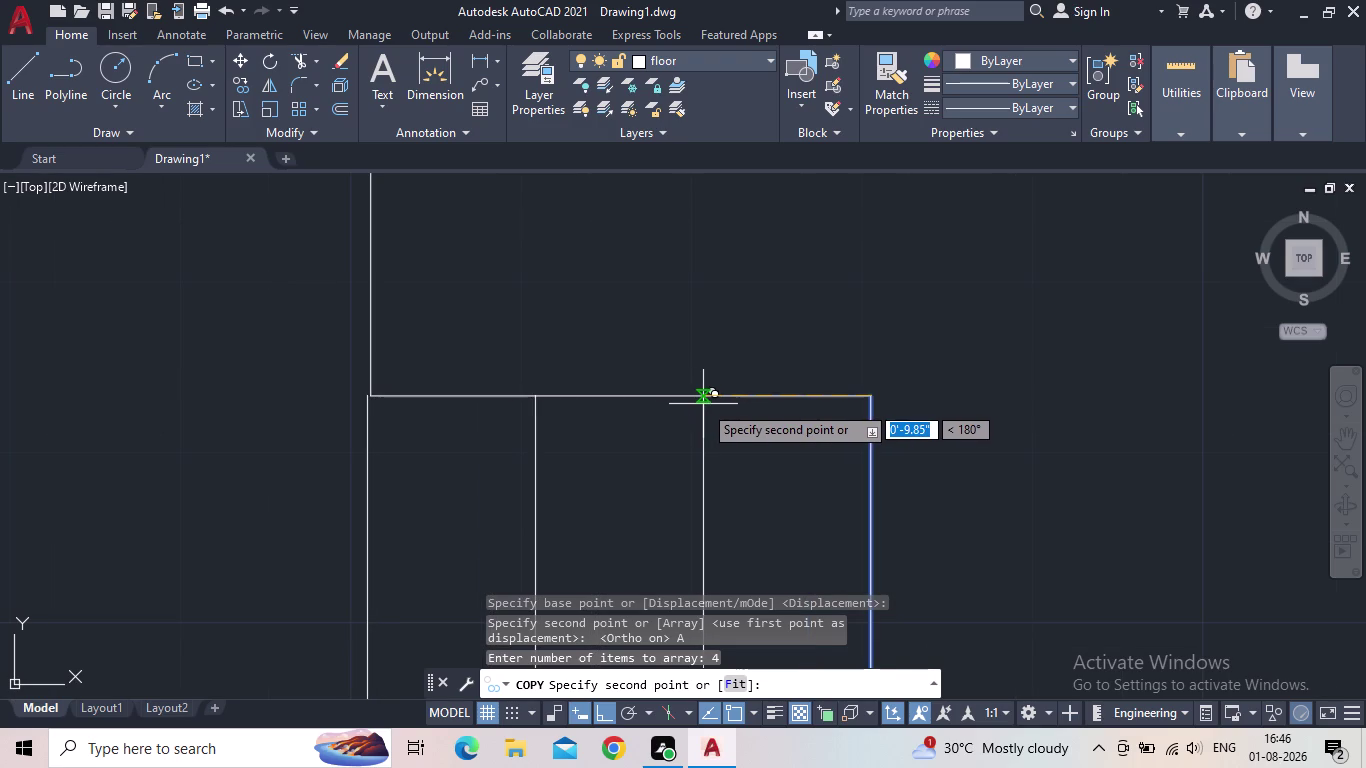
click(704, 405)
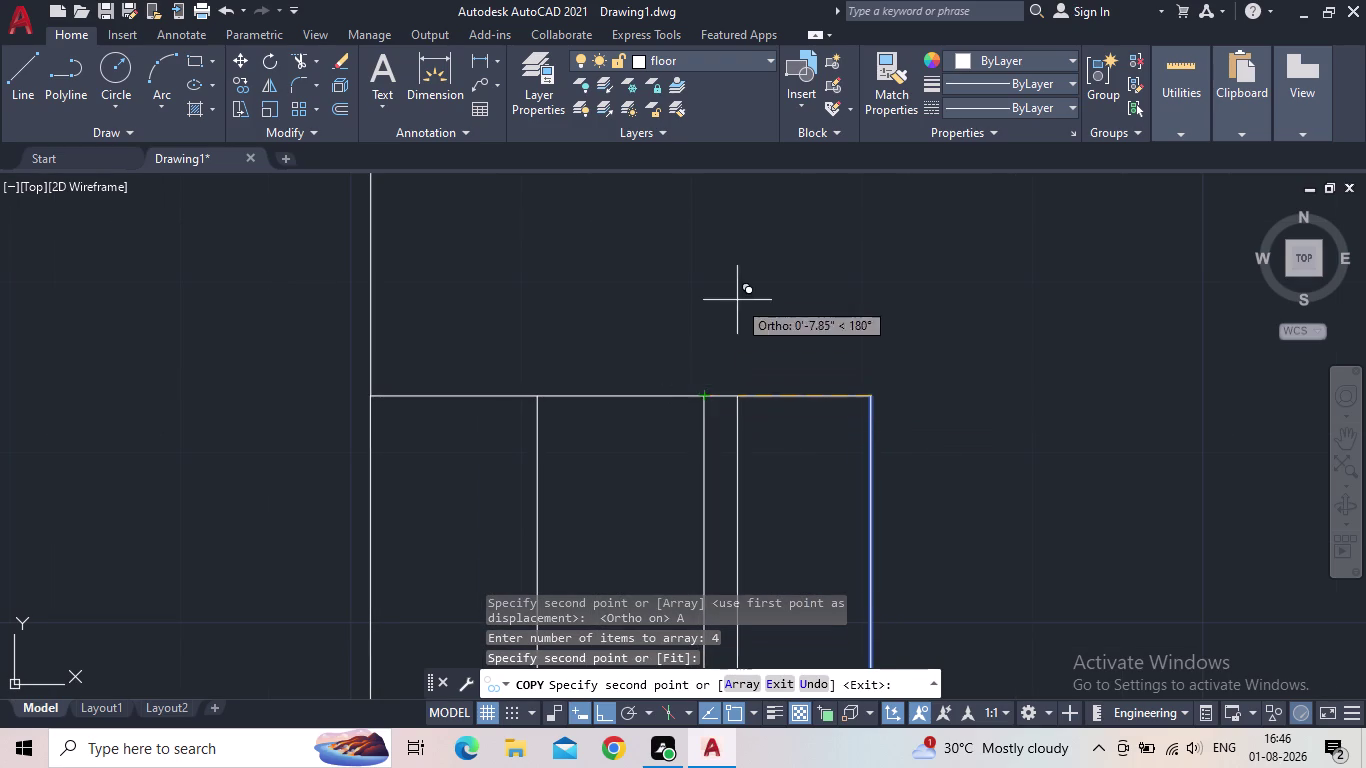
key(Escape)
scroll(down, 3)
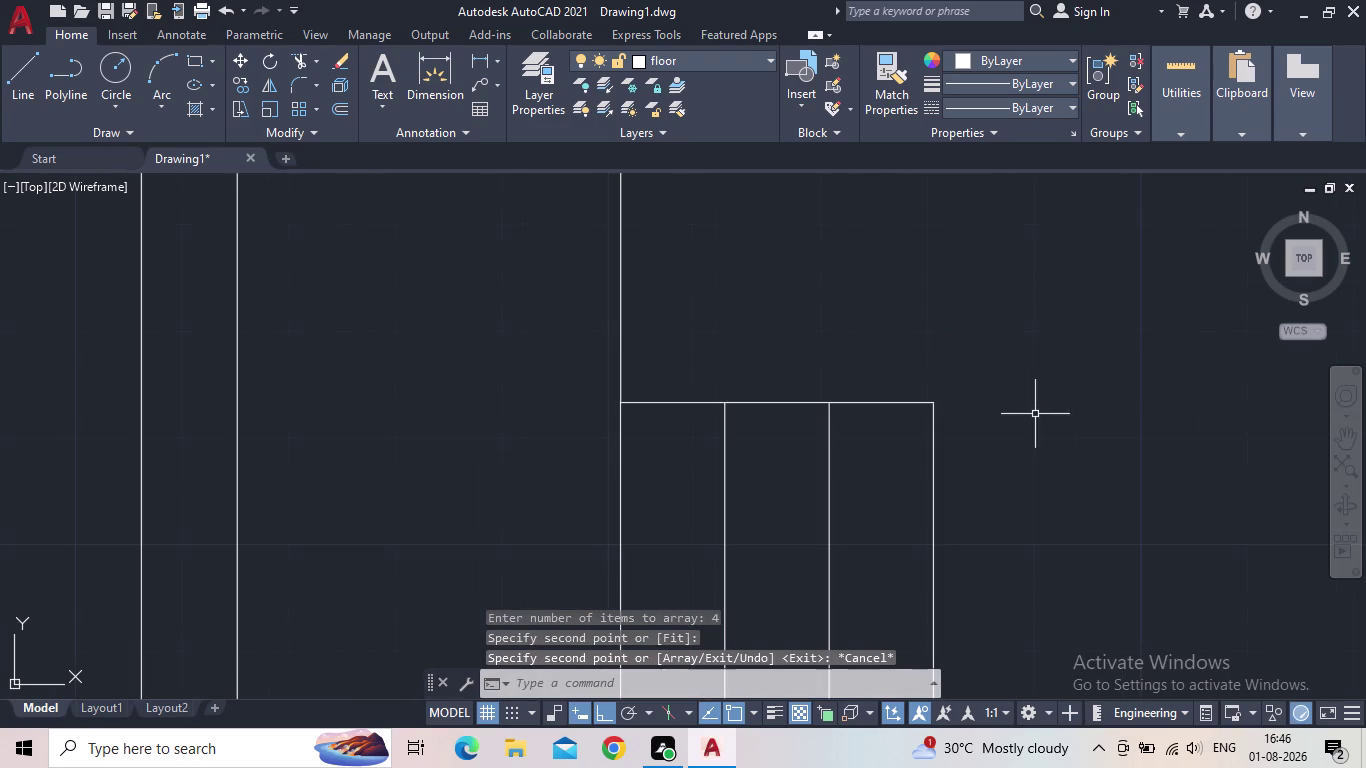
middle_drag(1026, 413, 991, 263)
scroll(down, 3)
middle_drag(732, 278, 637, 467)
scroll(down, 3)
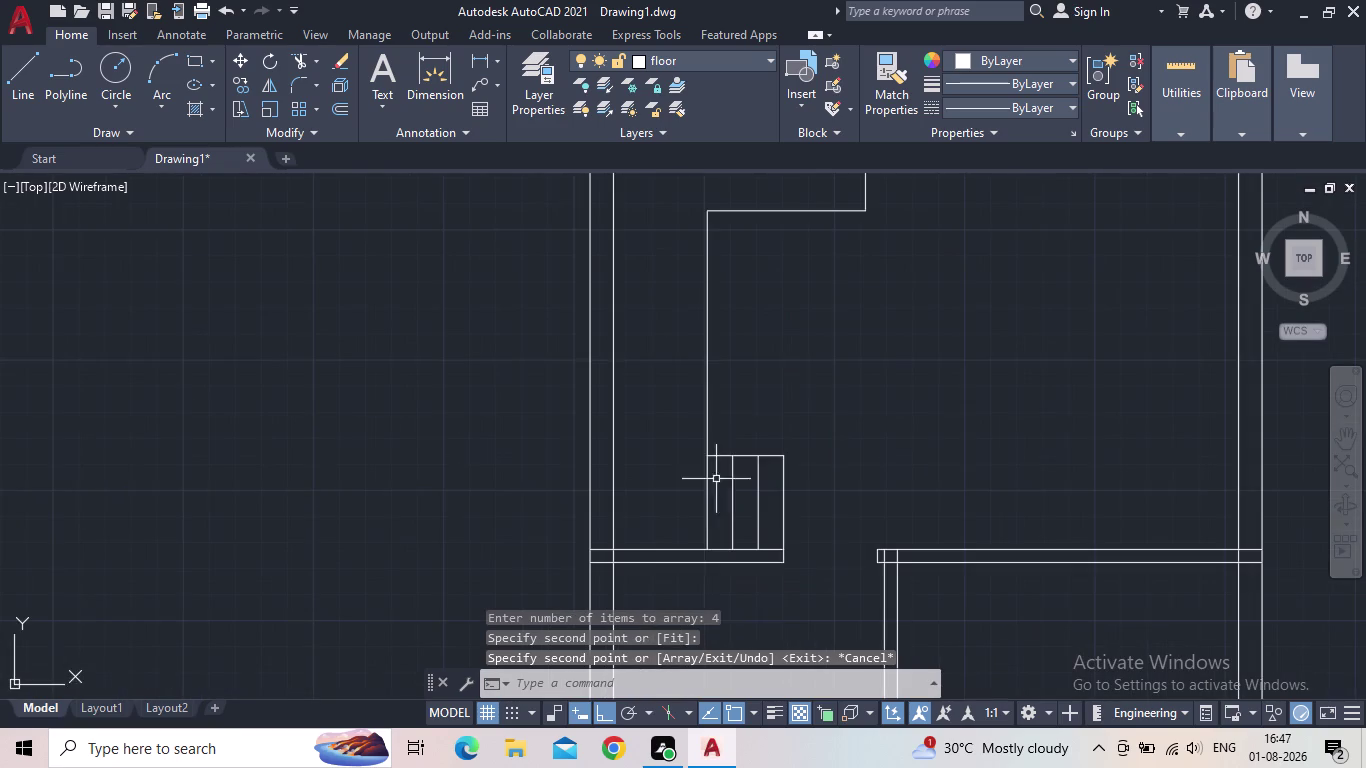
Draw a diagonal line from the lower left up to the step box's top-left corner.
middle_drag(770, 395, 789, 399)
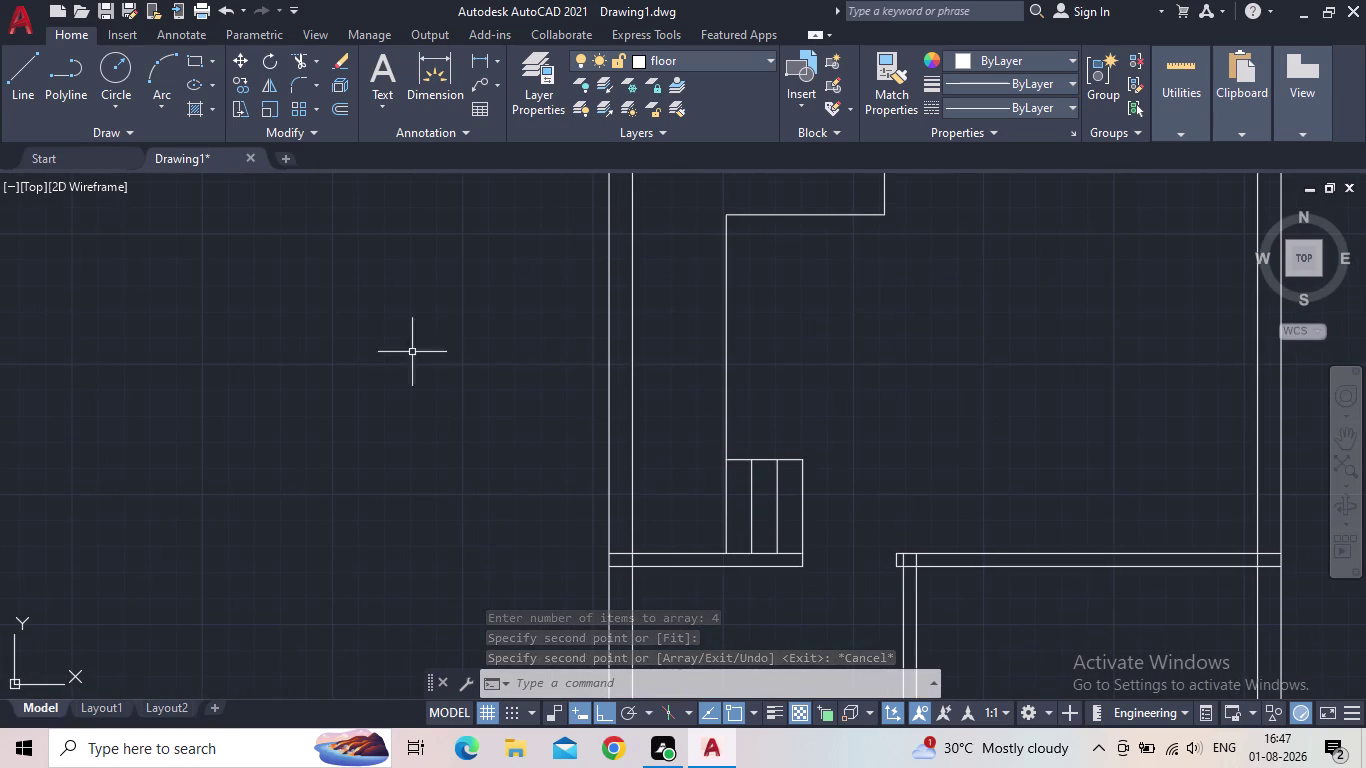
drag(18, 54, 19, 63)
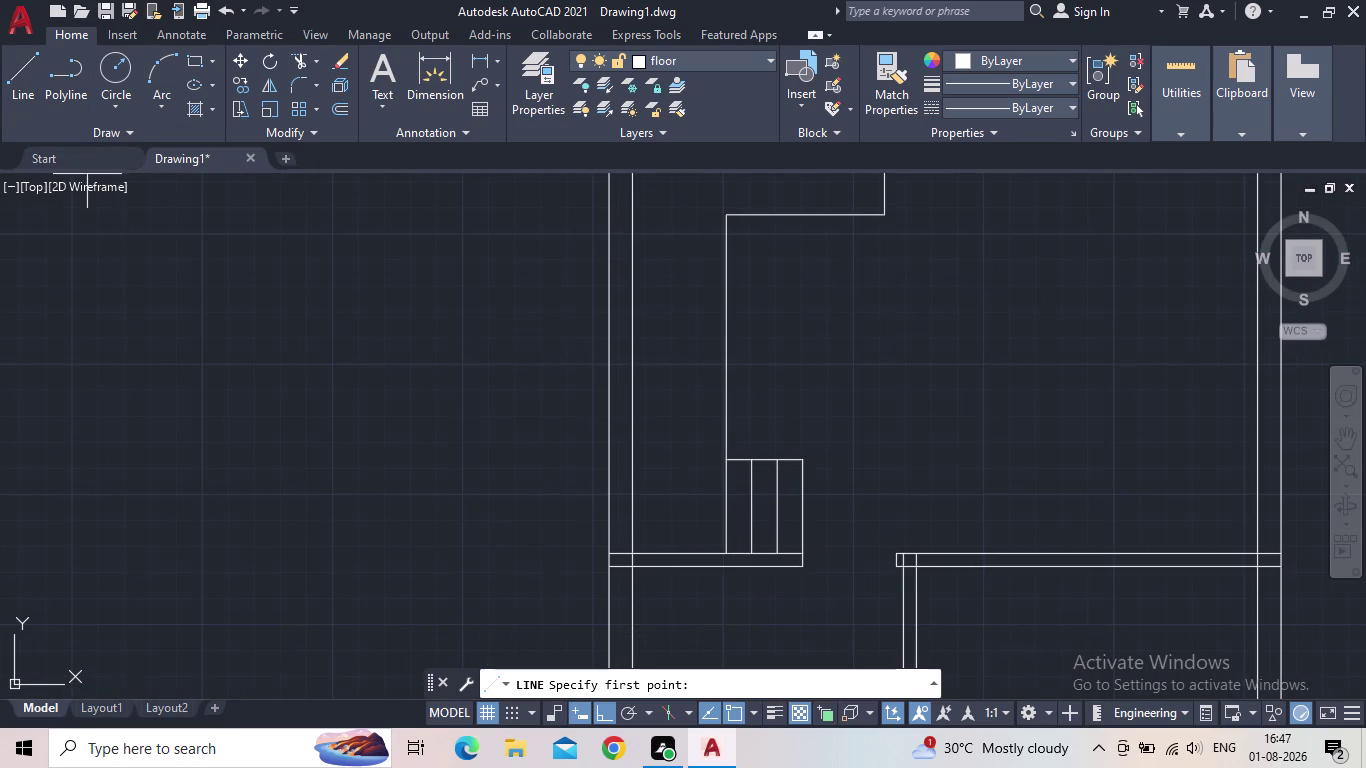
drag(724, 458, 712, 463)
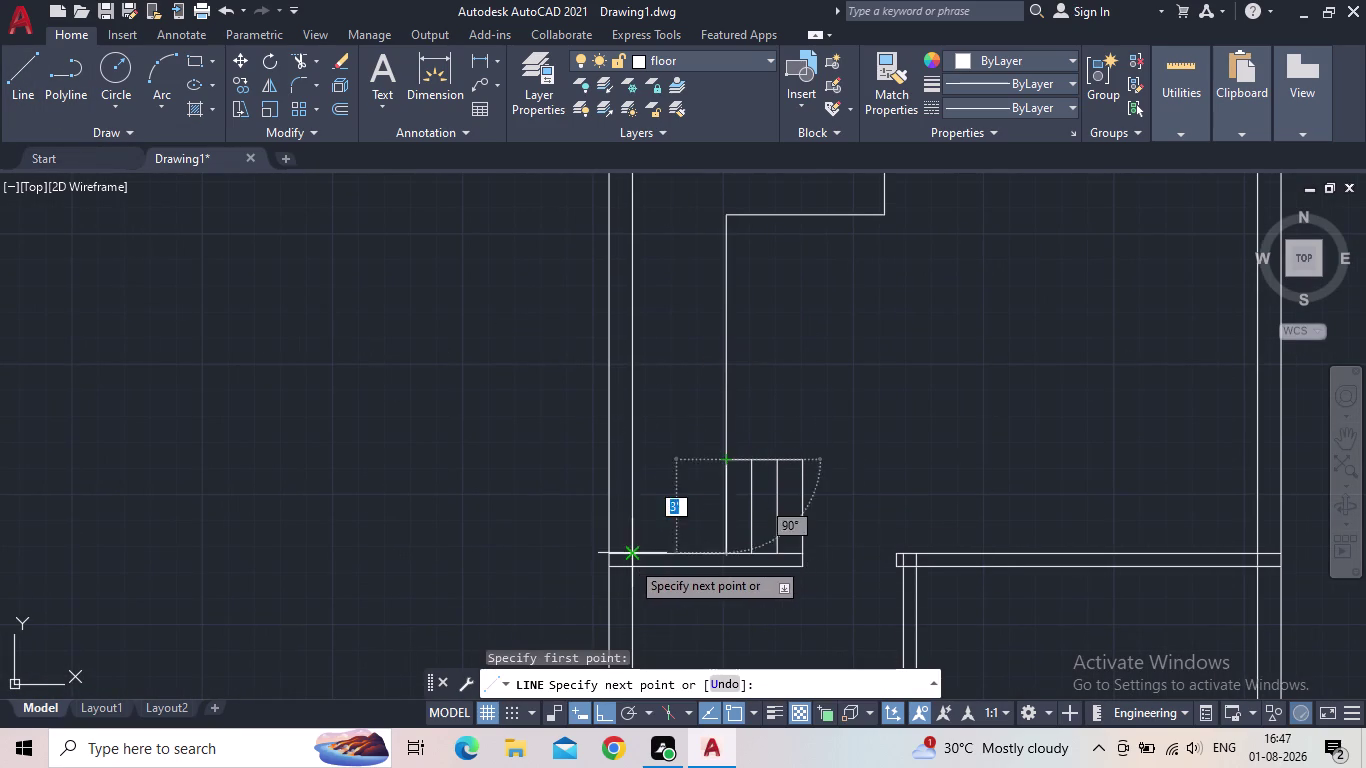
click(632, 560)
key(Escape)
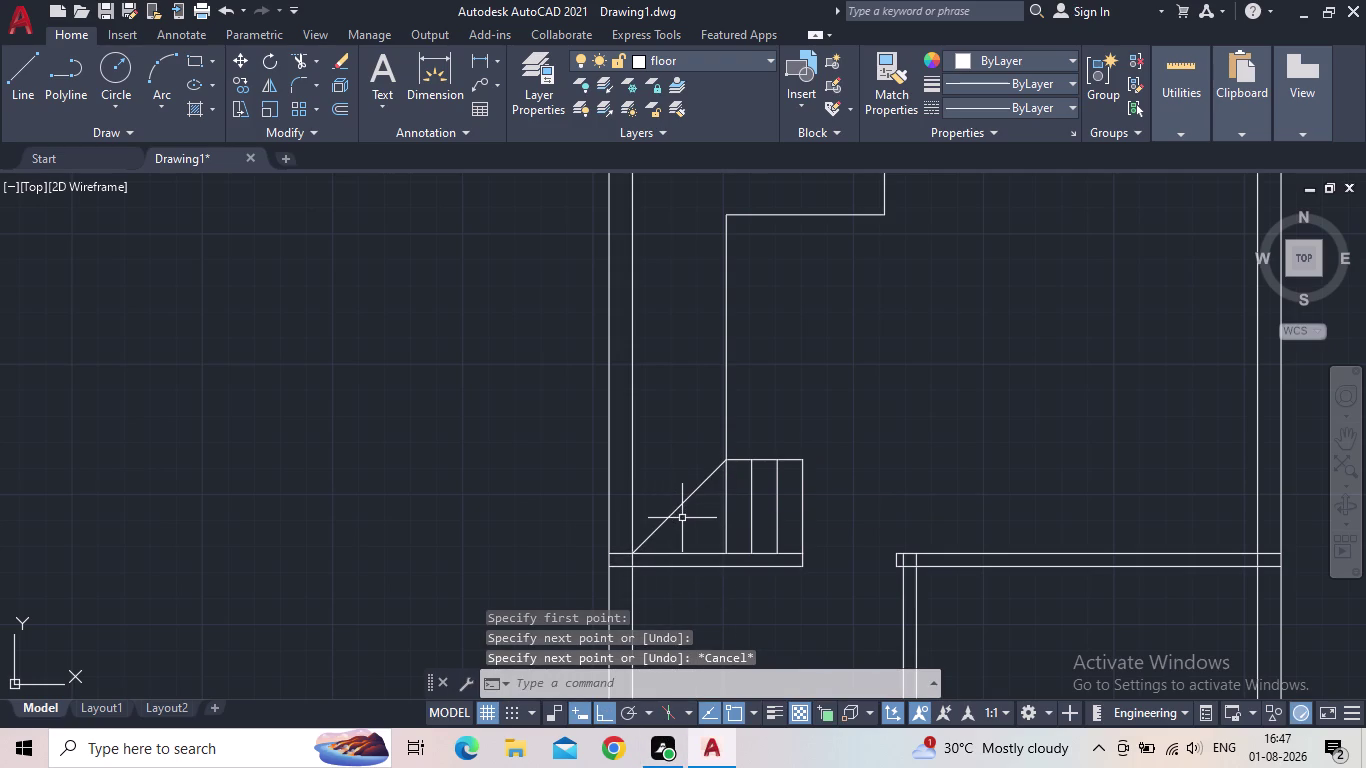
Draw a short horizontal top line leftward from the box's top-left corner.
key(space)
drag(728, 460, 715, 463)
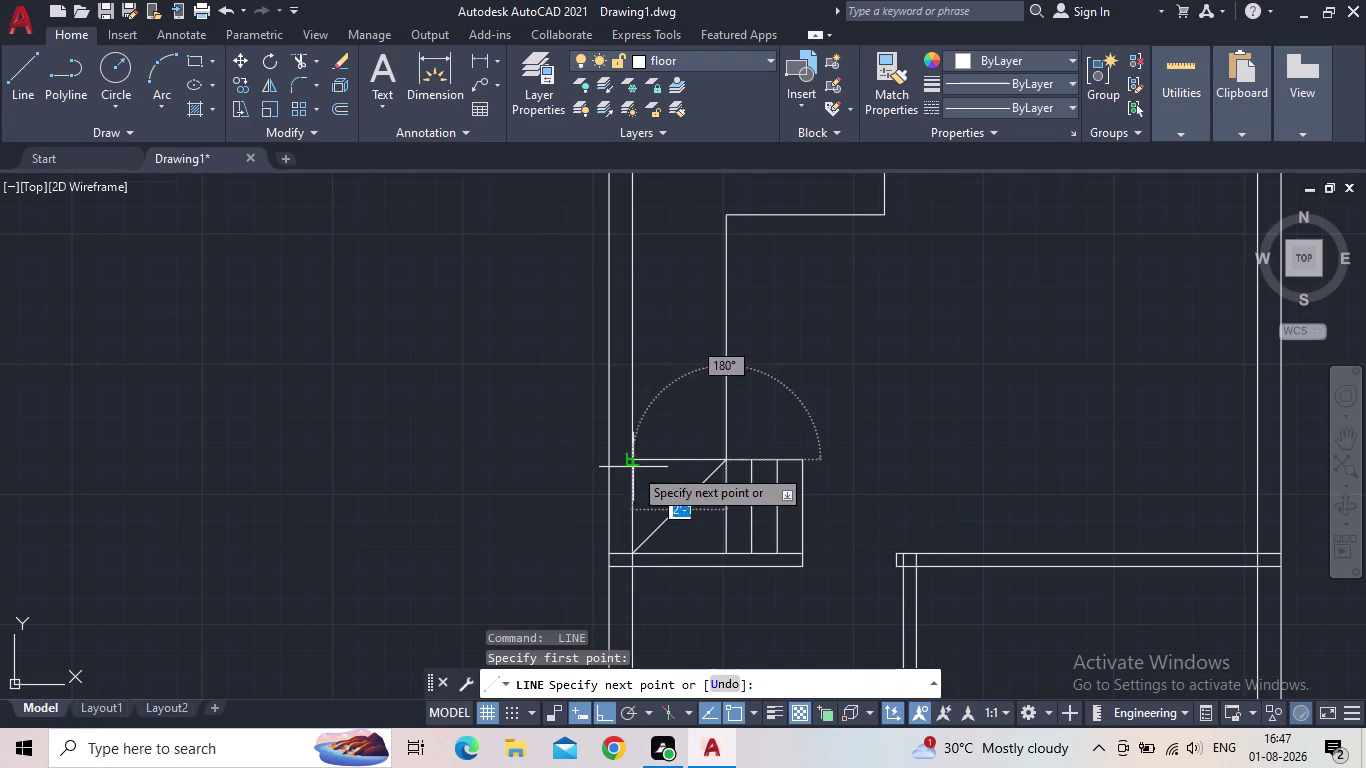
click(629, 464)
key(Escape)
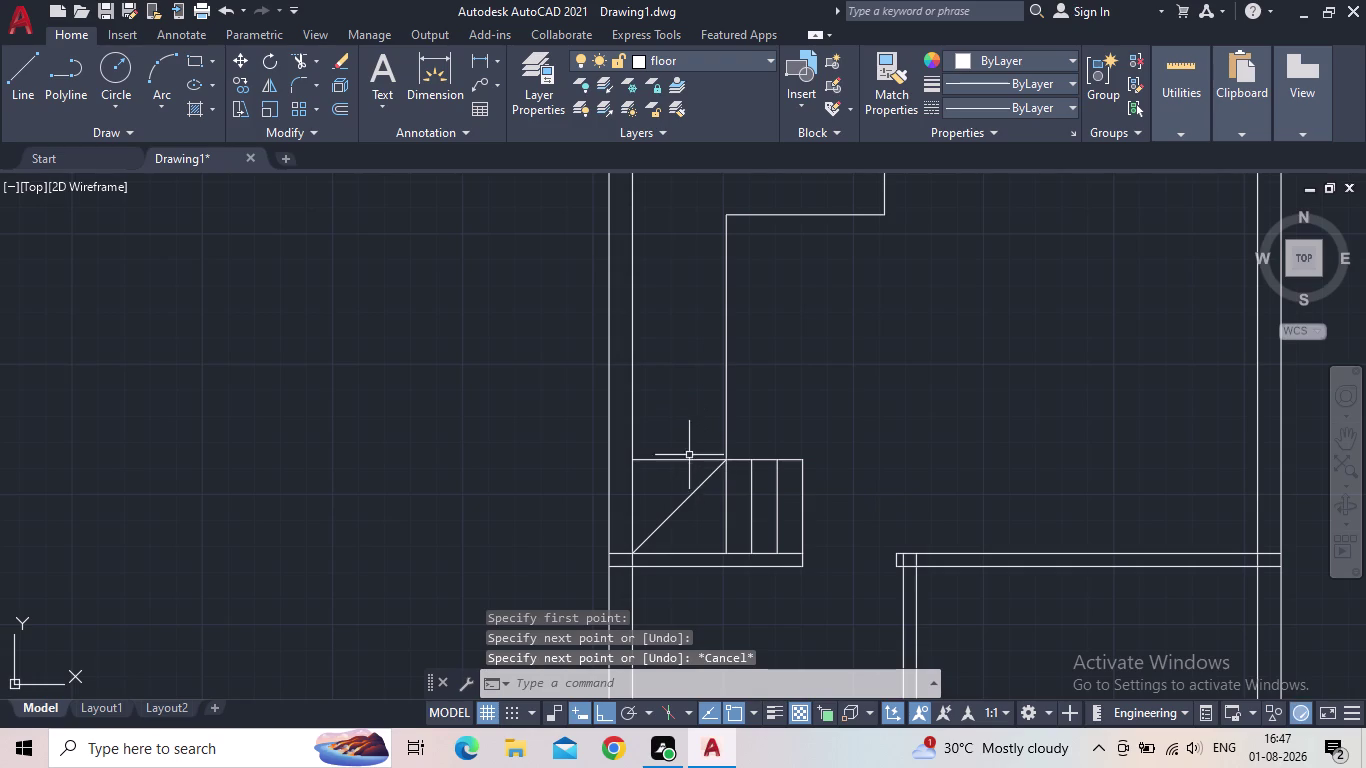
middle_drag(649, 455, 618, 487)
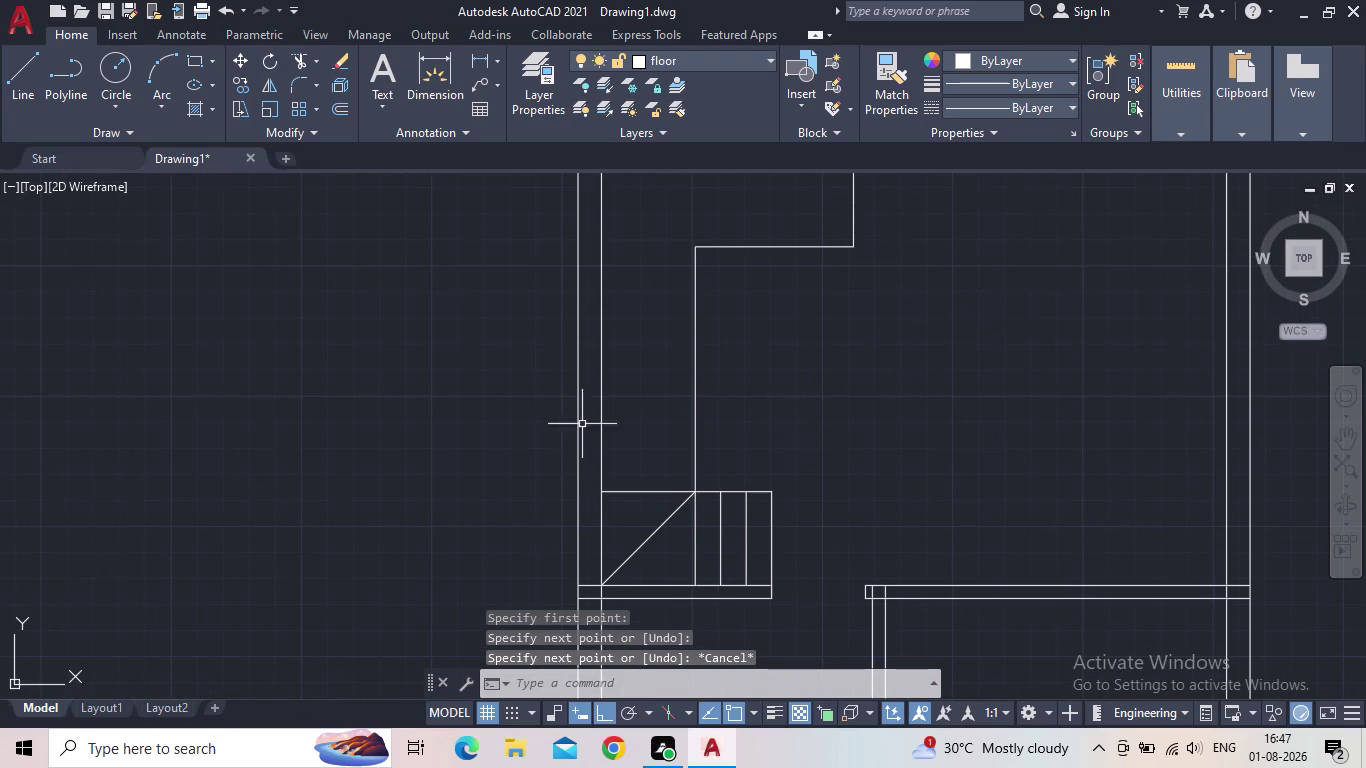
middle_drag(748, 327, 740, 350)
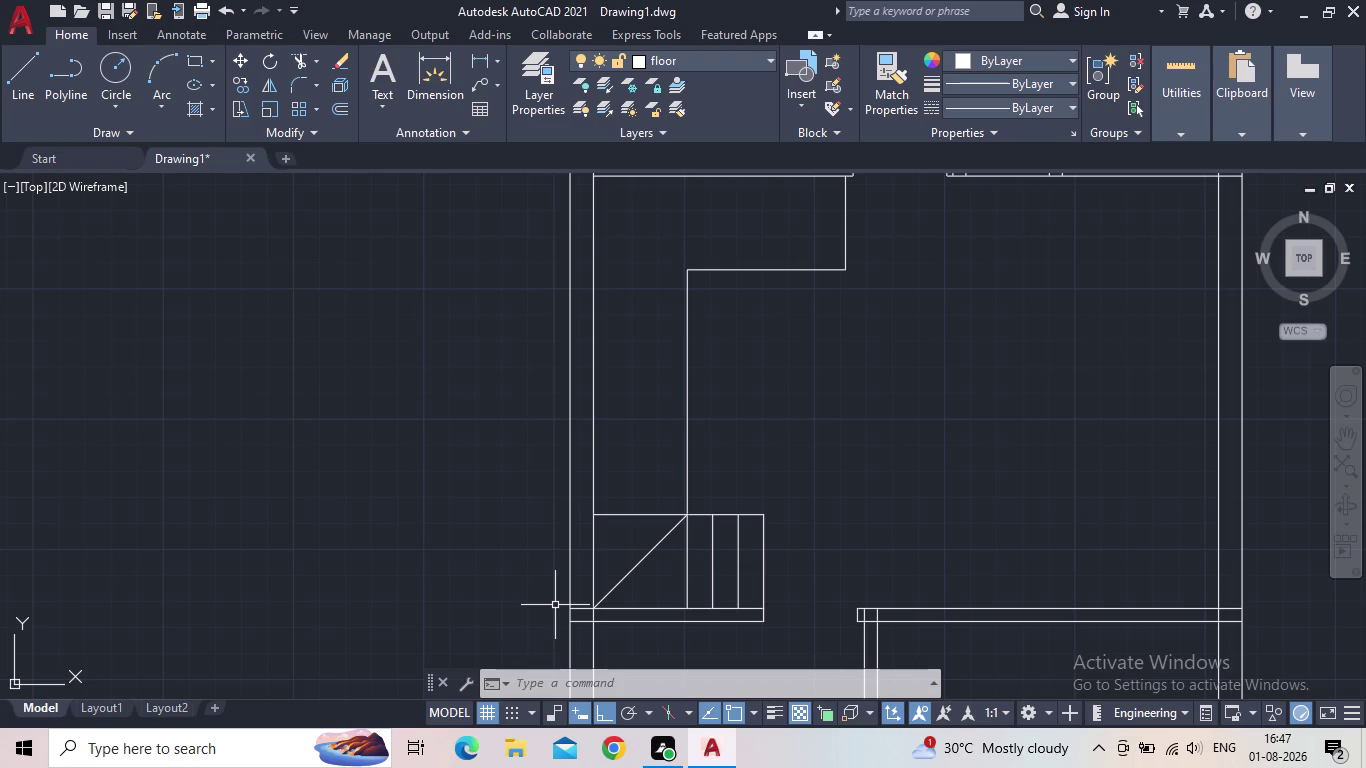
Start a COPY of the short top line above the diagonal.
text(c)
text(o)
key(Return)
drag(650, 522, 648, 511)
click(636, 482)
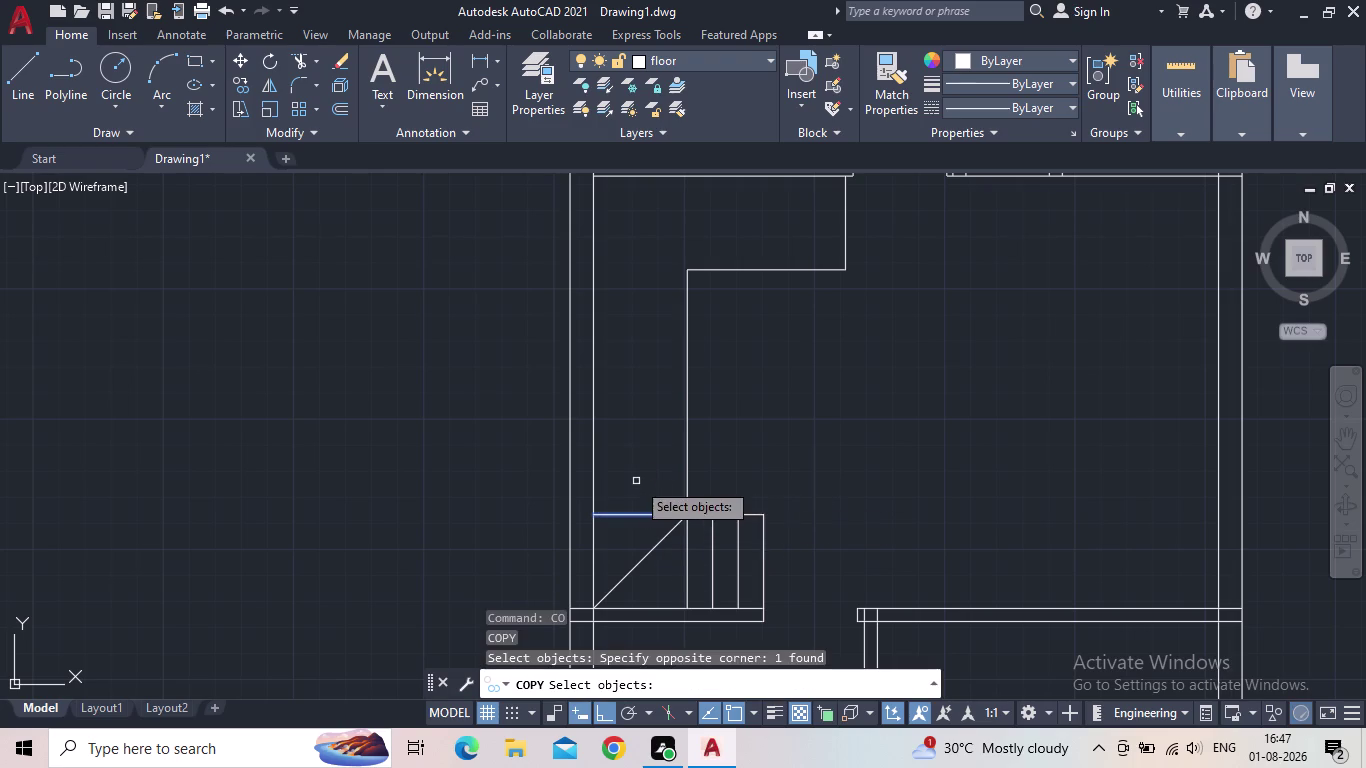
key(space)
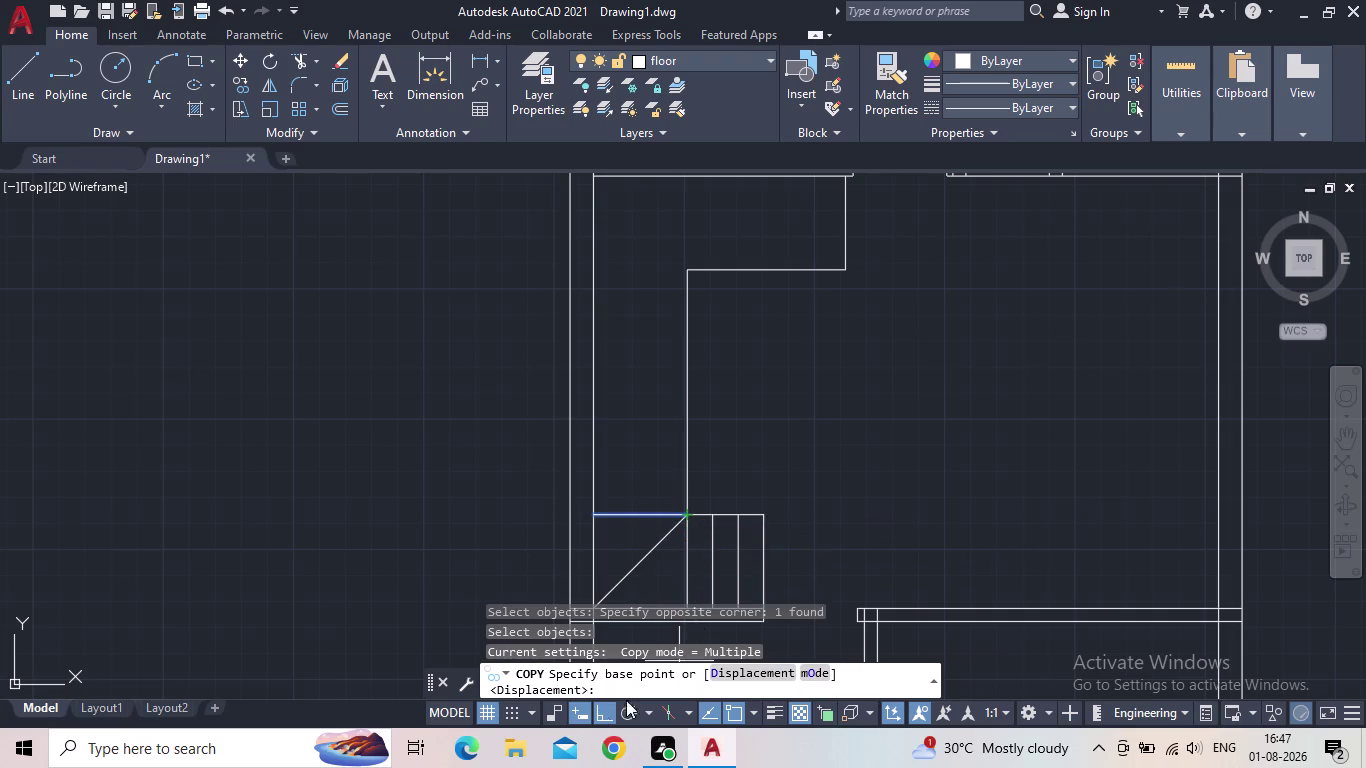
Array the line upward as eight evenly spaced rungs with Ortho on.
click(687, 516)
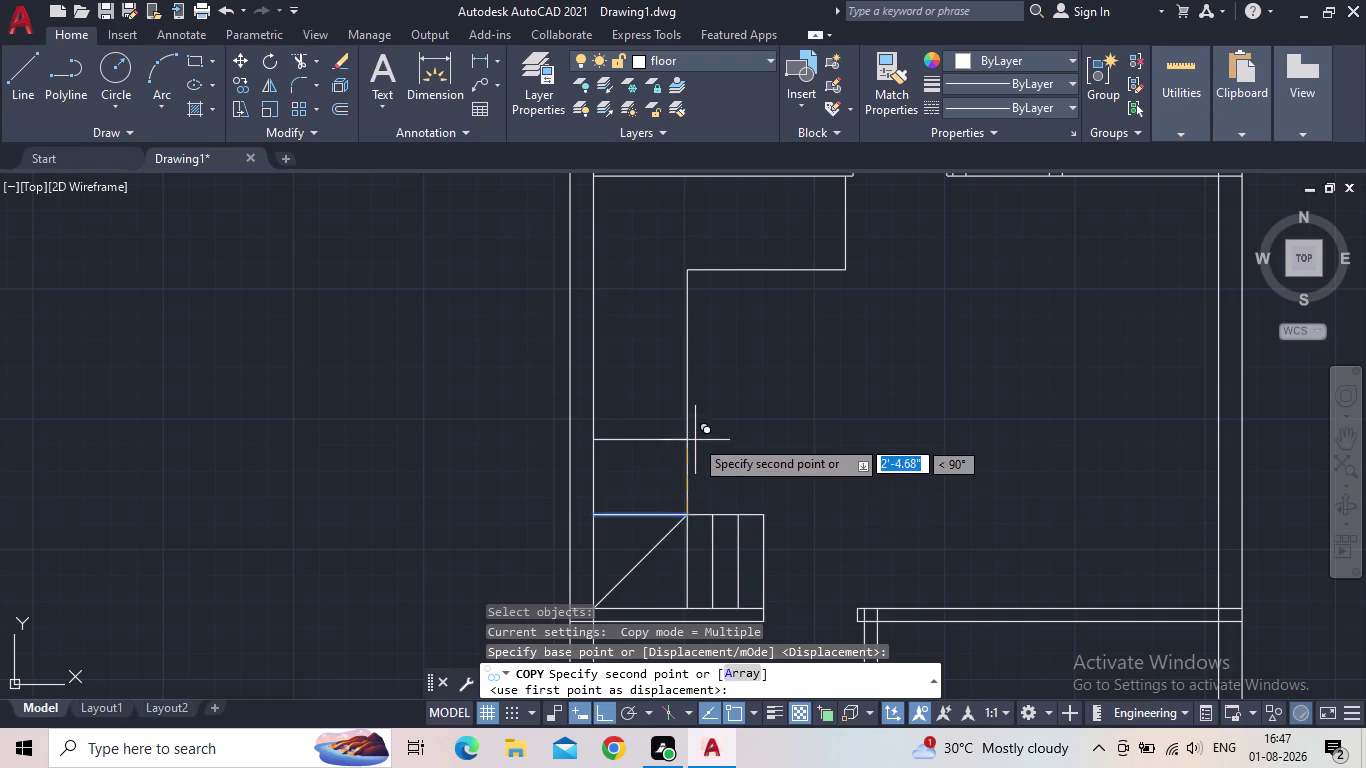
click(738, 670)
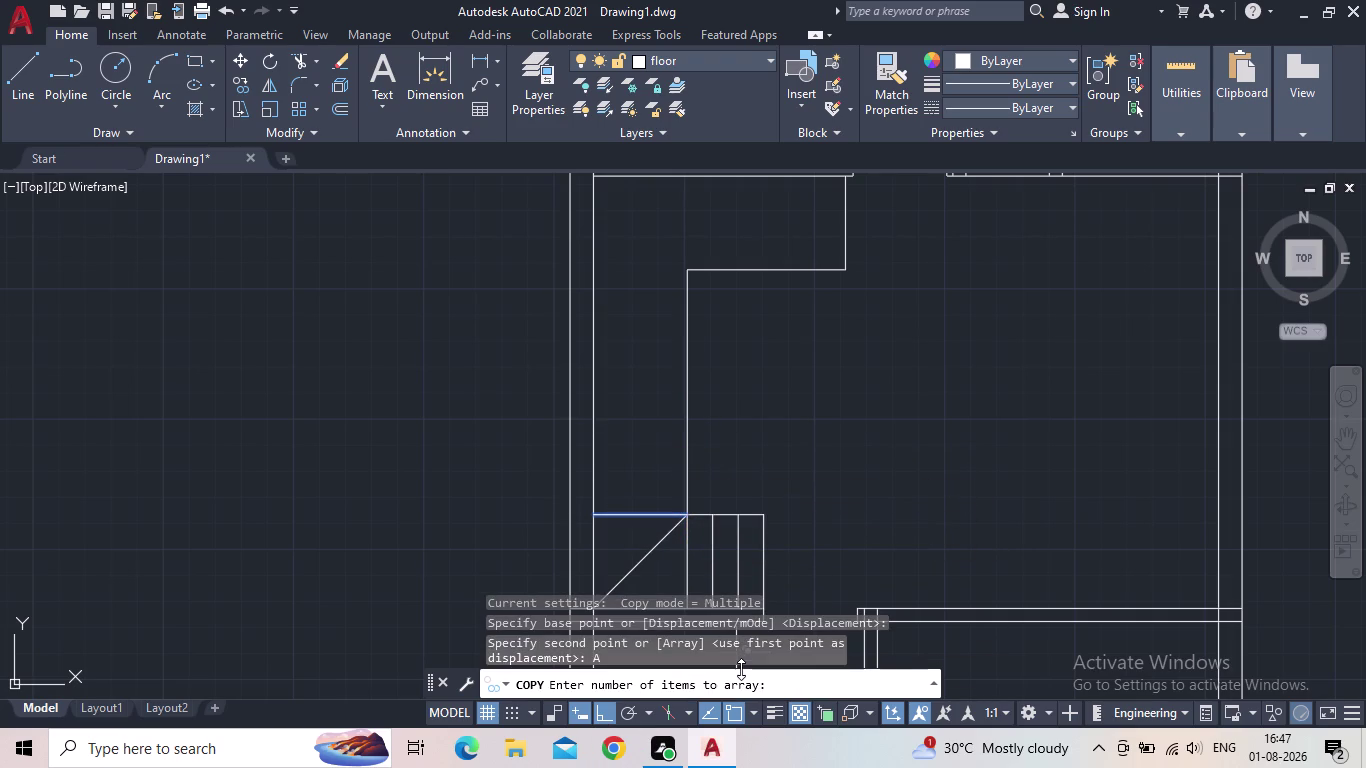
key(8)
key(Return)
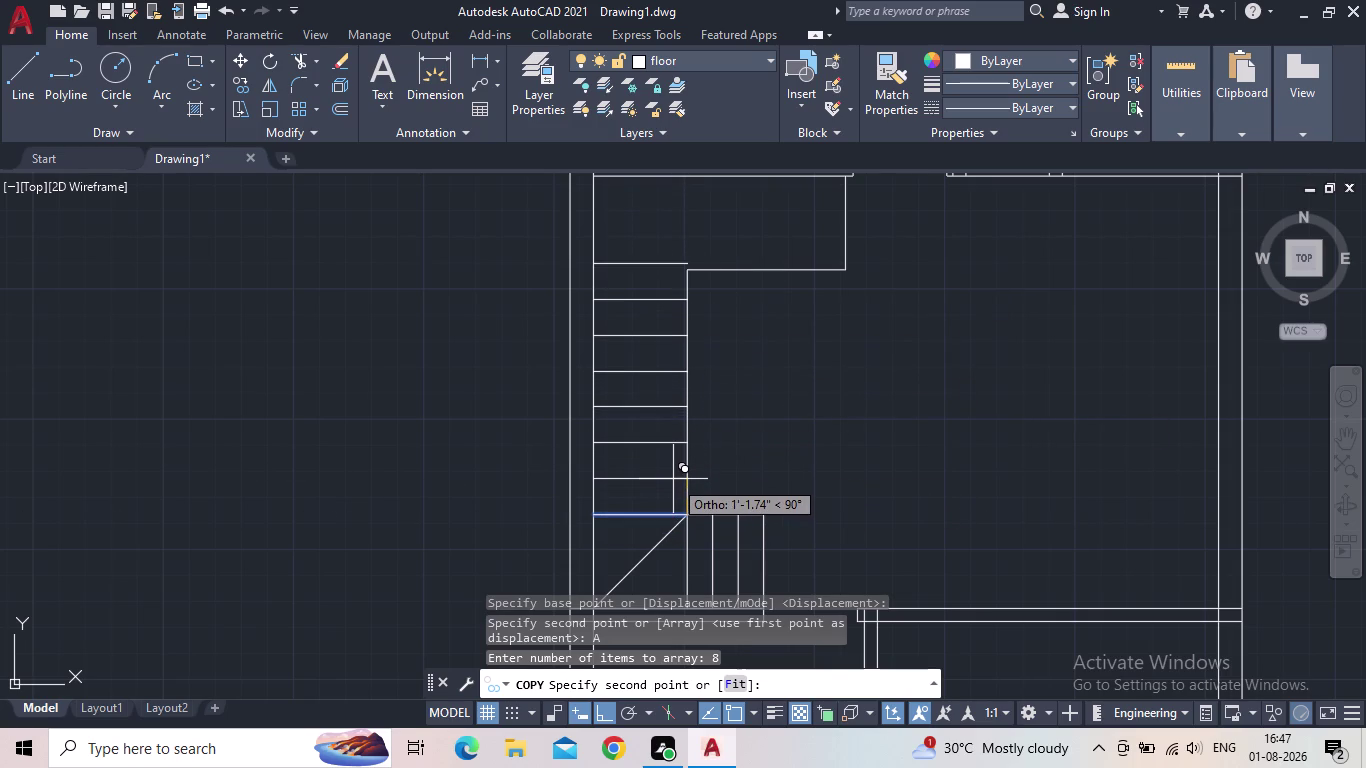
scroll(up, 3)
middle_drag(674, 510, 641, 647)
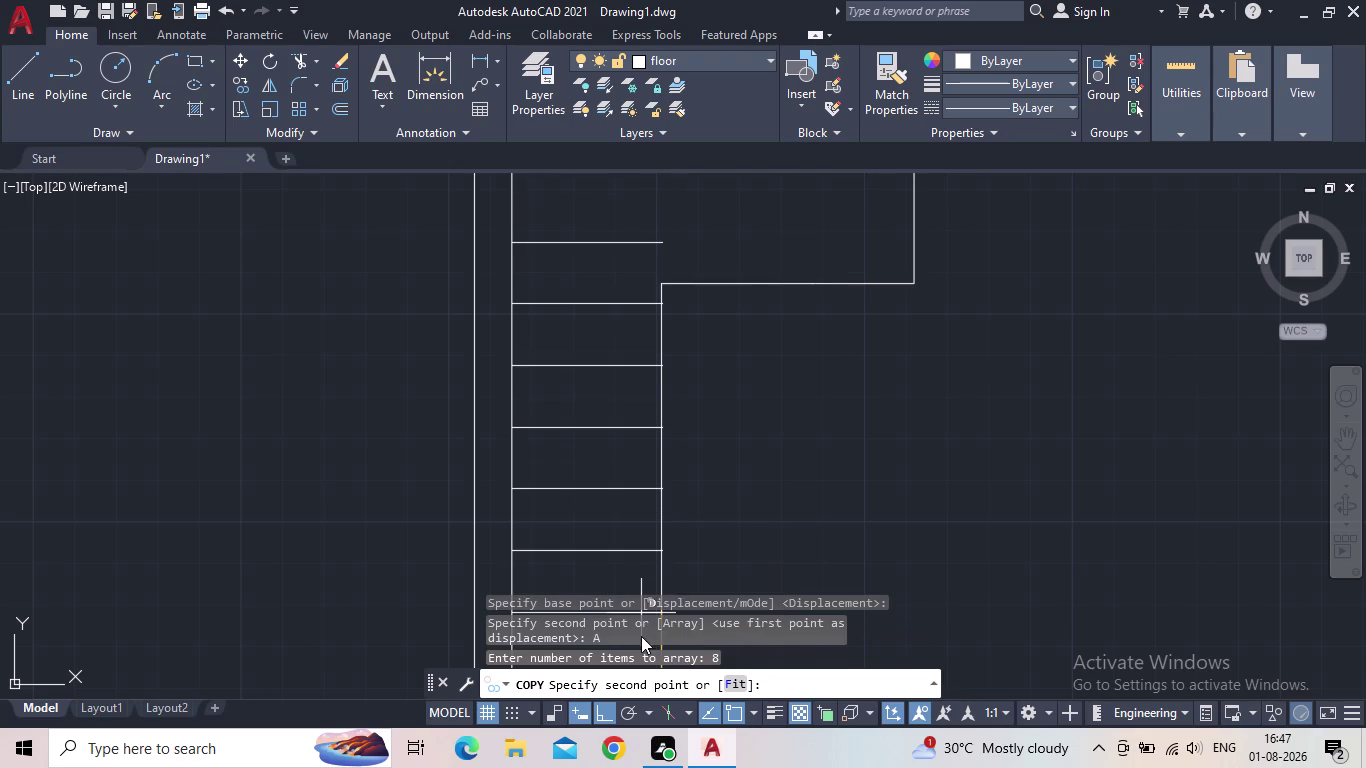
middle_drag(656, 563, 720, 489)
scroll(down, 3)
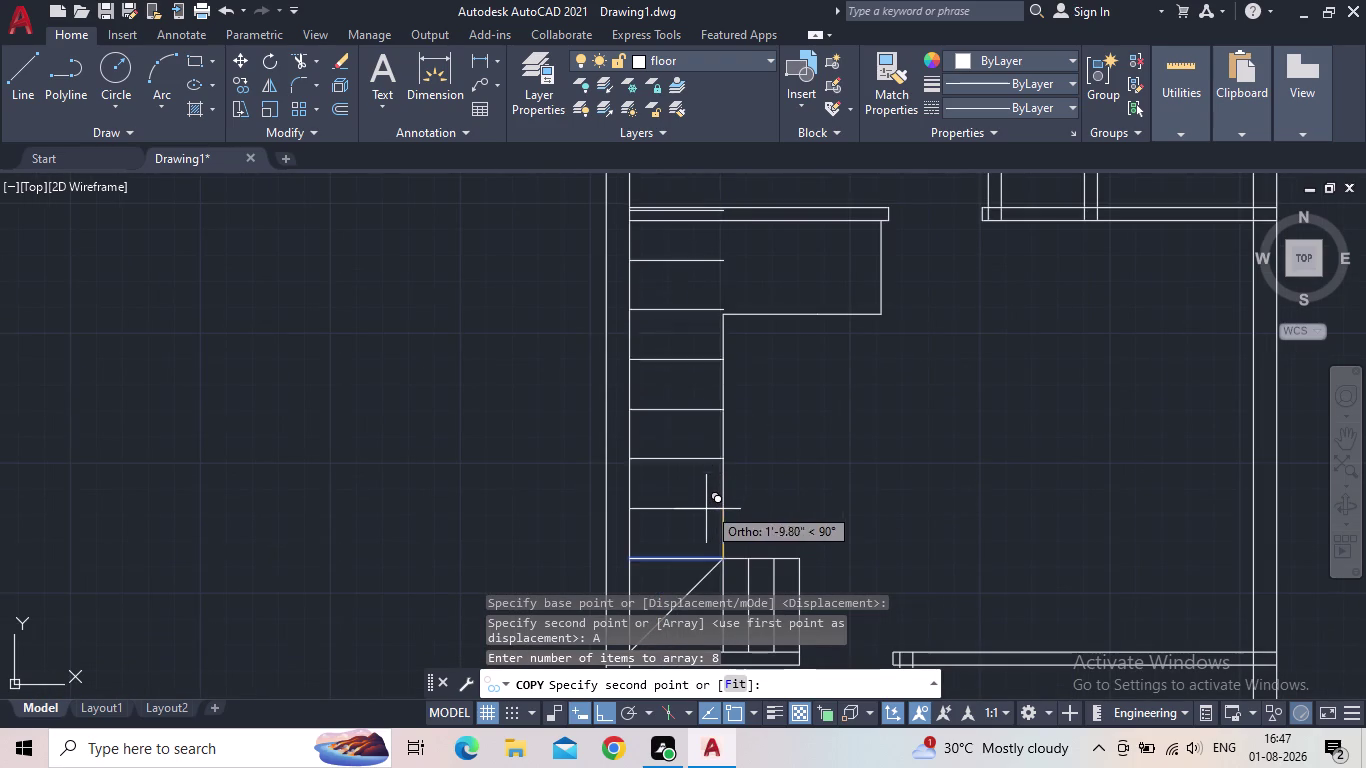